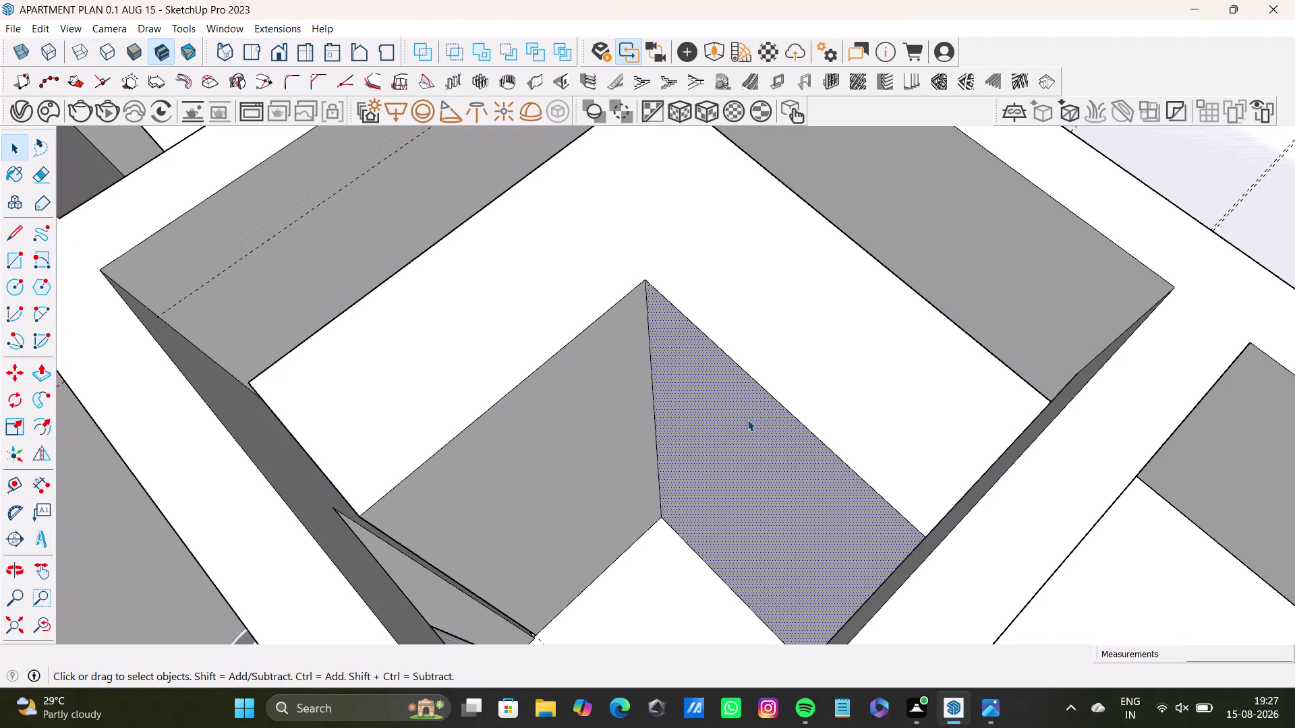
Push/pull both angled wall faces into a recess and inspect it from several angles.
key(p)
drag(744, 421, 770, 378)
key(space)
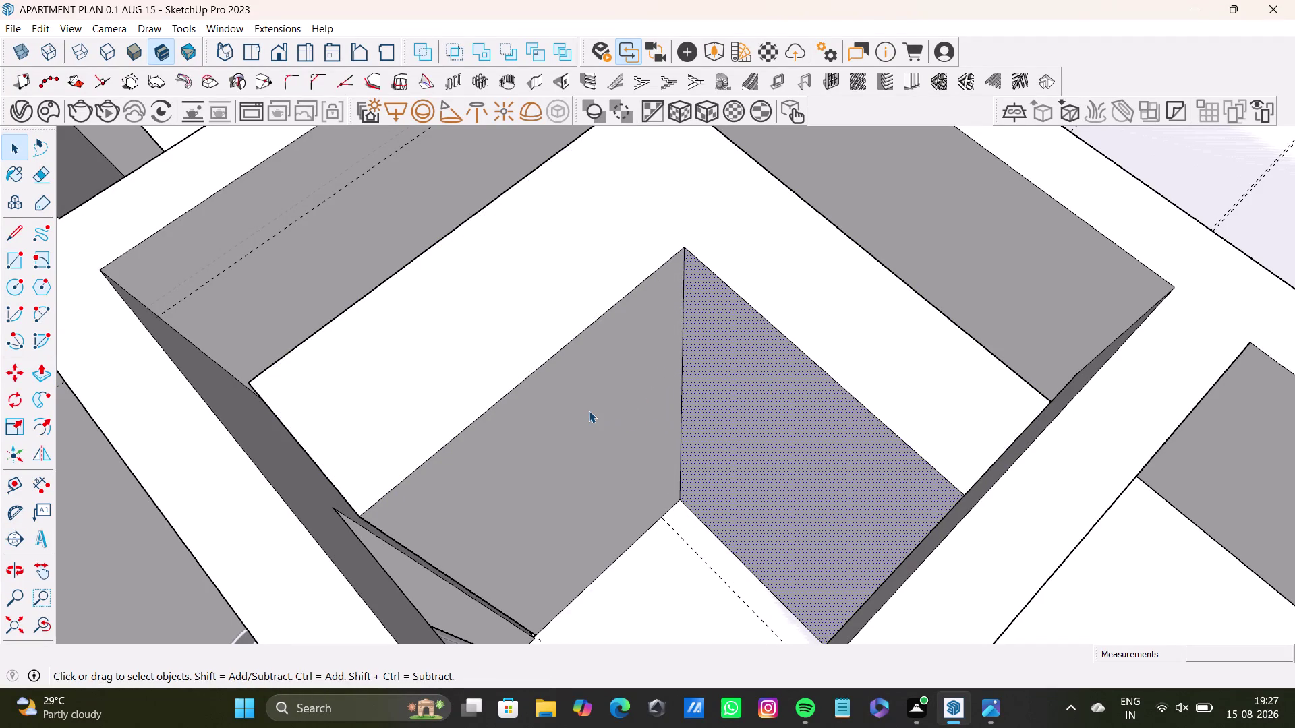
click(589, 411)
key(p)
drag(589, 411, 558, 367)
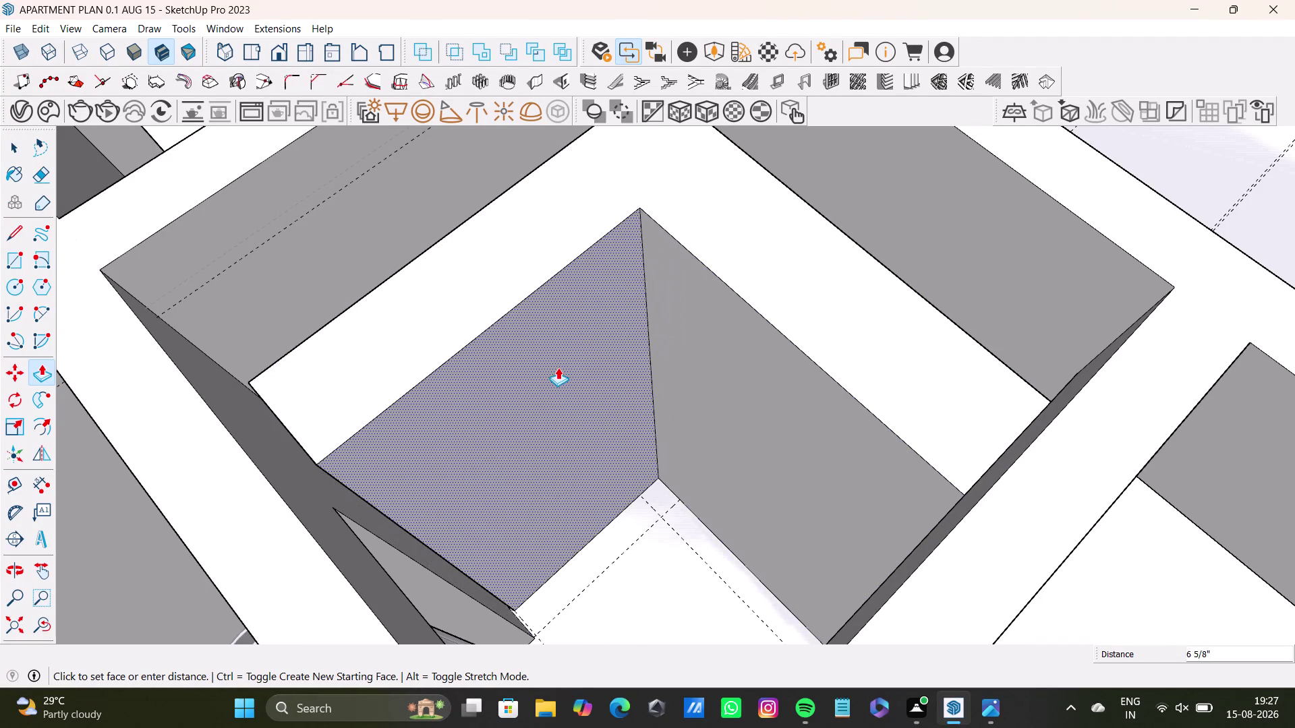
drag(558, 367, 554, 363)
middle_drag(680, 472, 605, 515)
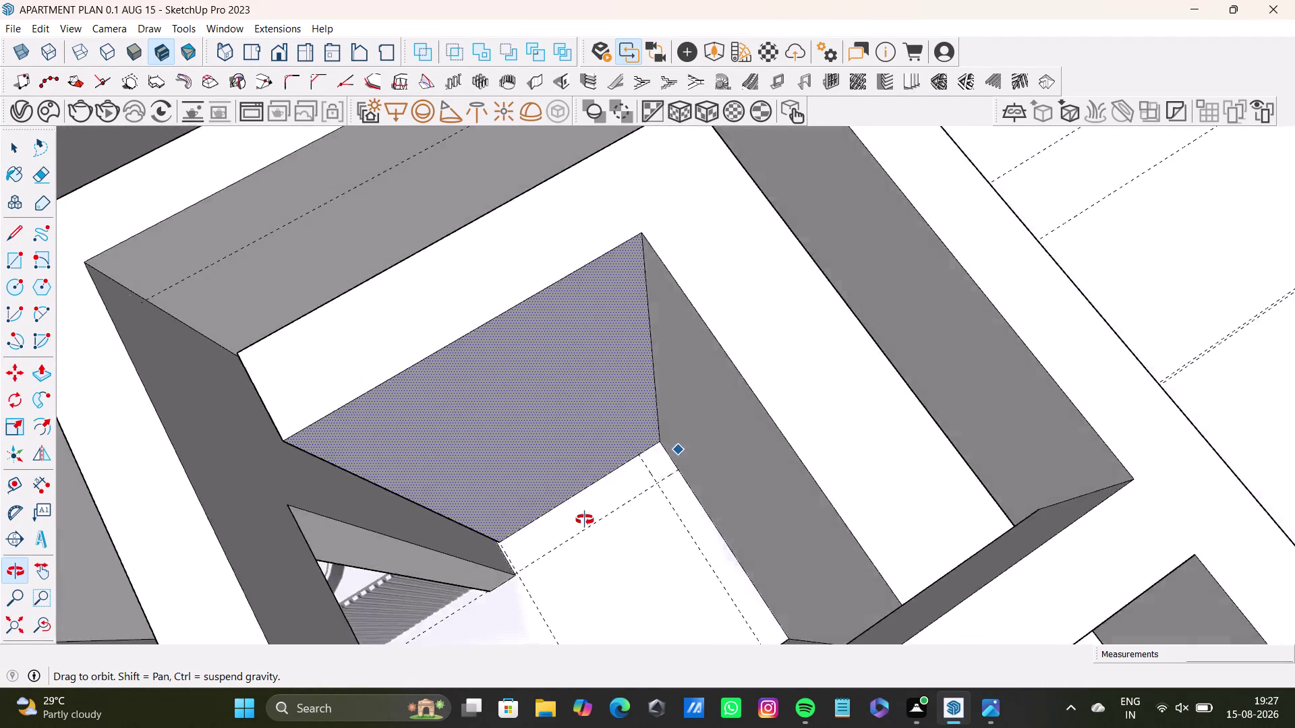
middle_drag(606, 515, 578, 574)
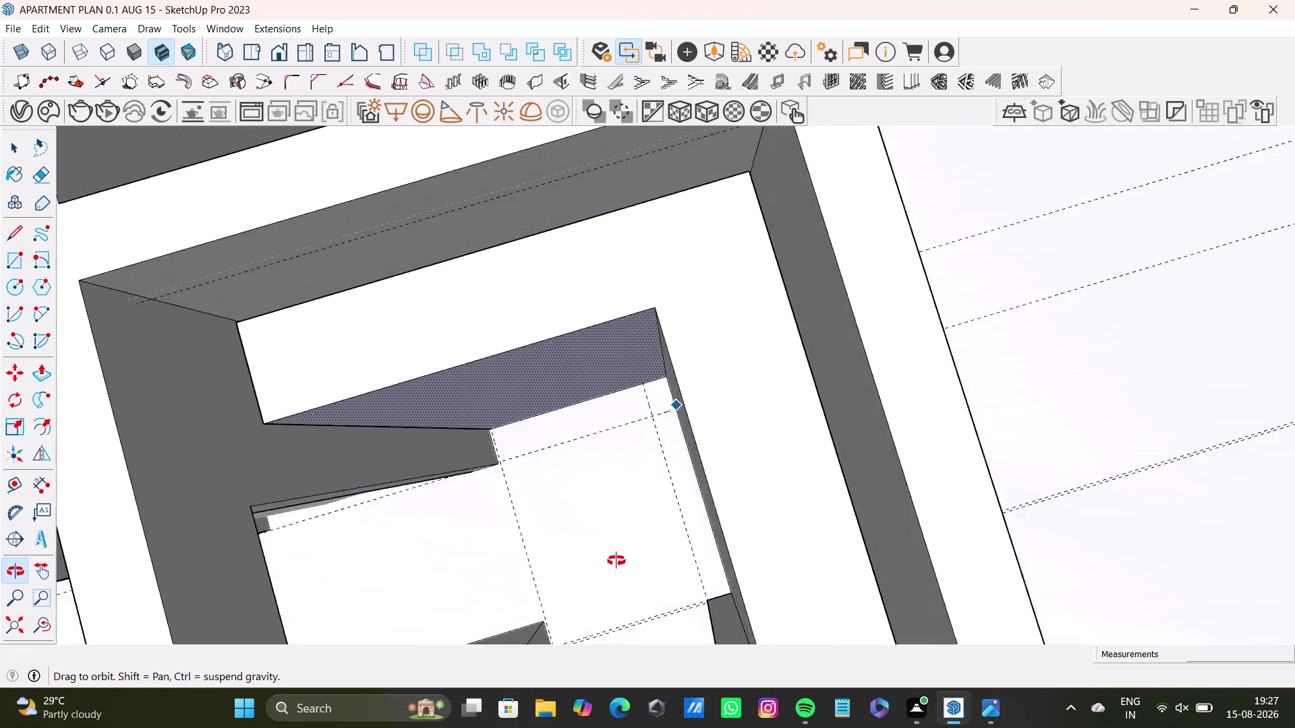
middle_drag(578, 575, 746, 528)
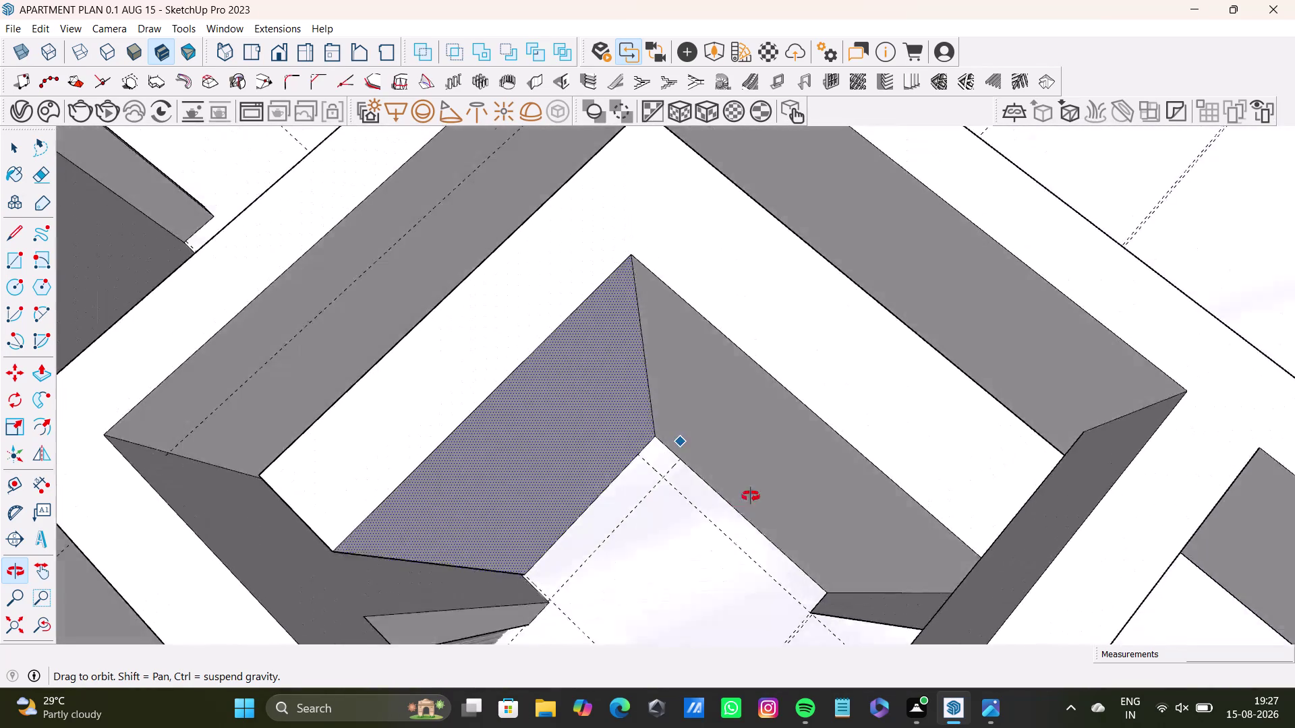
middle_drag(746, 527, 603, 445)
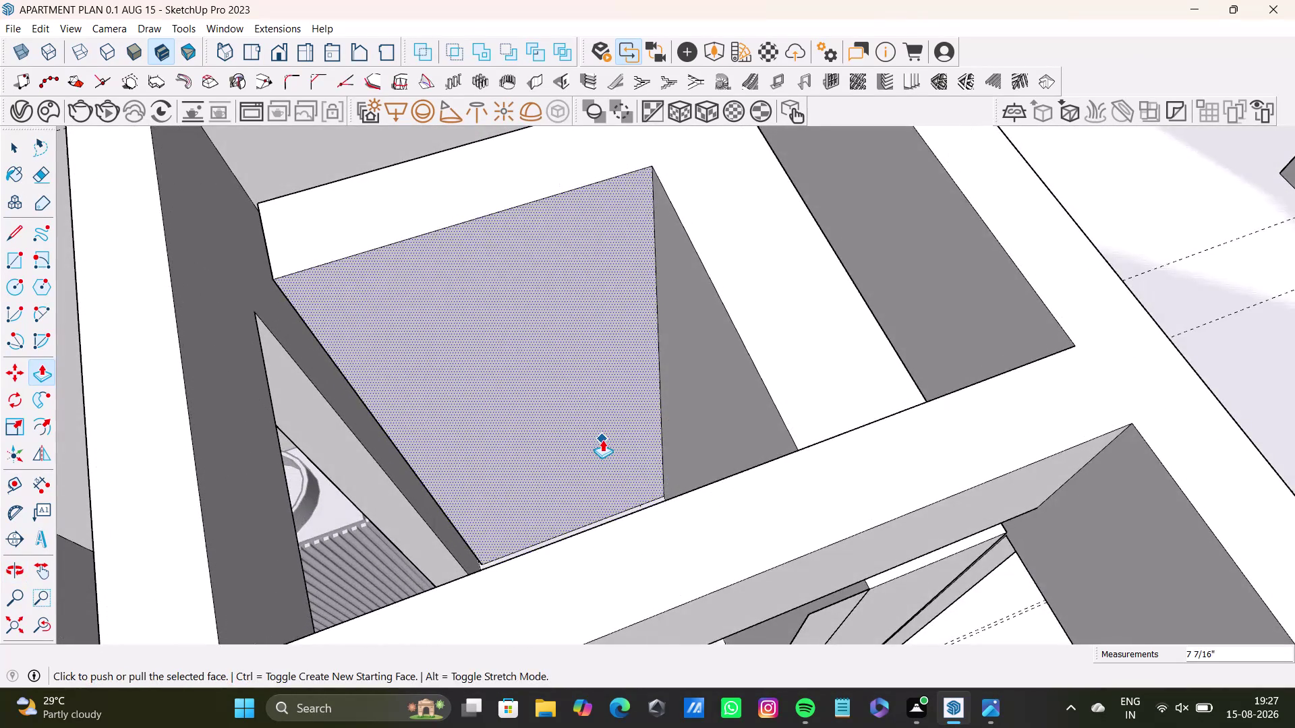
scroll(down, 3)
middle_drag(622, 393, 707, 449)
scroll(down, 3)
middle_drag(707, 450, 625, 510)
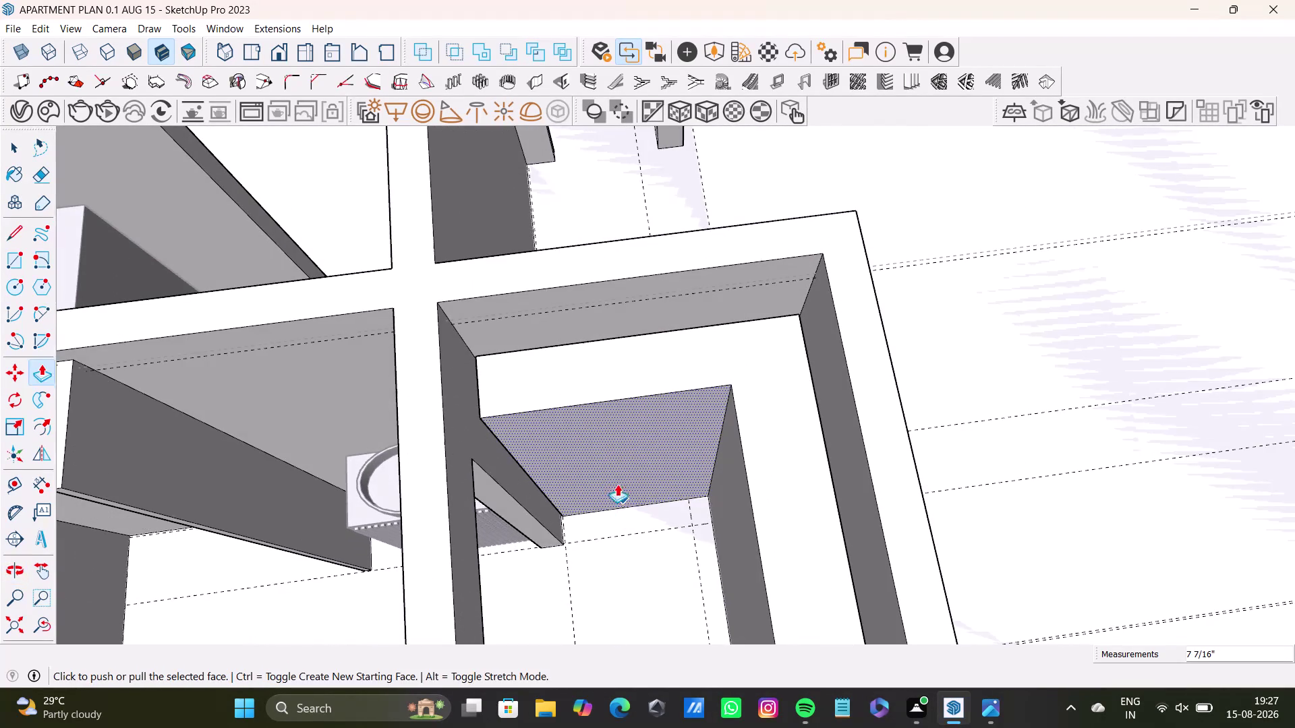
scroll(up, 3)
scroll(up, 3)
middle_drag(612, 416, 614, 342)
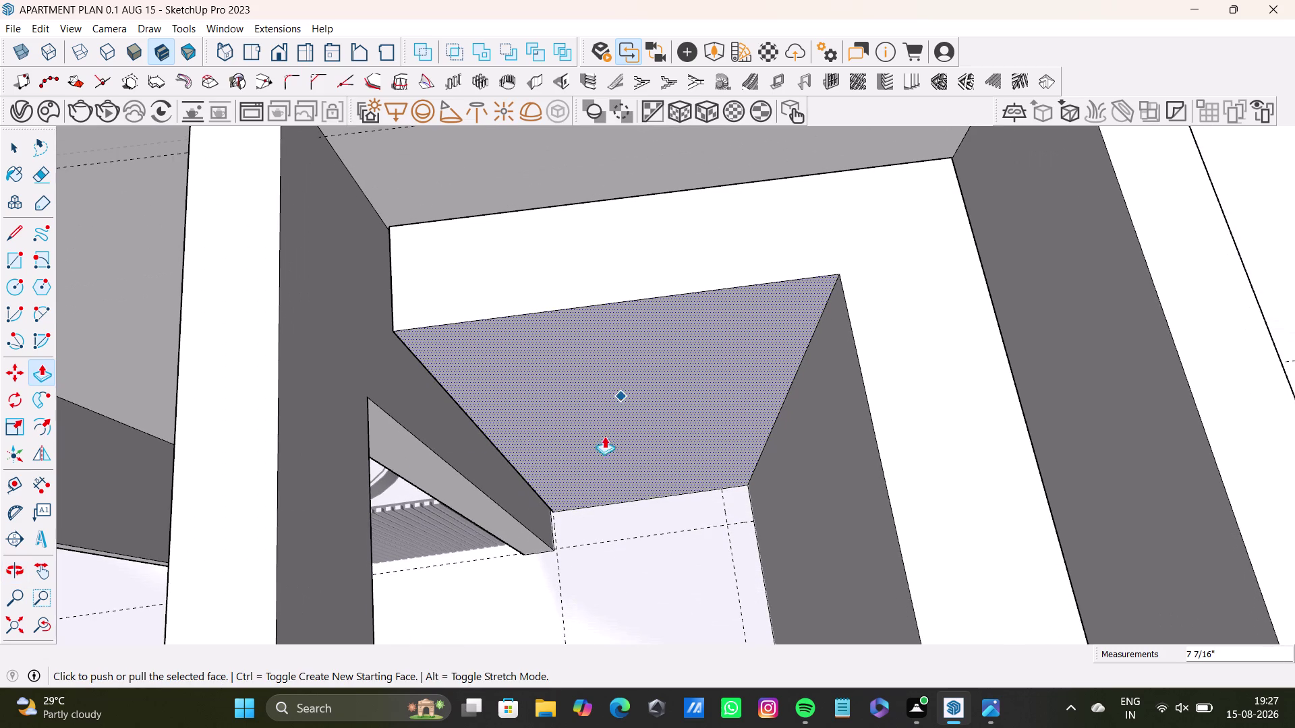
Place guides 1 inch inside the left and right edges of the angled face.
key(space)
drag(12, 489, 21, 487)
scroll(up, 3)
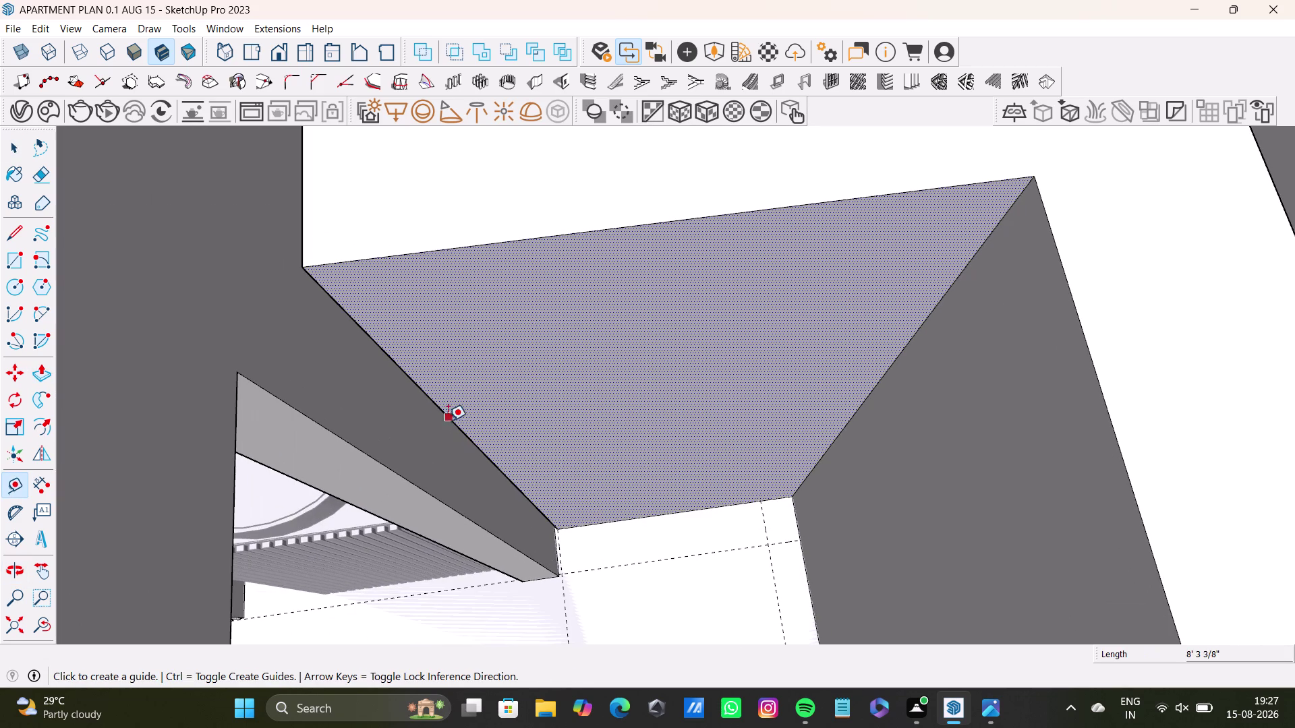
click(456, 425)
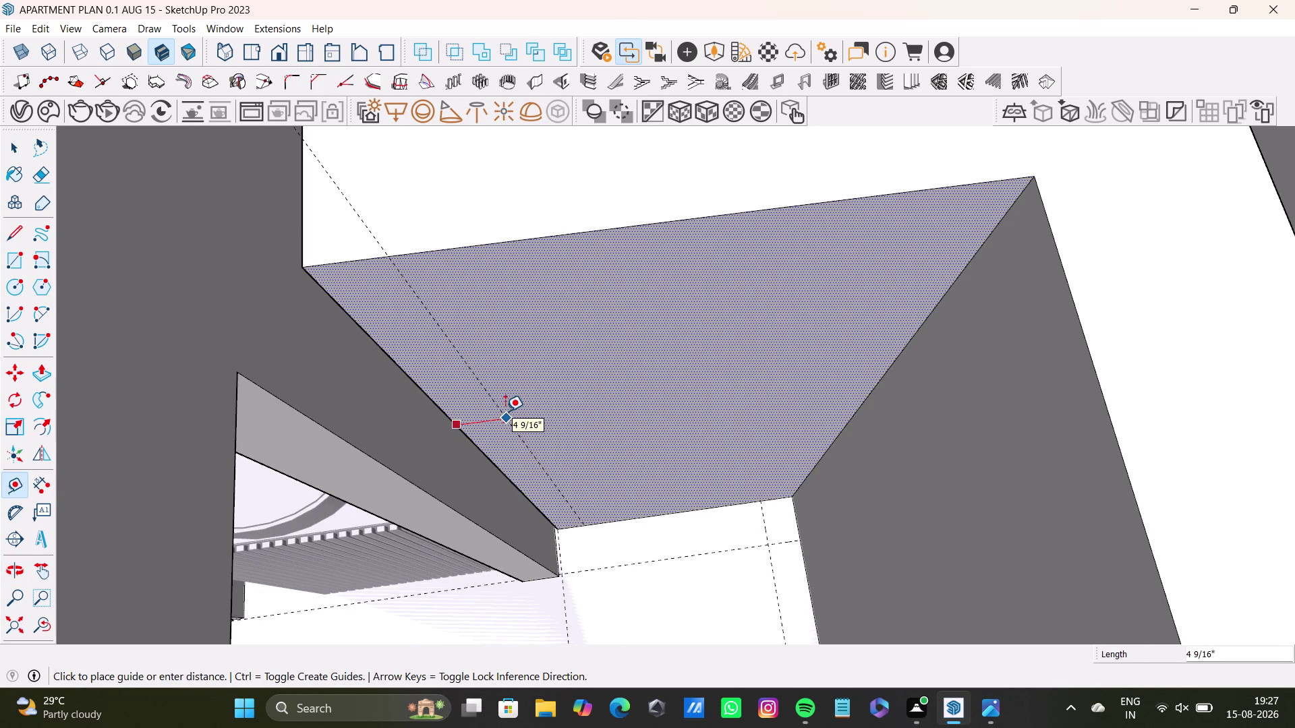
key(1)
key(shift+quotedbl)
key(Return)
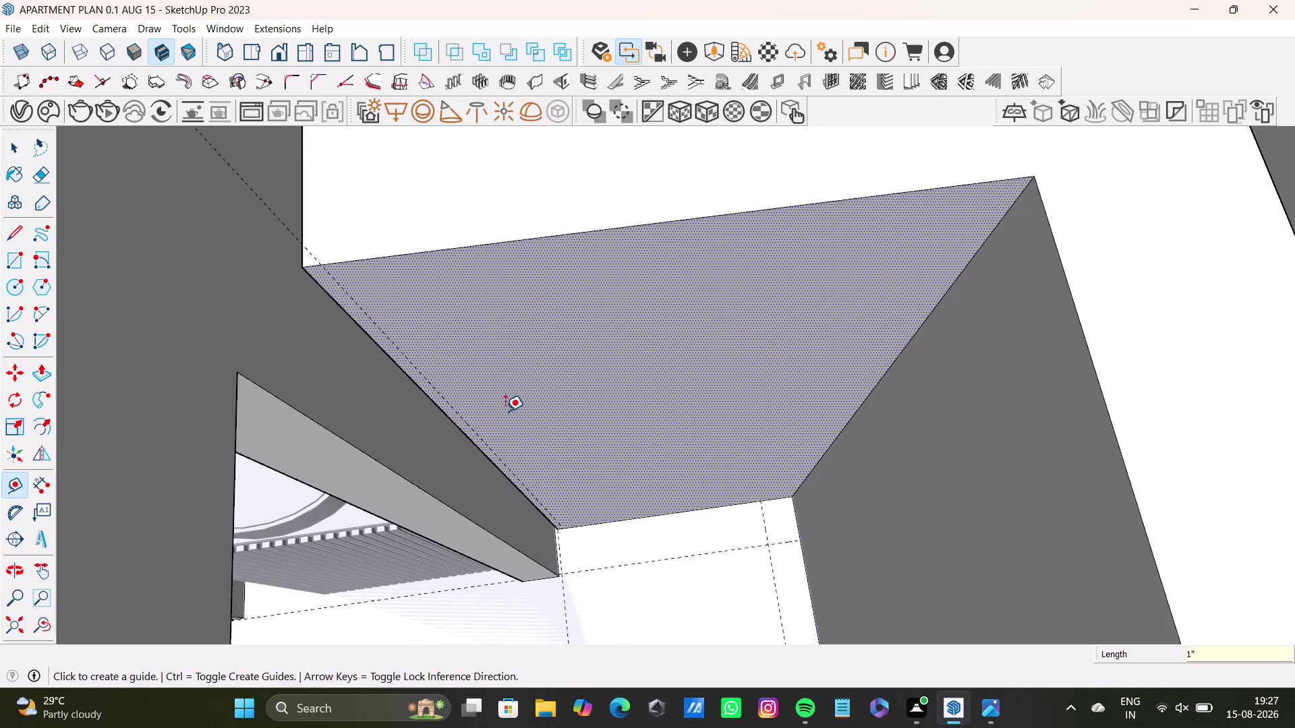
click(878, 379)
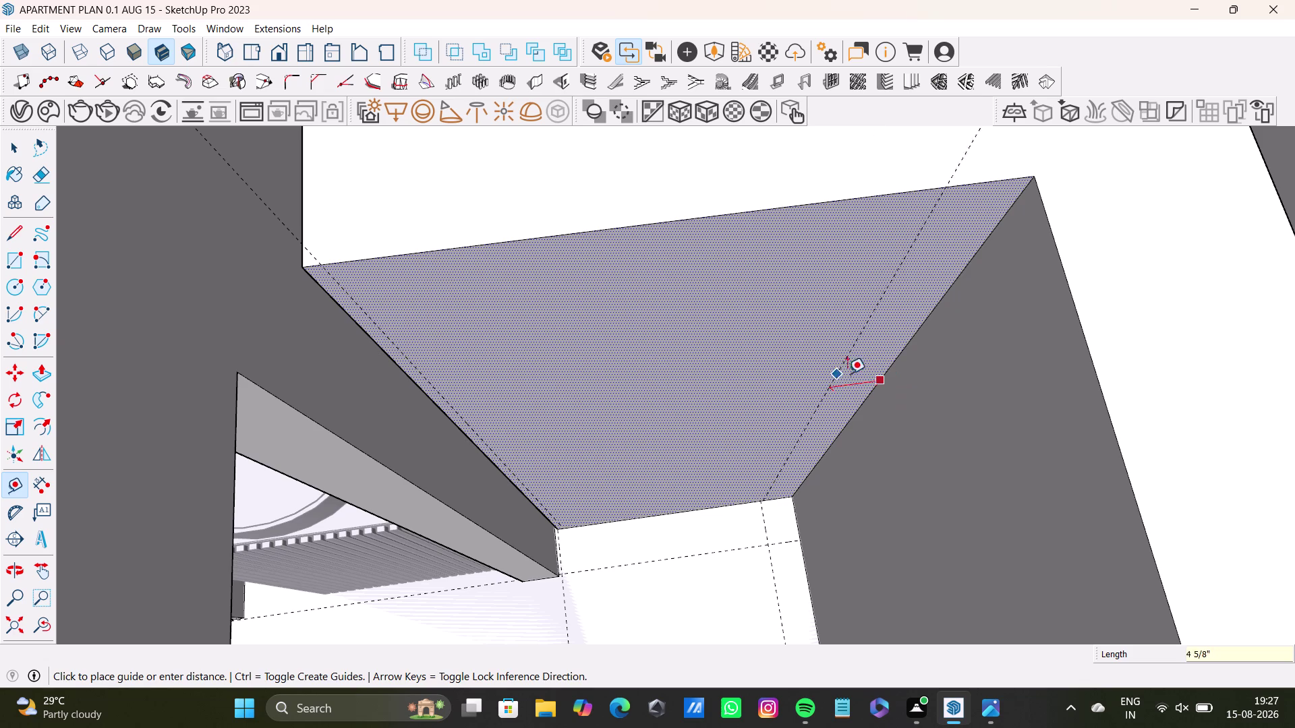
key(1)
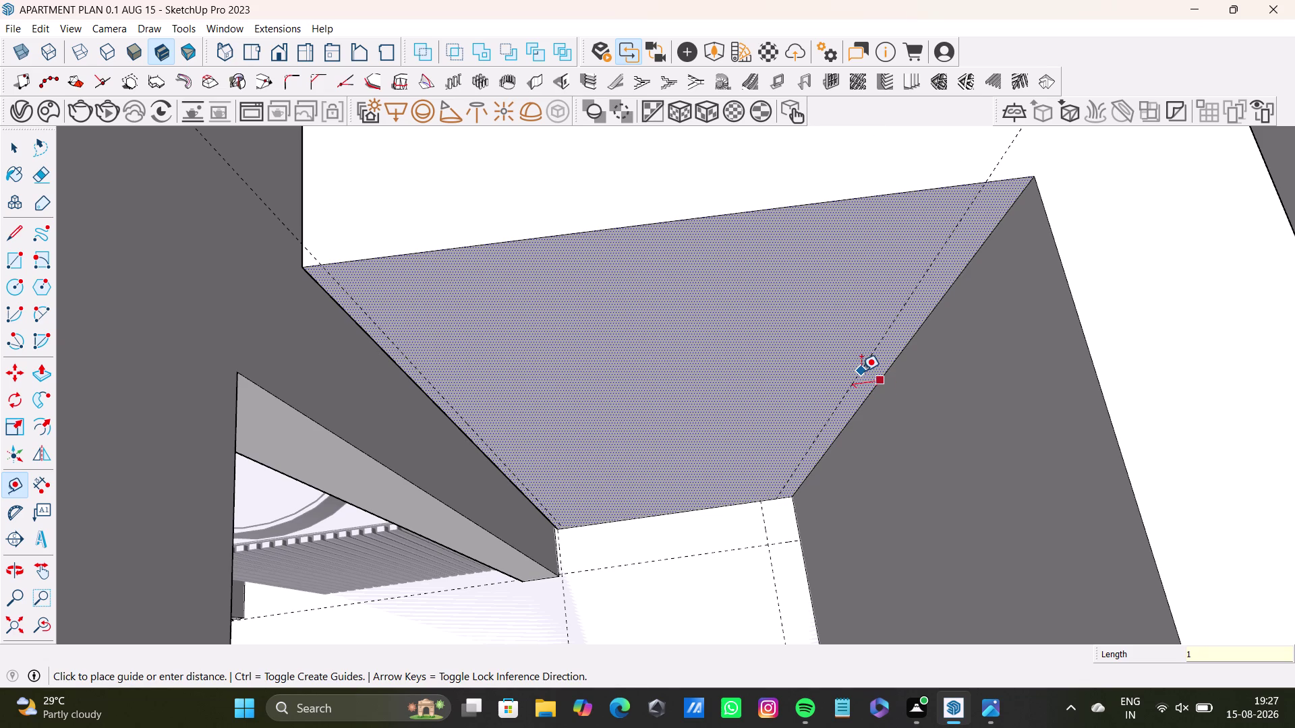
key(shift+quotedbl)
key(Return)
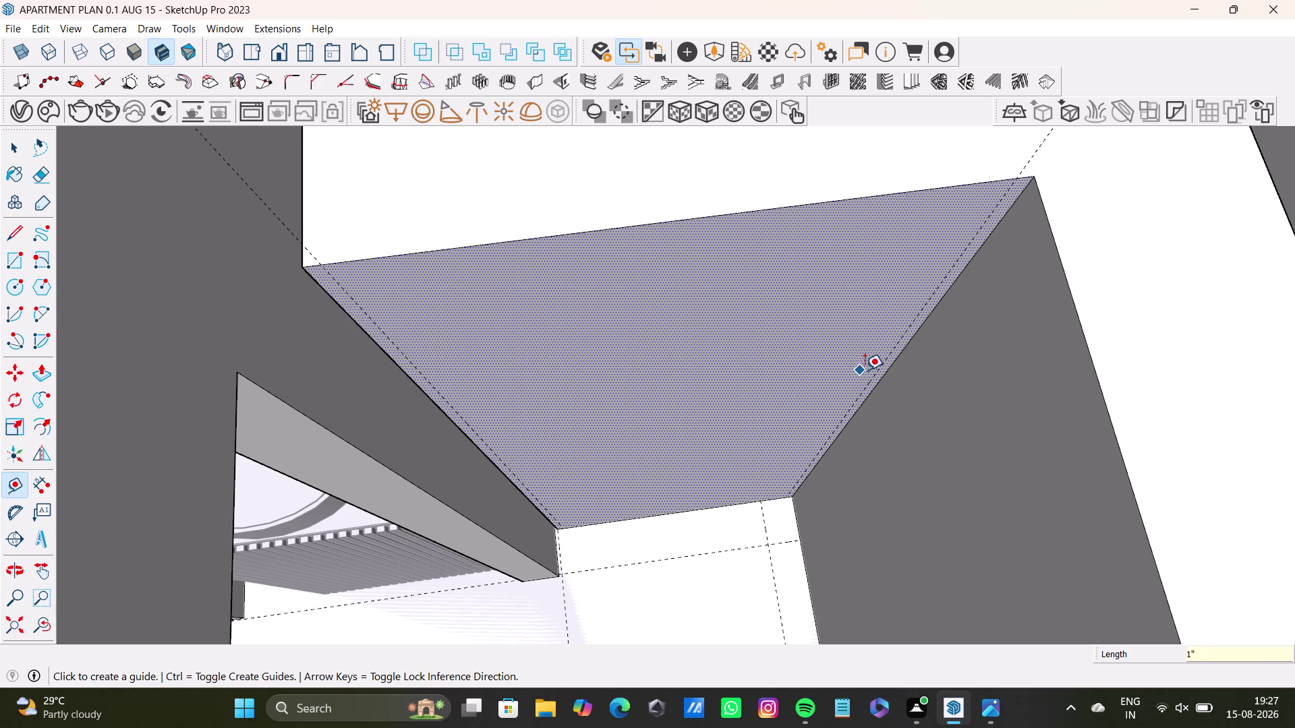
Add 1-inch guides from a second right edge and from the adjoining face's edge.
scroll(up, 3)
click(908, 339)
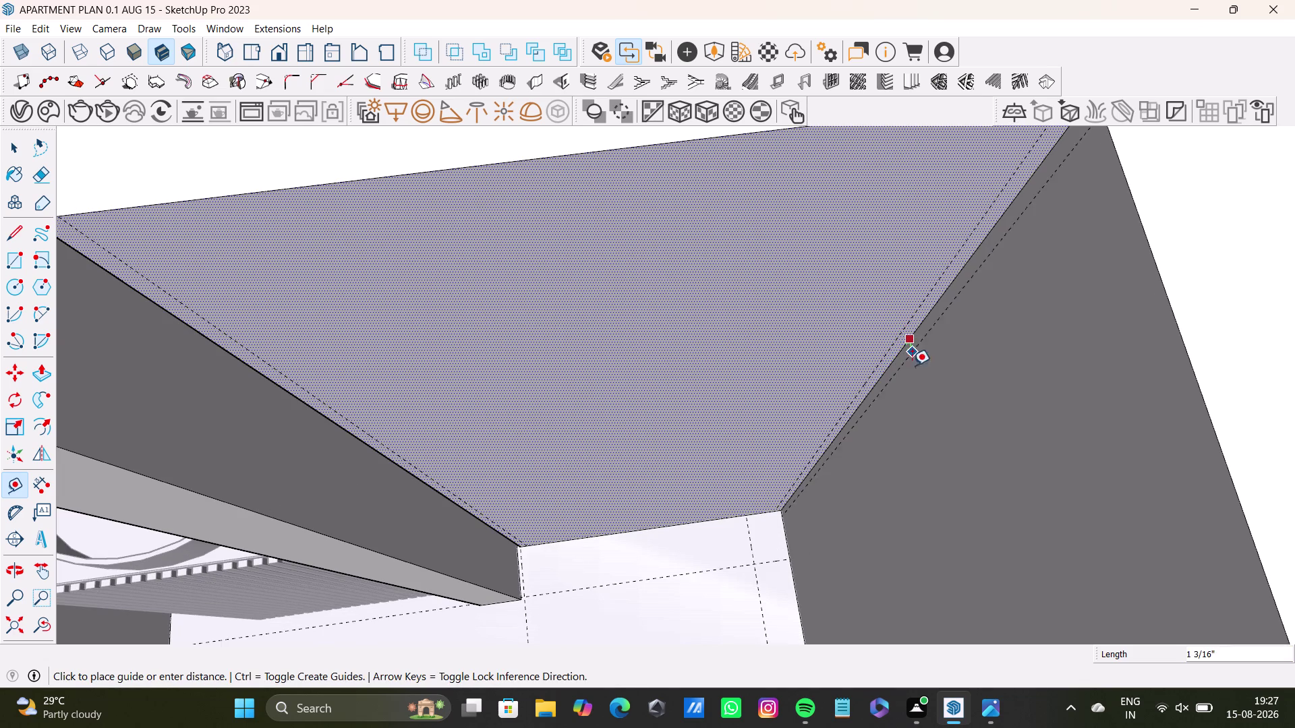
text(1")
key(Return)
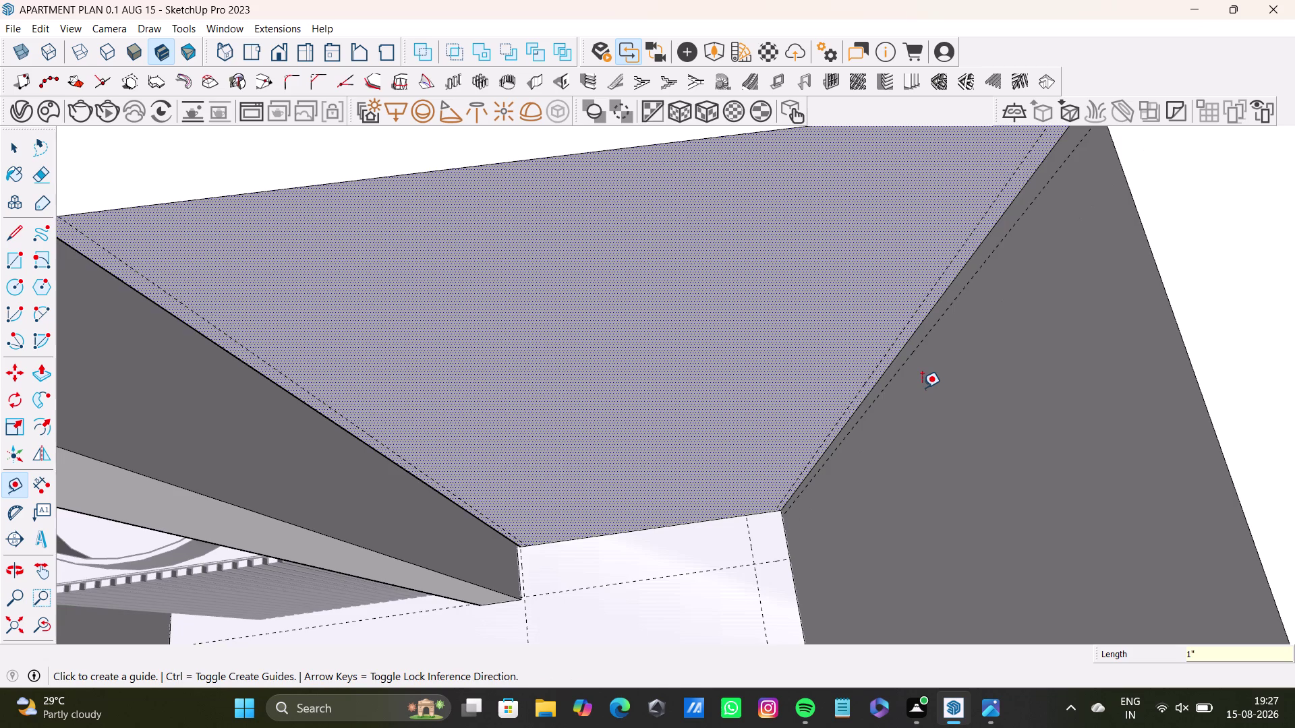
scroll(down, 3)
middle_drag(954, 436, 937, 344)
middle_drag(930, 403, 977, 364)
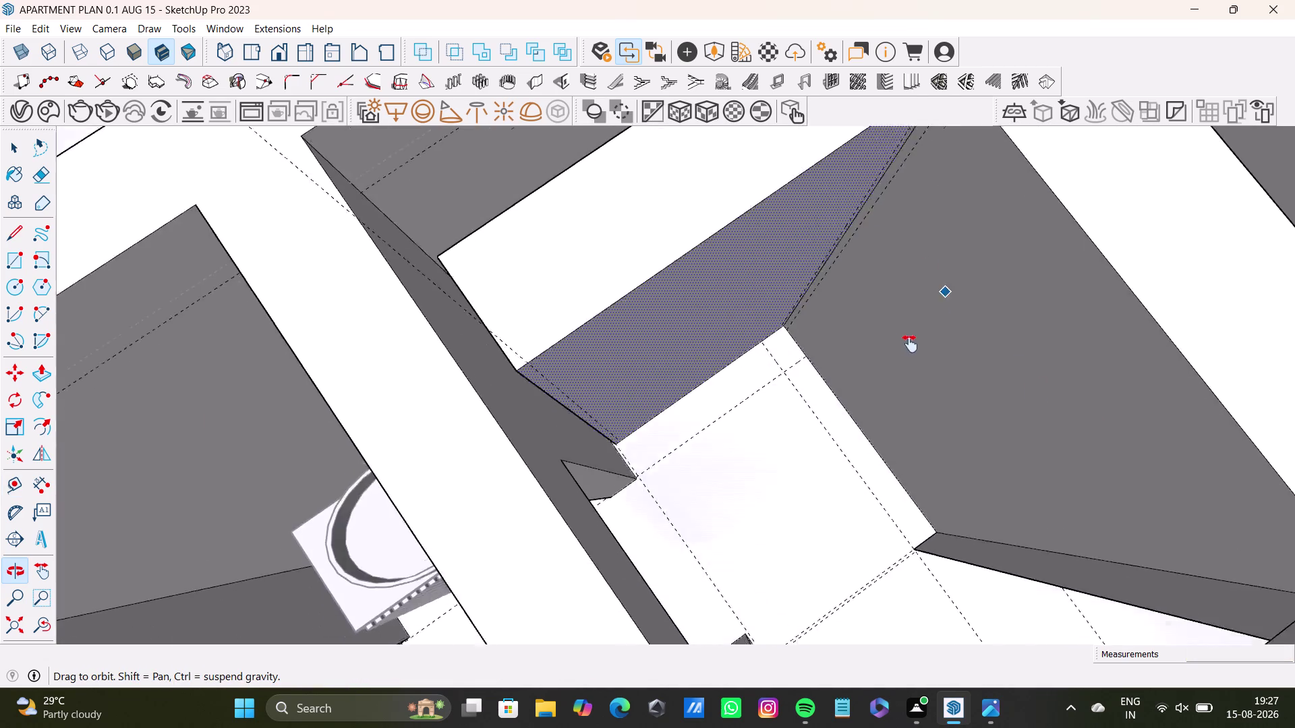
middle_drag(977, 365, 842, 362)
middle_drag(894, 441, 1082, 441)
scroll(up, 3)
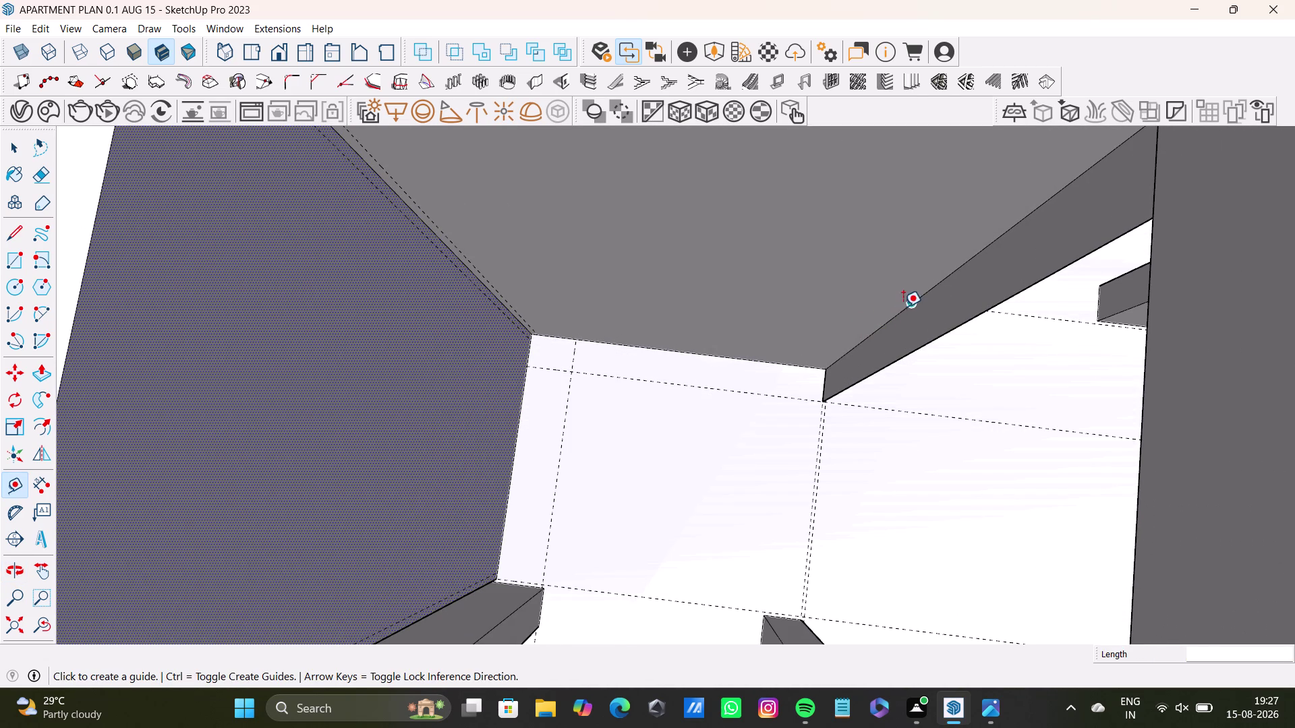
click(903, 306)
text(1)
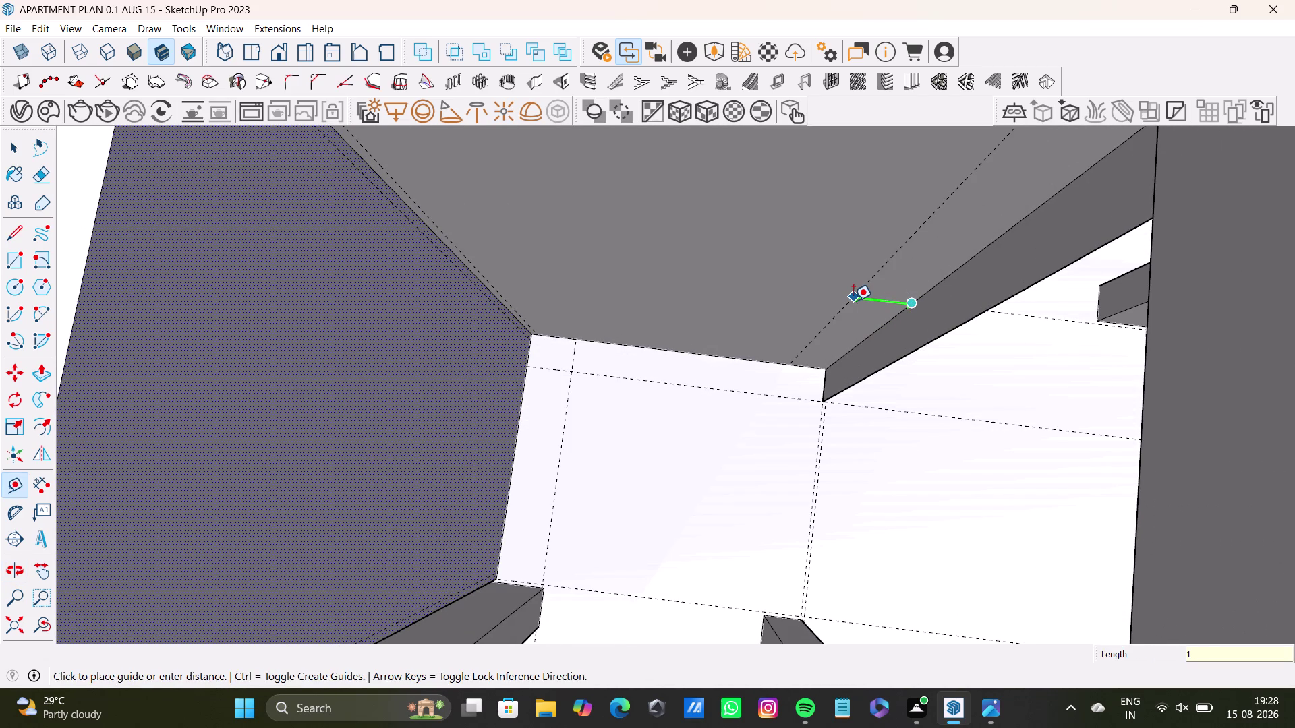
text(")
key(Return)
key(space)
scroll(down, 3)
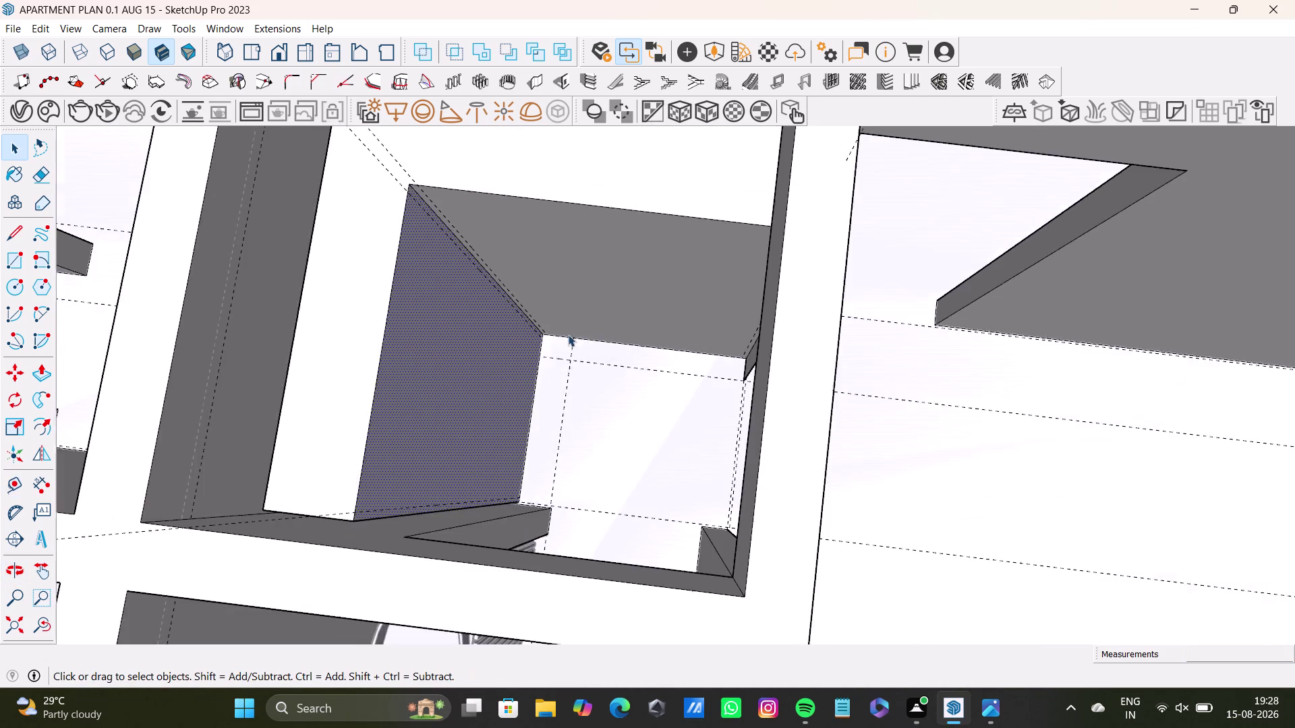
middle_drag(576, 332, 698, 372)
middle_drag(721, 382, 411, 305)
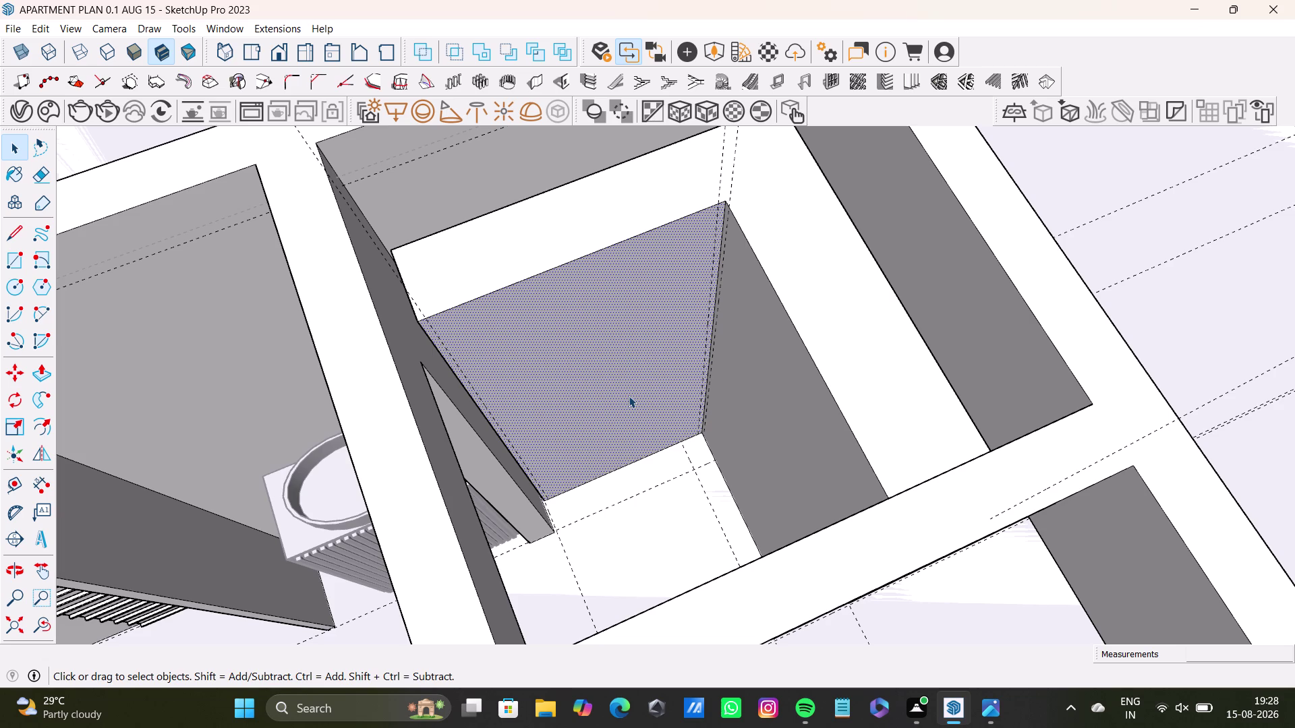
middle_drag(628, 396, 714, 397)
middle_drag(725, 406, 867, 443)
middle_drag(651, 460, 854, 465)
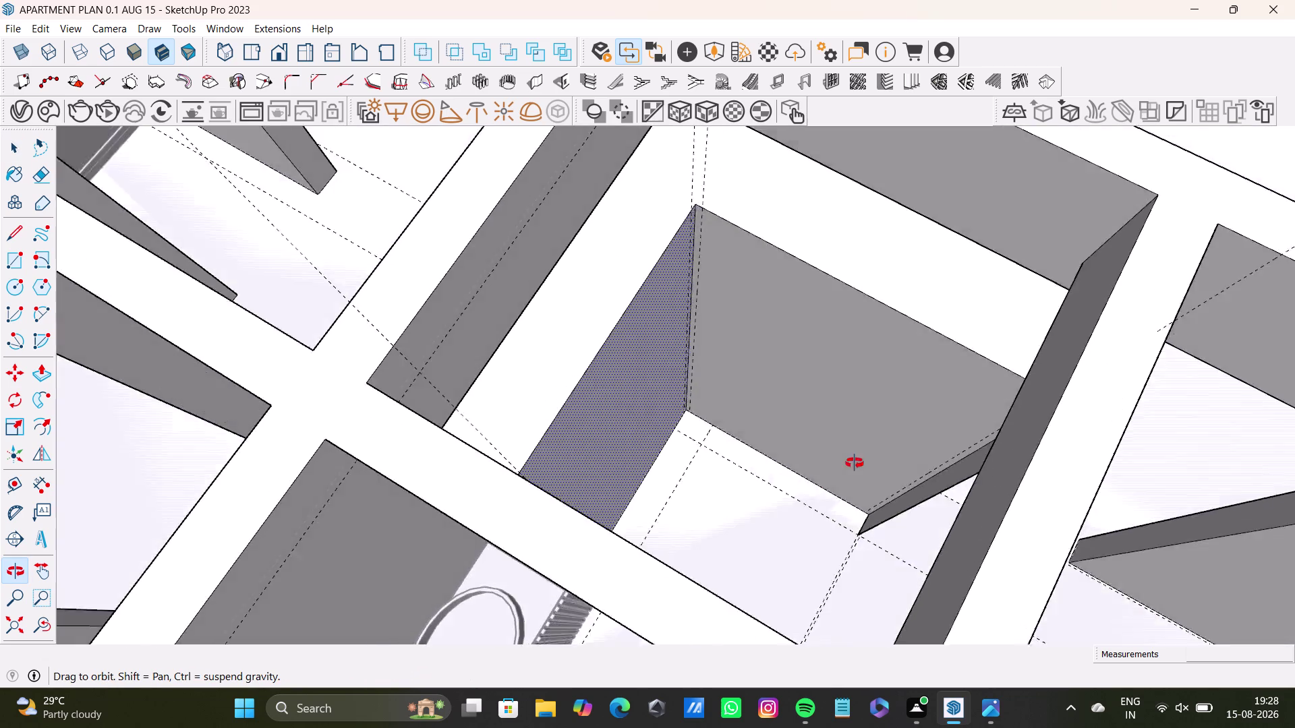
middle_drag(855, 465, 812, 527)
middle_drag(845, 458, 866, 503)
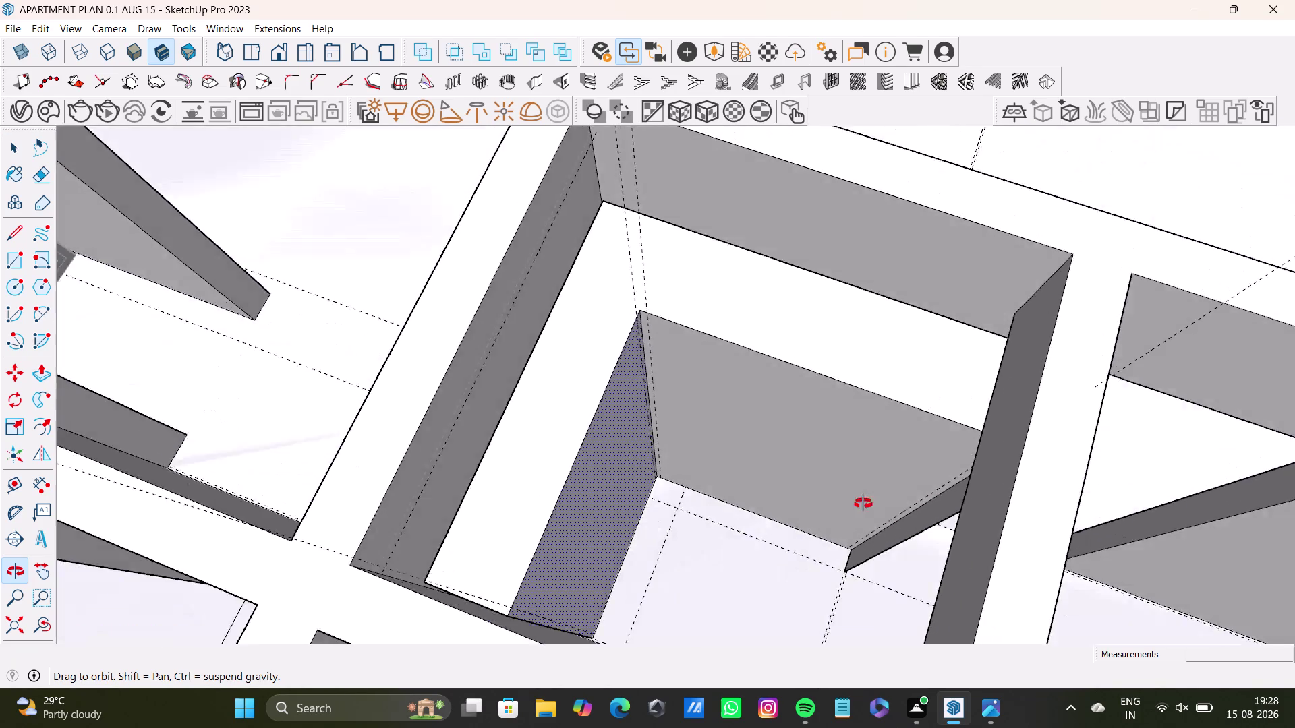
middle_drag(866, 503, 543, 532)
middle_drag(576, 460, 751, 530)
scroll(up, 3)
middle_drag(706, 481, 613, 392)
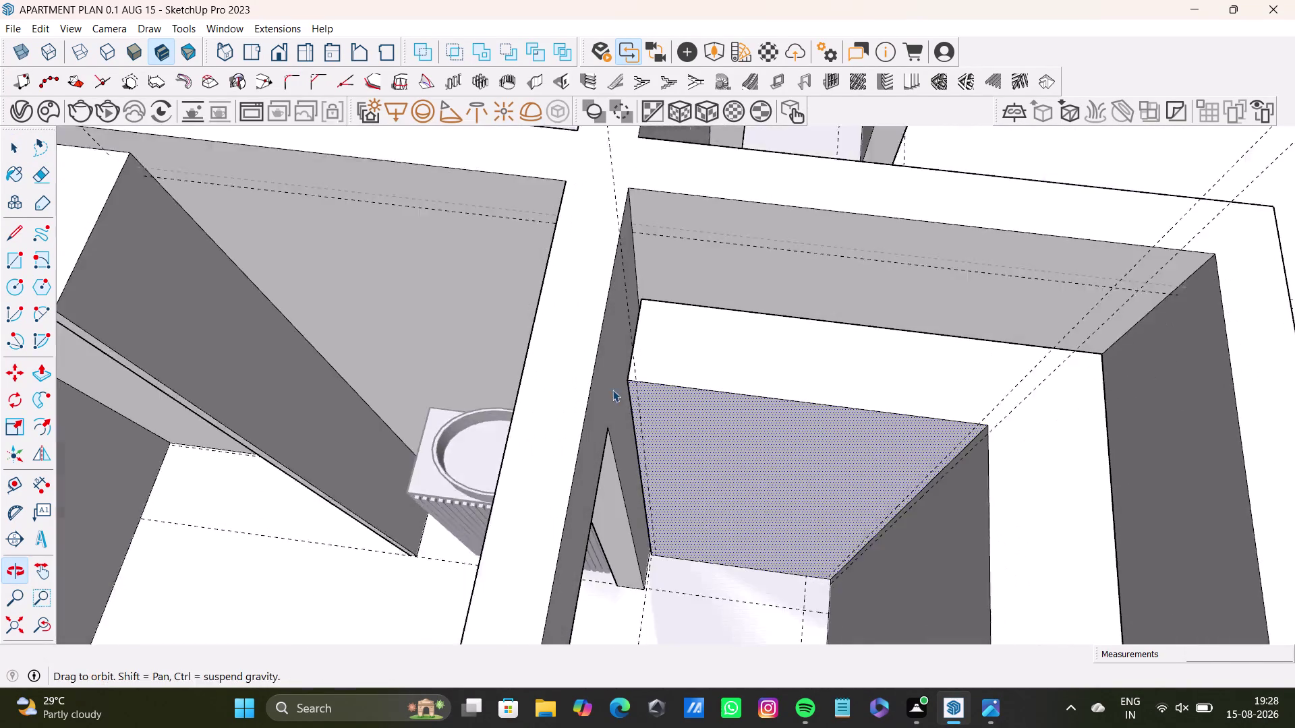
scroll(up, 3)
middle_drag(718, 469, 647, 435)
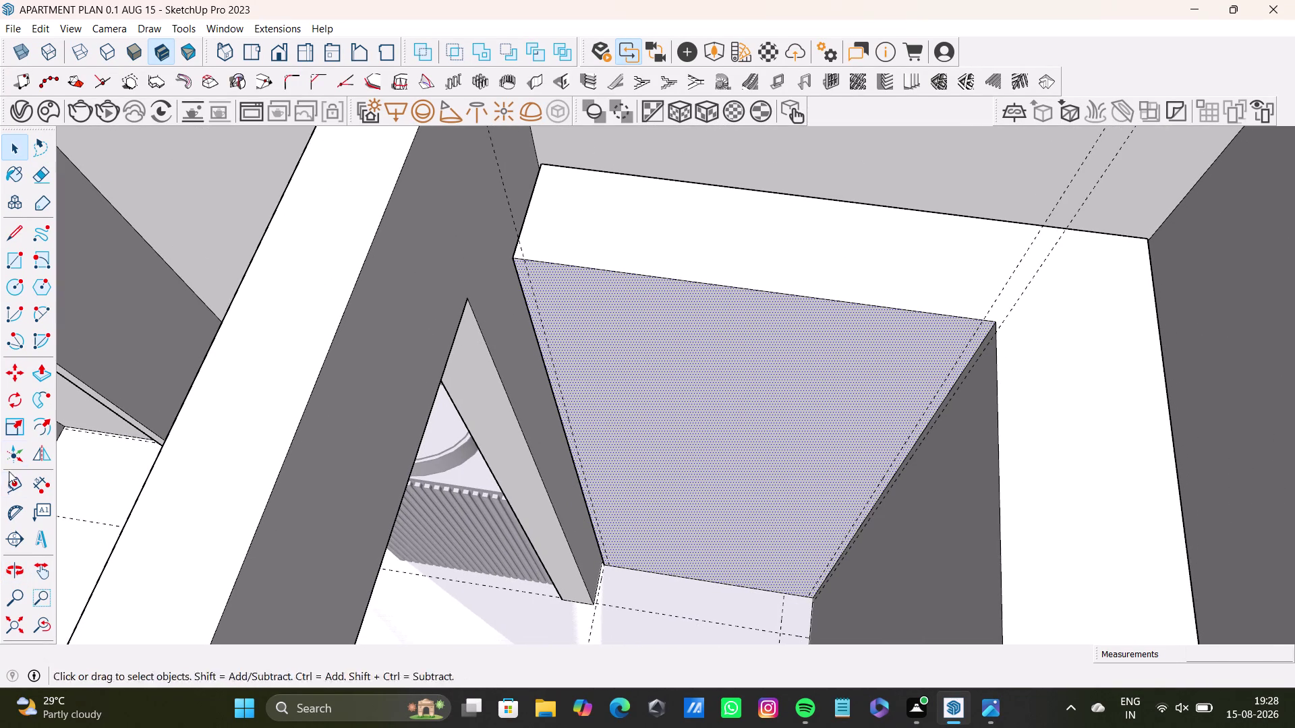
Place a guide 1 inch below the sloped face's top edge.
drag(13, 484, 20, 483)
scroll(up, 3)
click(768, 277)
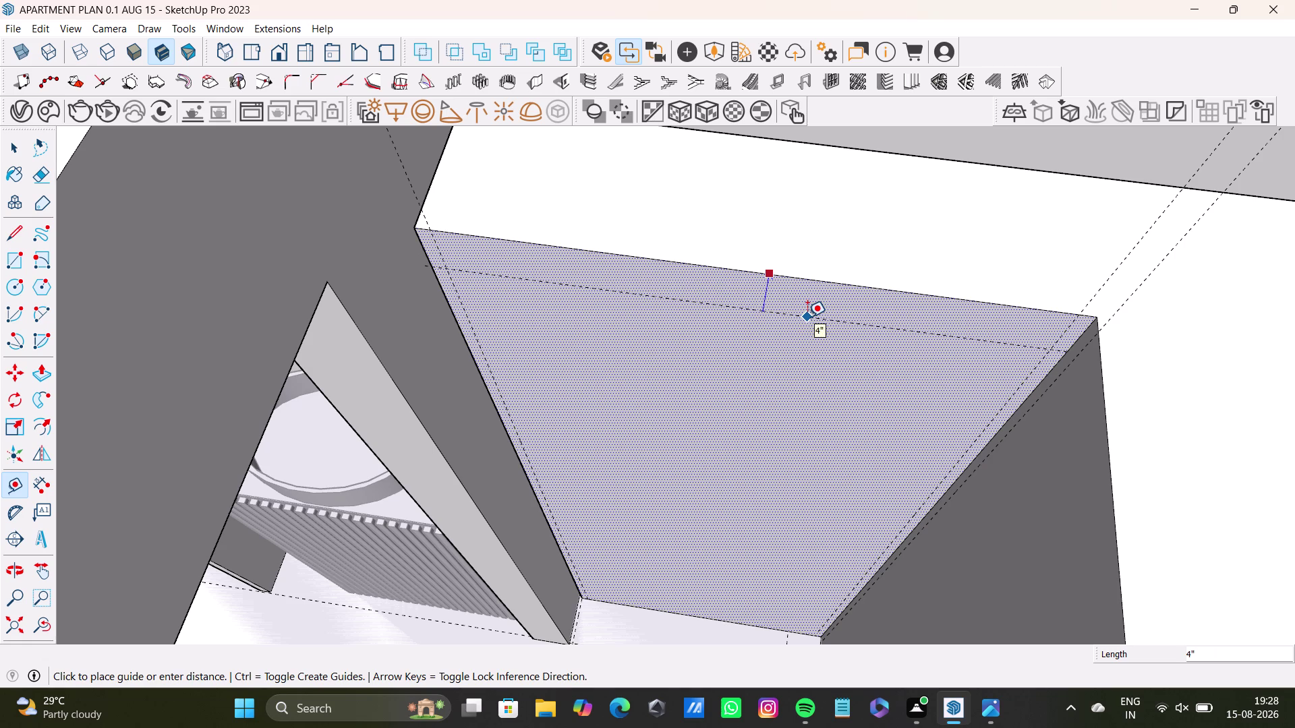
key(Up)
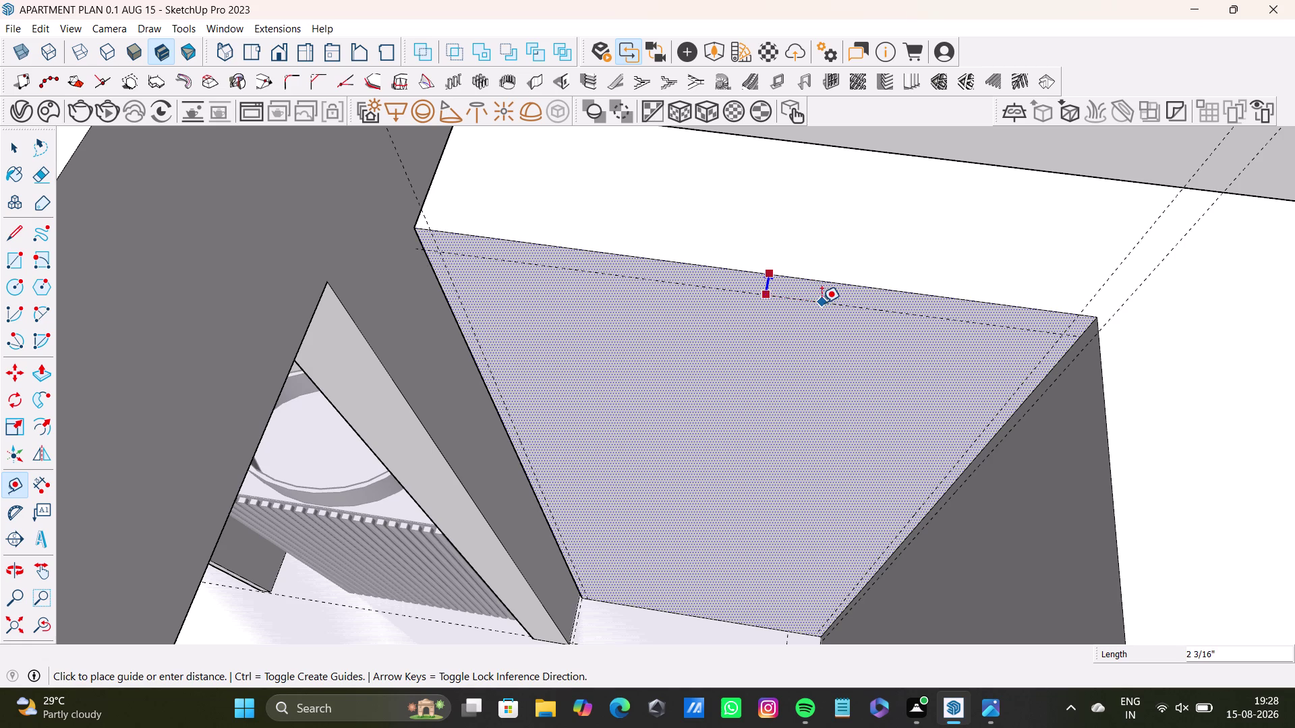
text(1")
key(Return)
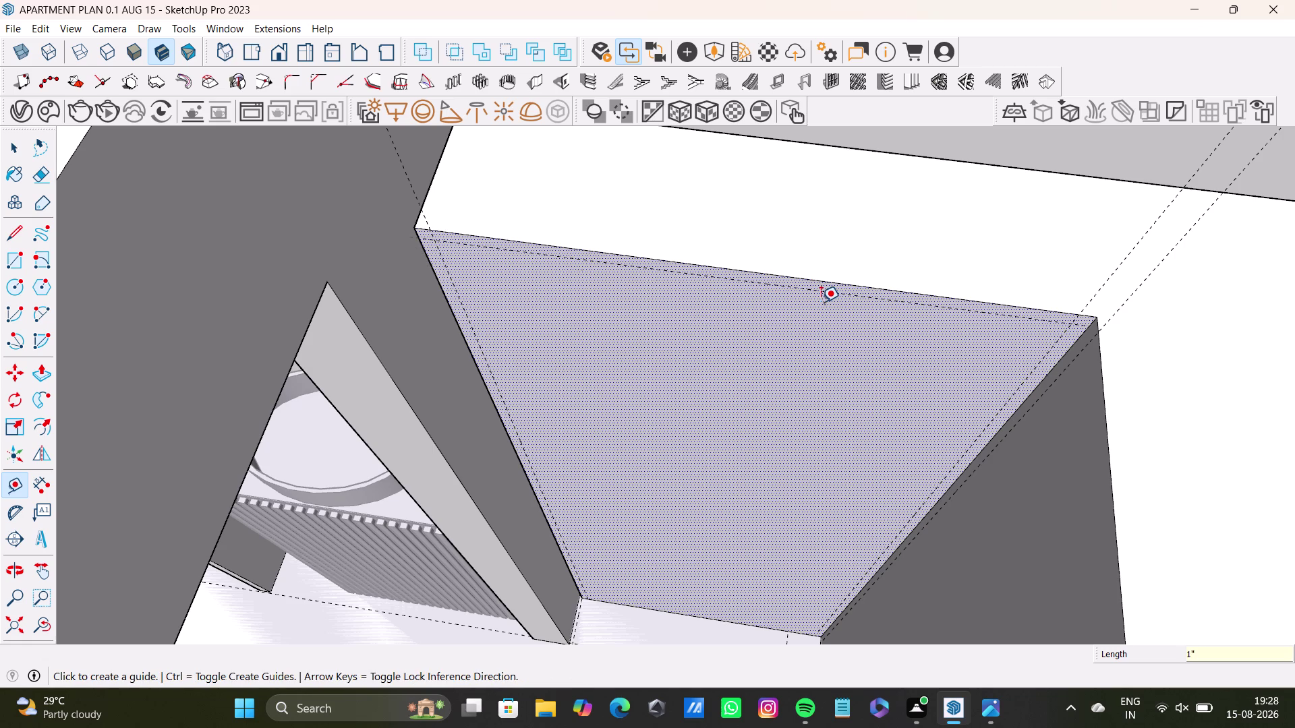
Add a guide parallel to the panel edge, starting from the adjoining face's edge.
middle_drag(877, 474, 798, 452)
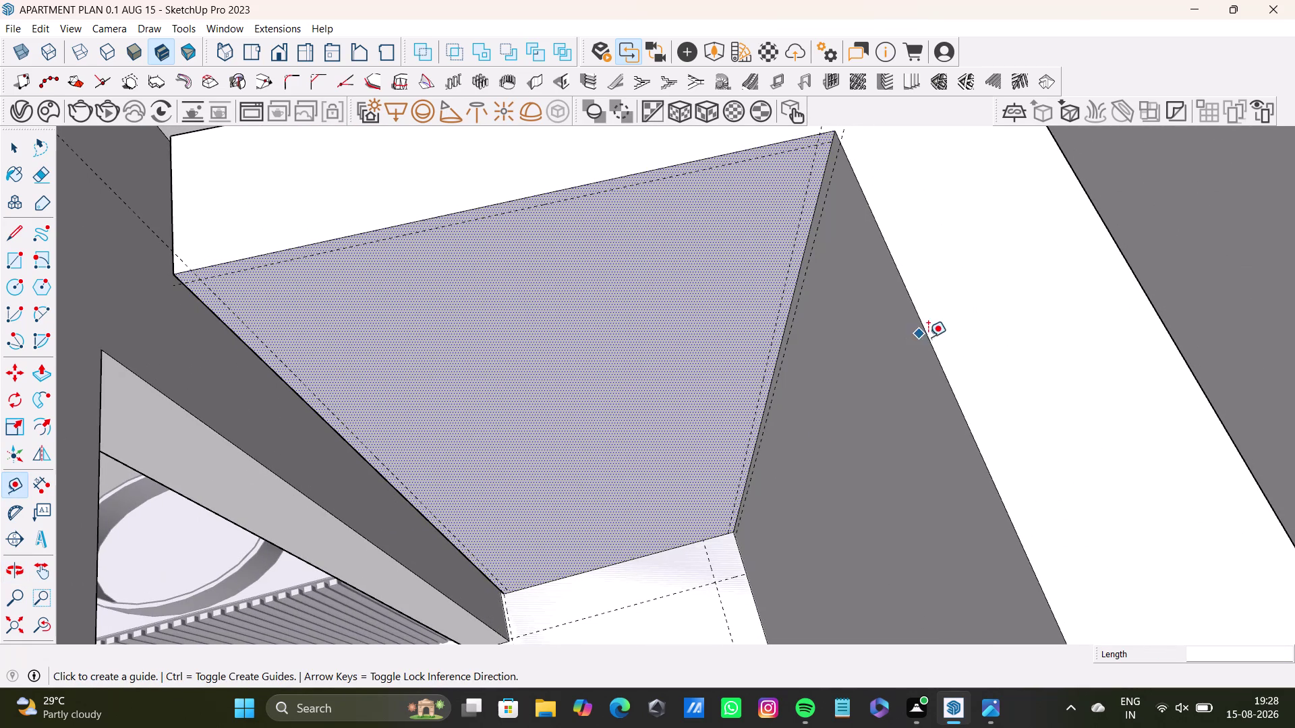
click(930, 346)
middle_drag(921, 366, 913, 410)
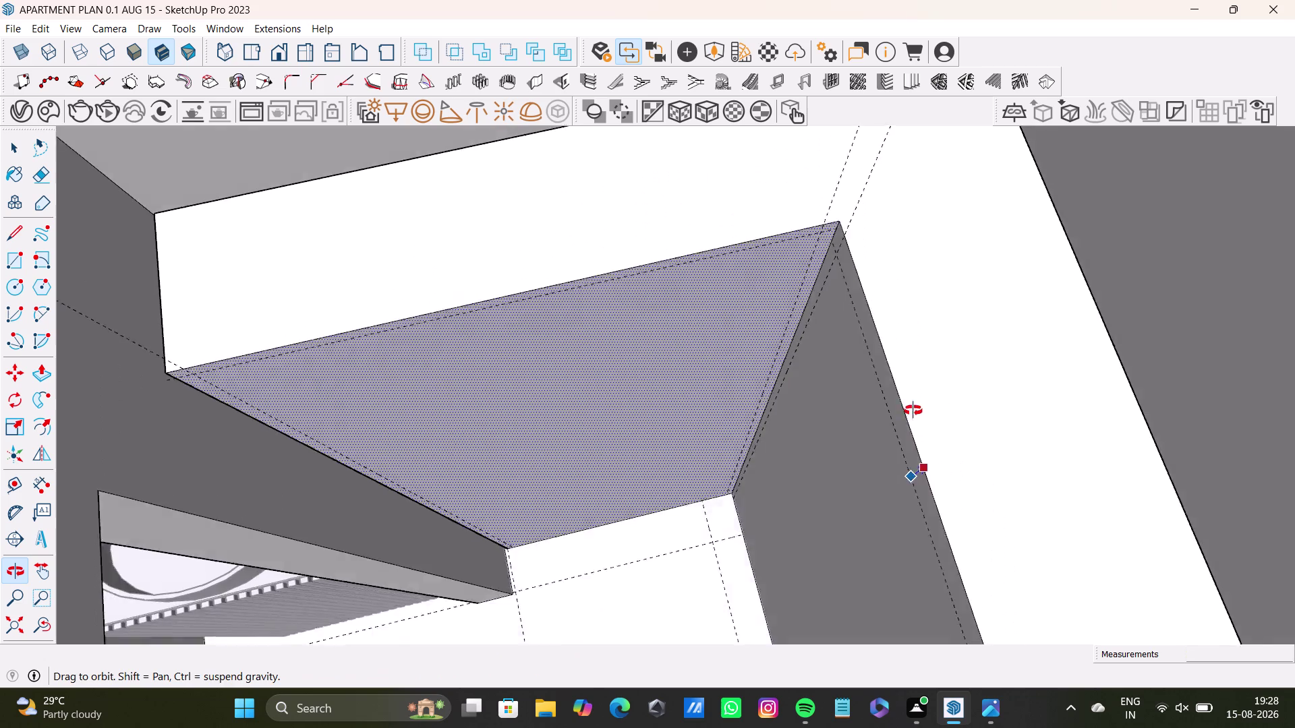
middle_drag(913, 411, 980, 394)
key(Up)
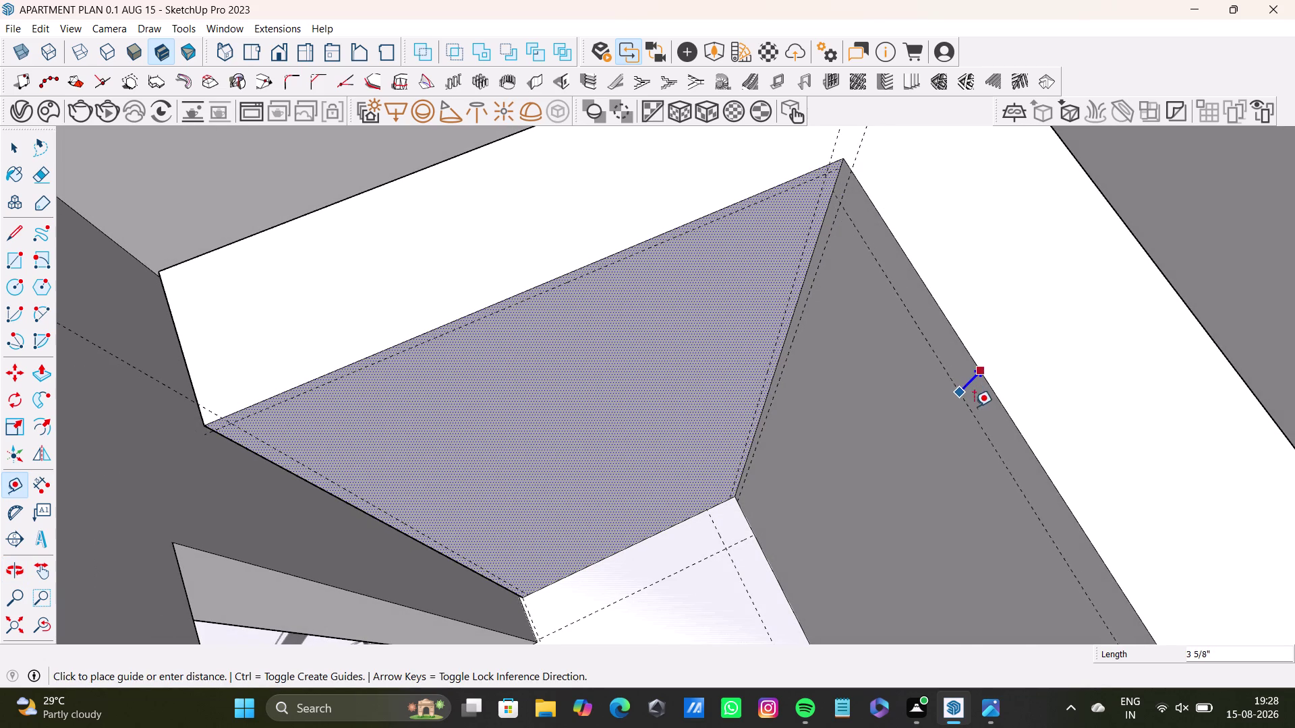
middle_drag(972, 427, 998, 389)
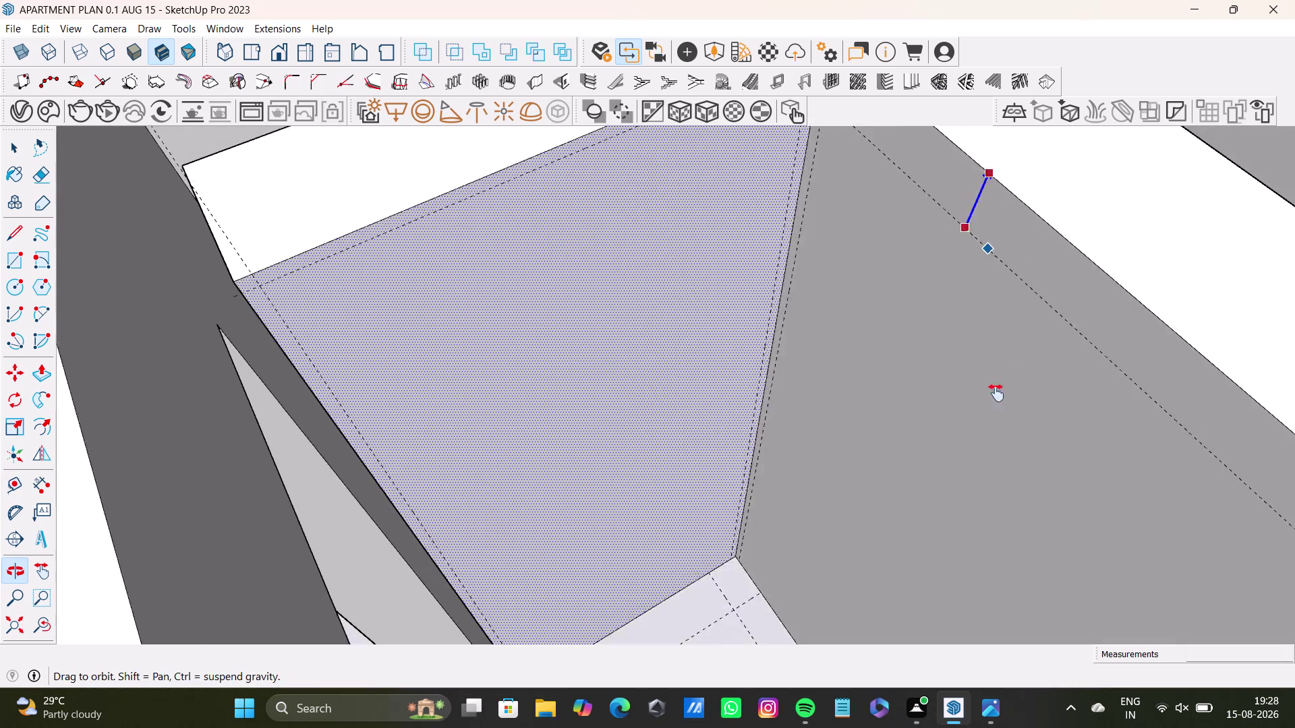
middle_drag(998, 389, 968, 541)
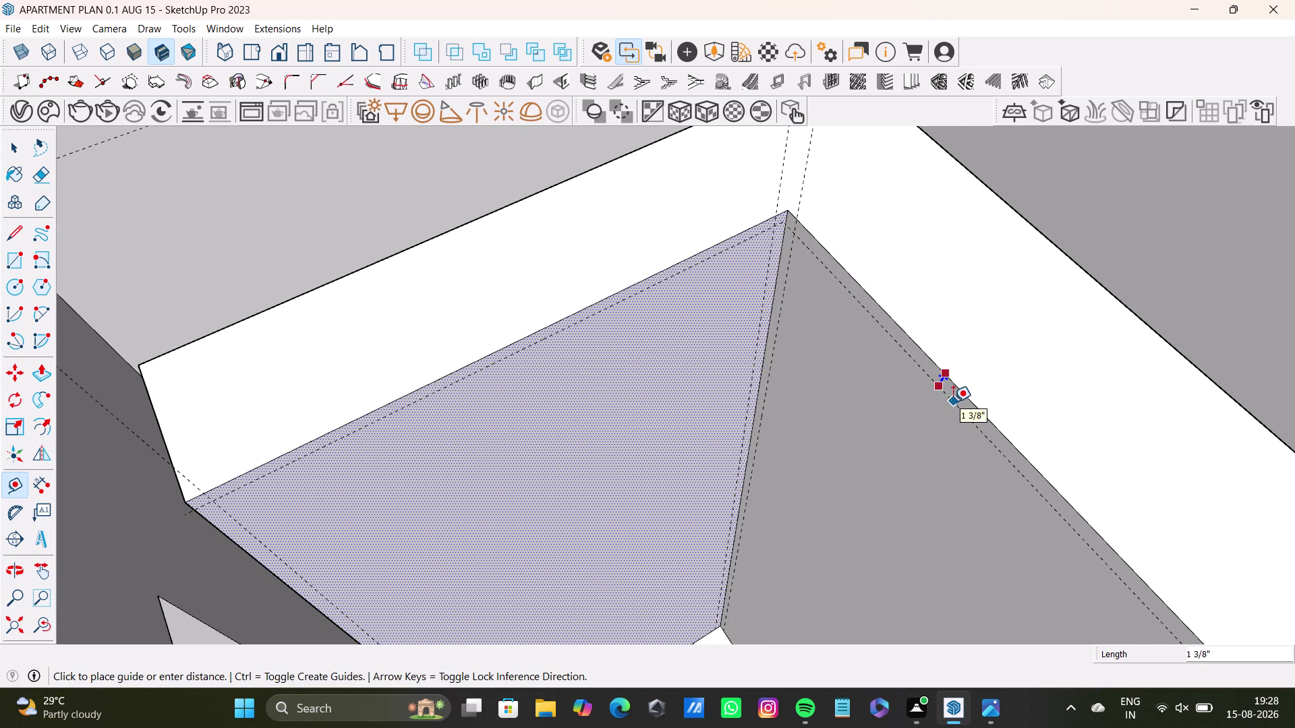
click(953, 402)
key(space)
scroll(down, 3)
middle_drag(918, 434, 768, 352)
middle_drag(750, 360, 961, 421)
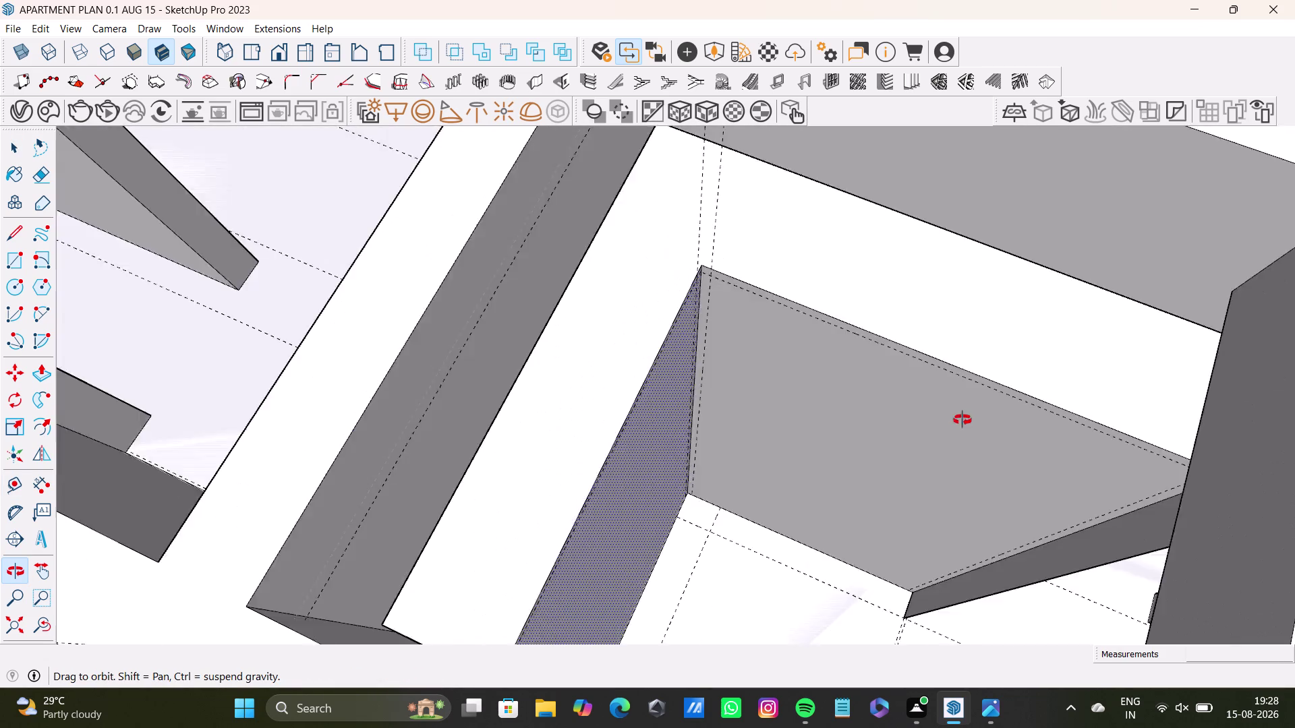
middle_drag(962, 421, 708, 458)
middle_drag(707, 459, 676, 477)
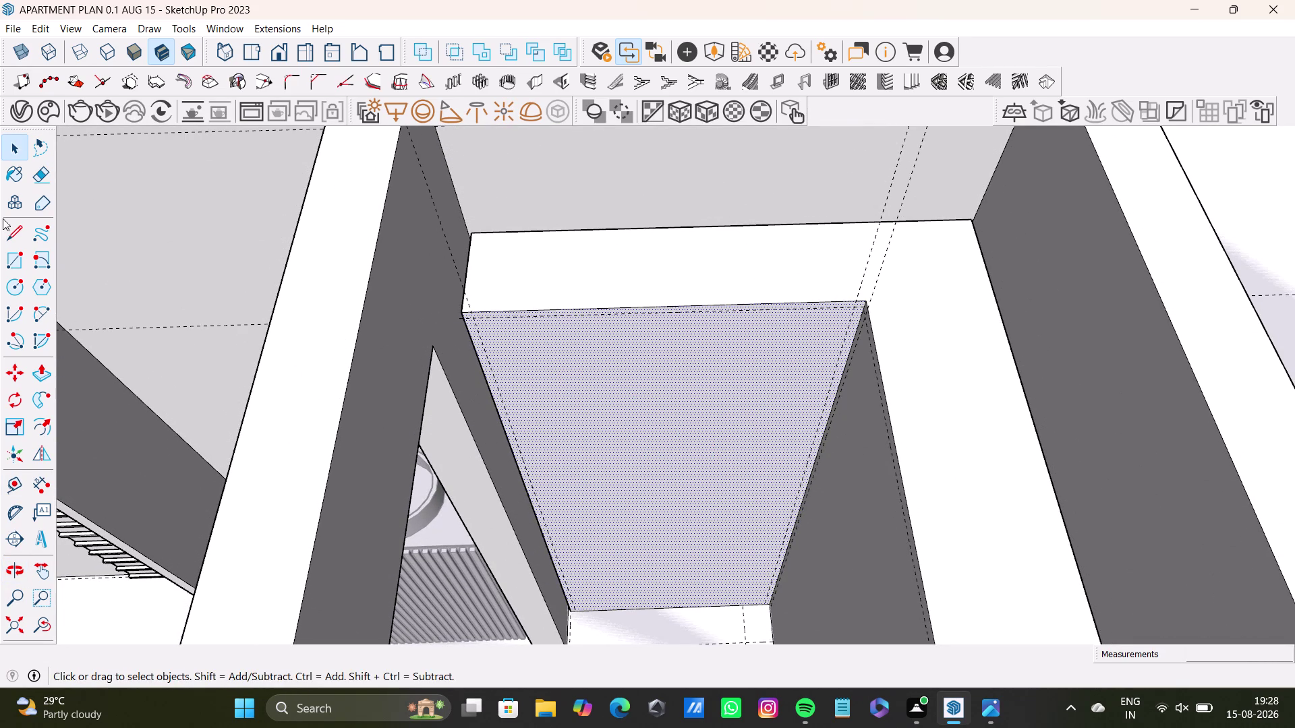
Place a guide from the panel's left edge through its middle.
click(18, 485)
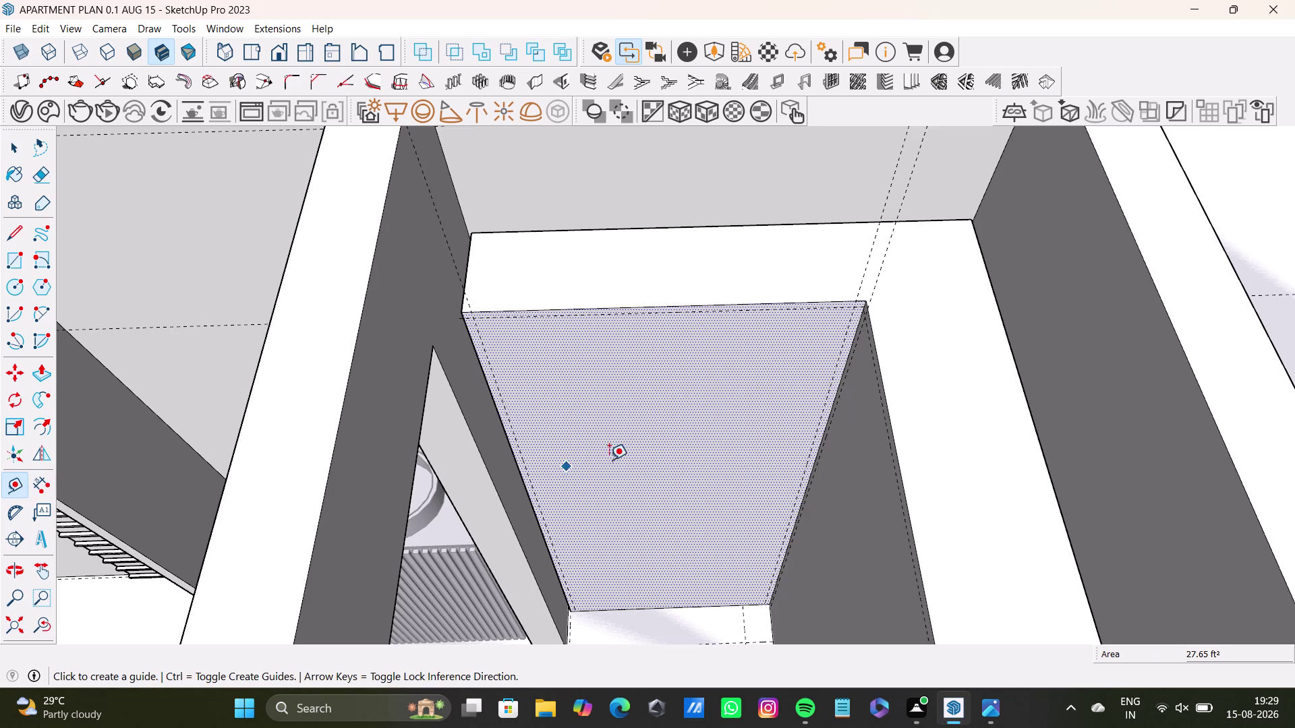
click(528, 476)
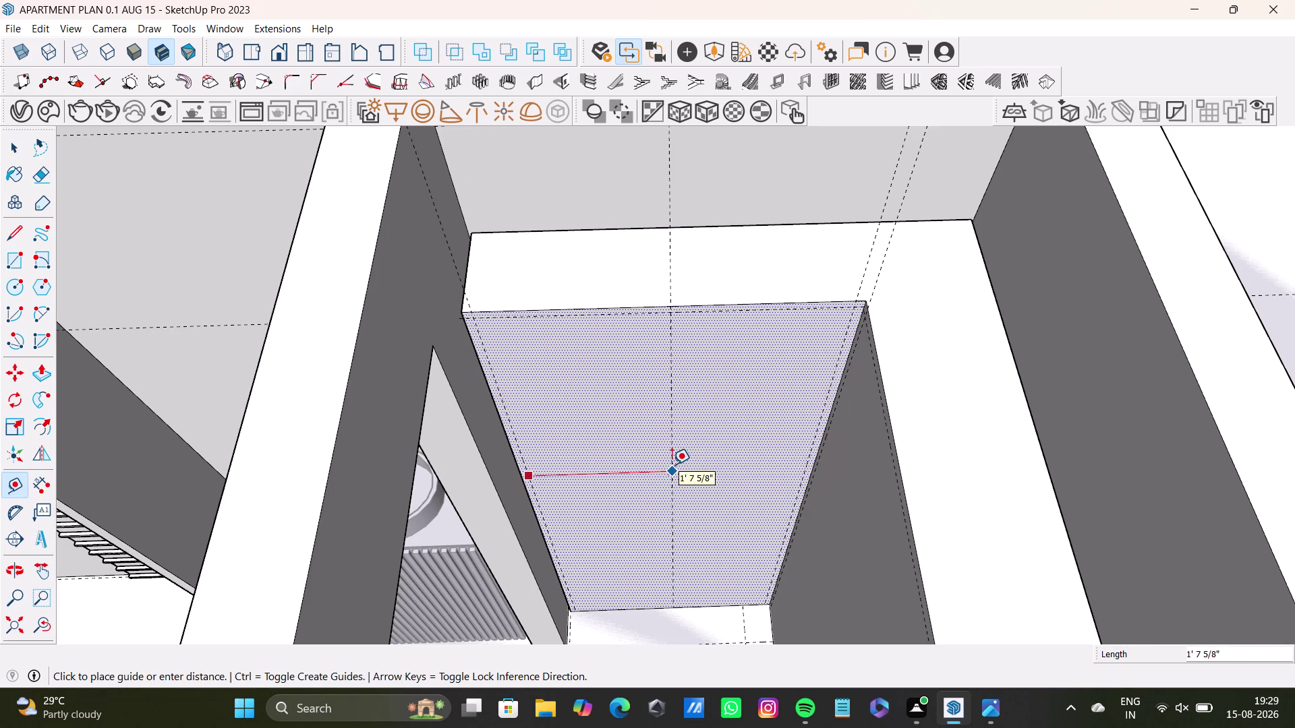
click(674, 465)
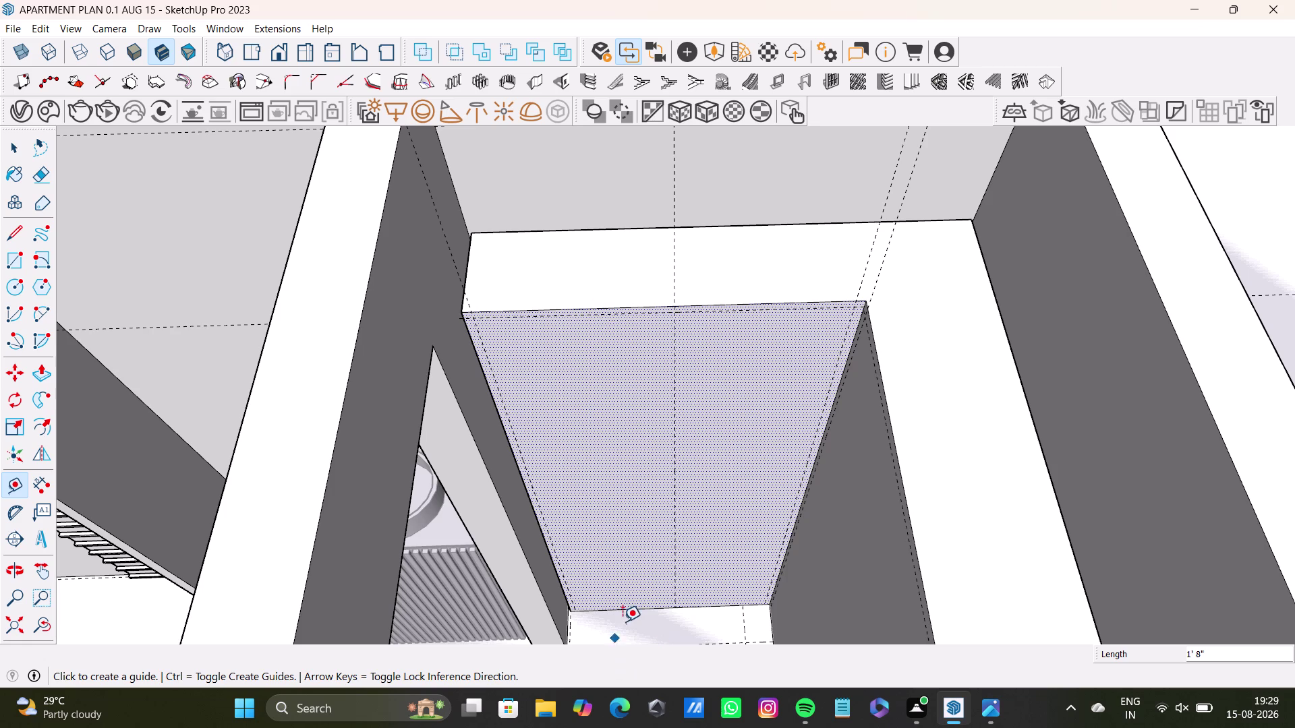
Place a guide just above the trapezoid panel's lower edge.
scroll(up, 3)
middle_drag(625, 614, 635, 575)
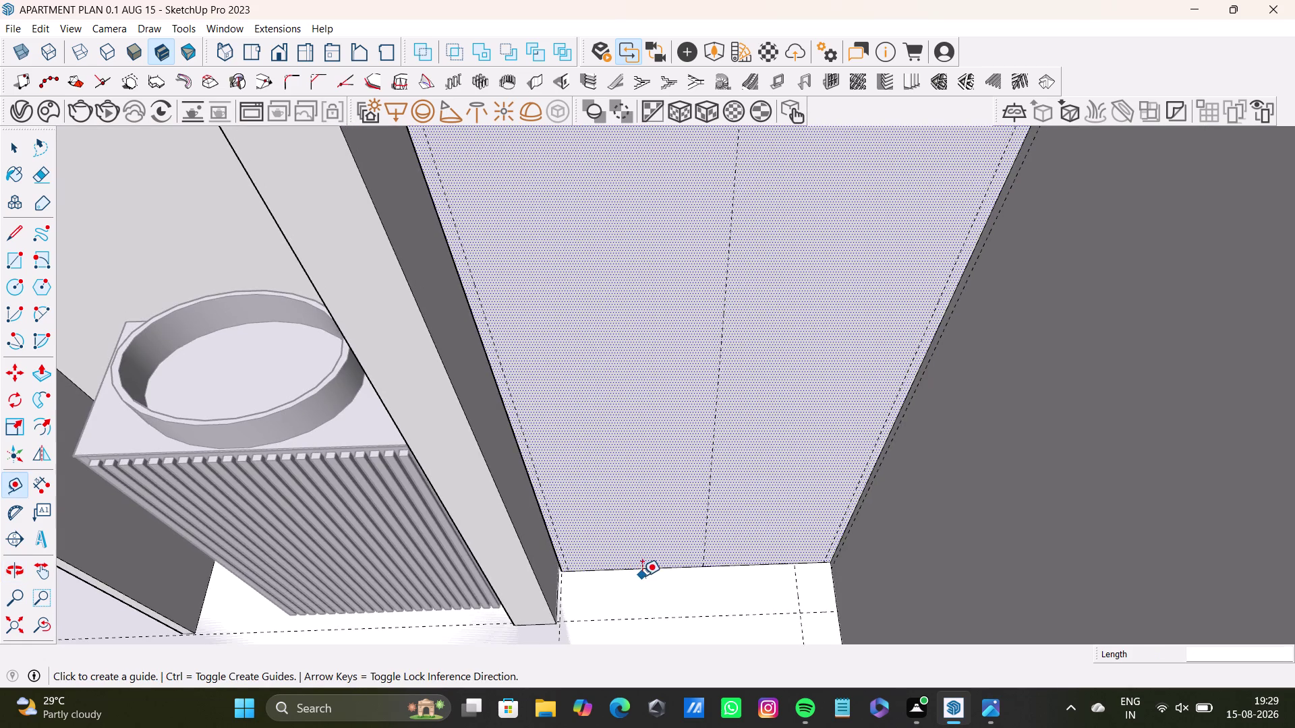
scroll(up, 3)
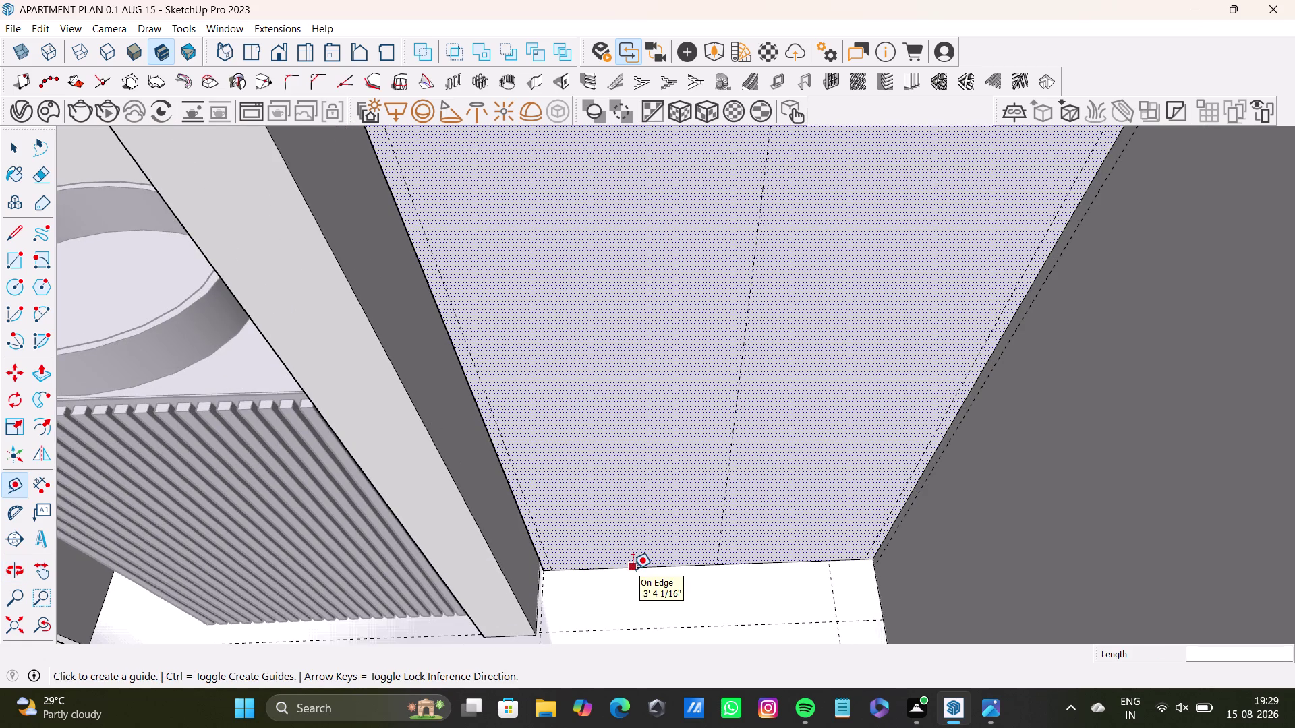
scroll(up, 3)
middle_drag(650, 551, 662, 506)
click(671, 547)
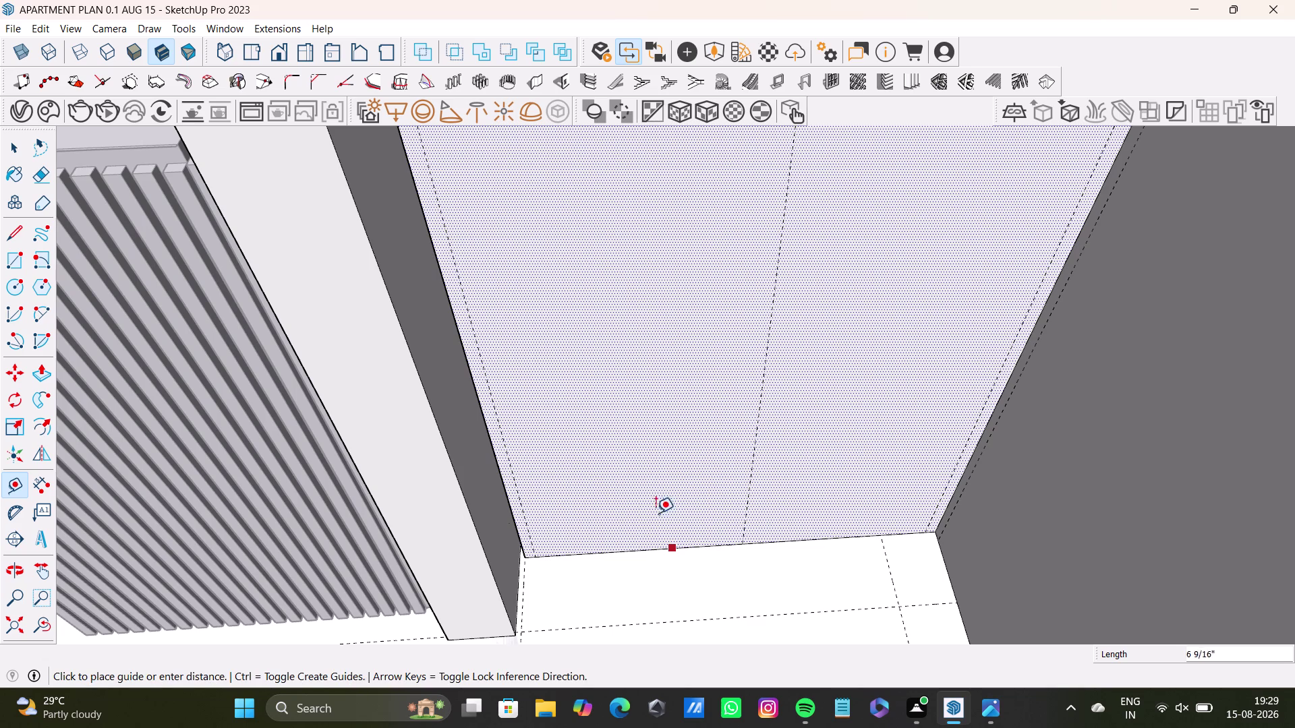
key(Up)
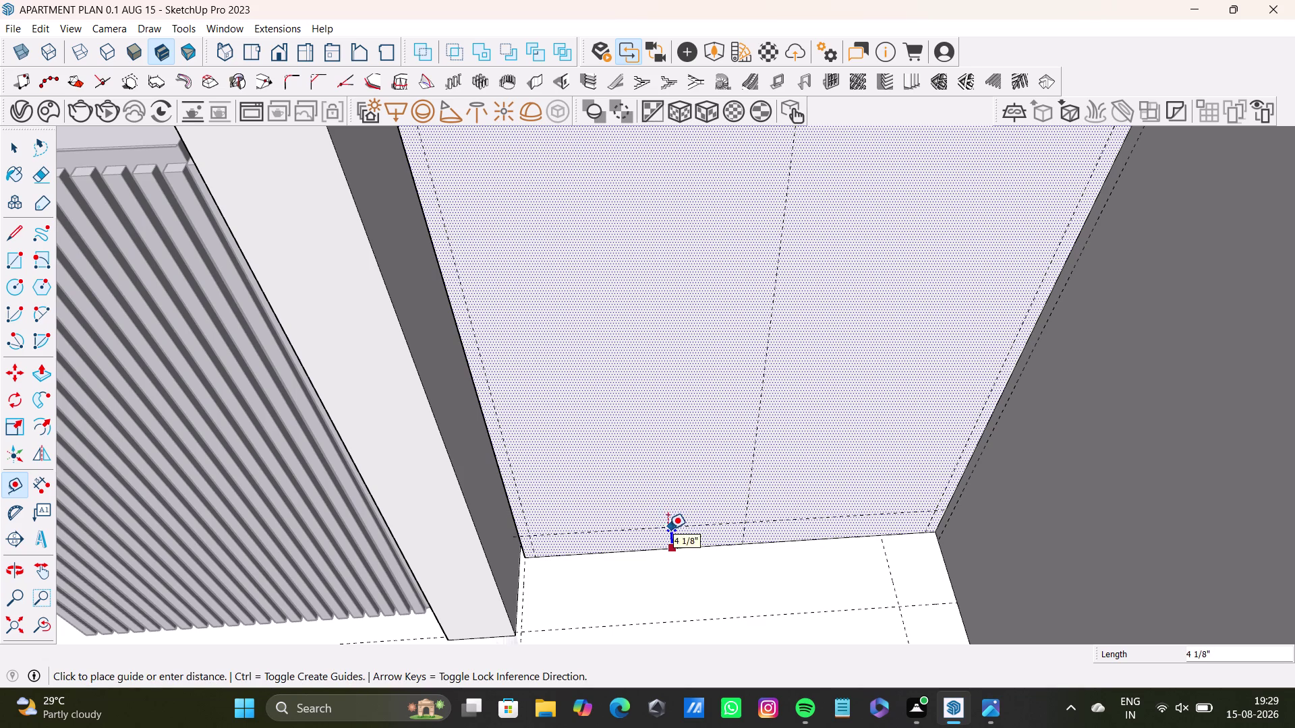
click(671, 534)
Add a guide a few inches in from the panel's lower corner edge.
middle_drag(648, 561, 650, 561)
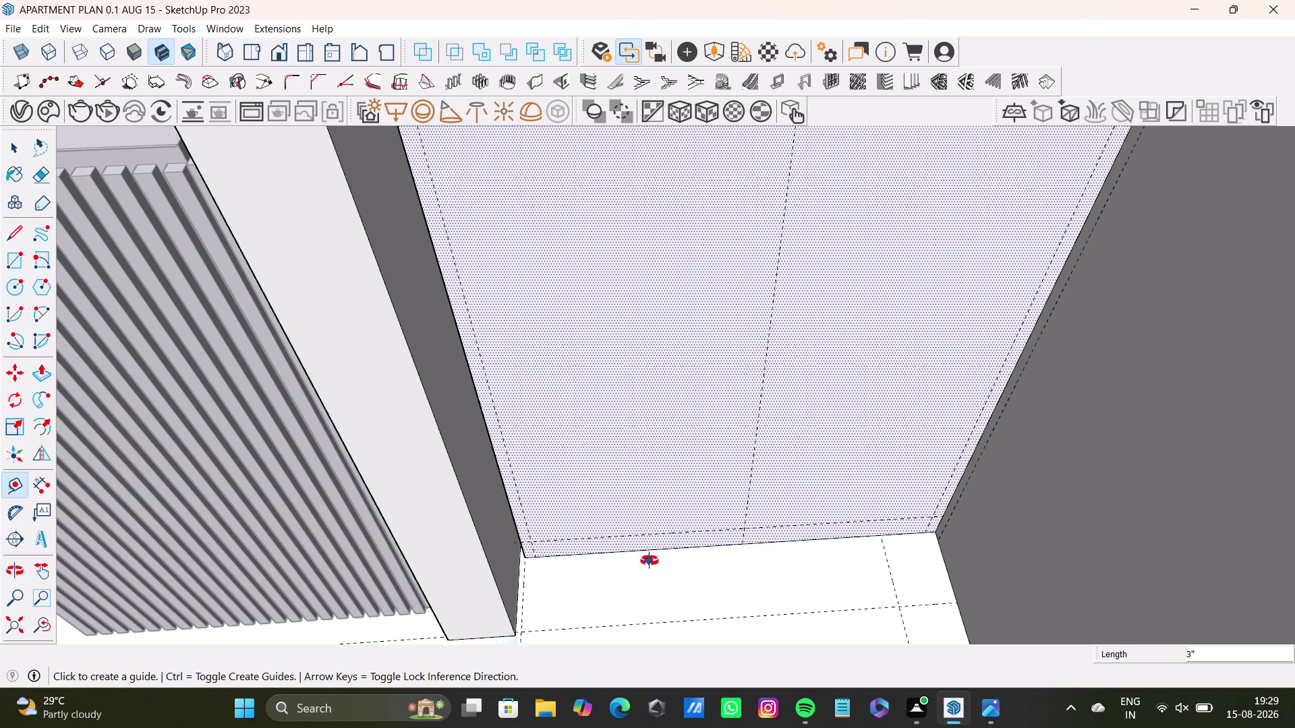
middle_drag(649, 561, 672, 552)
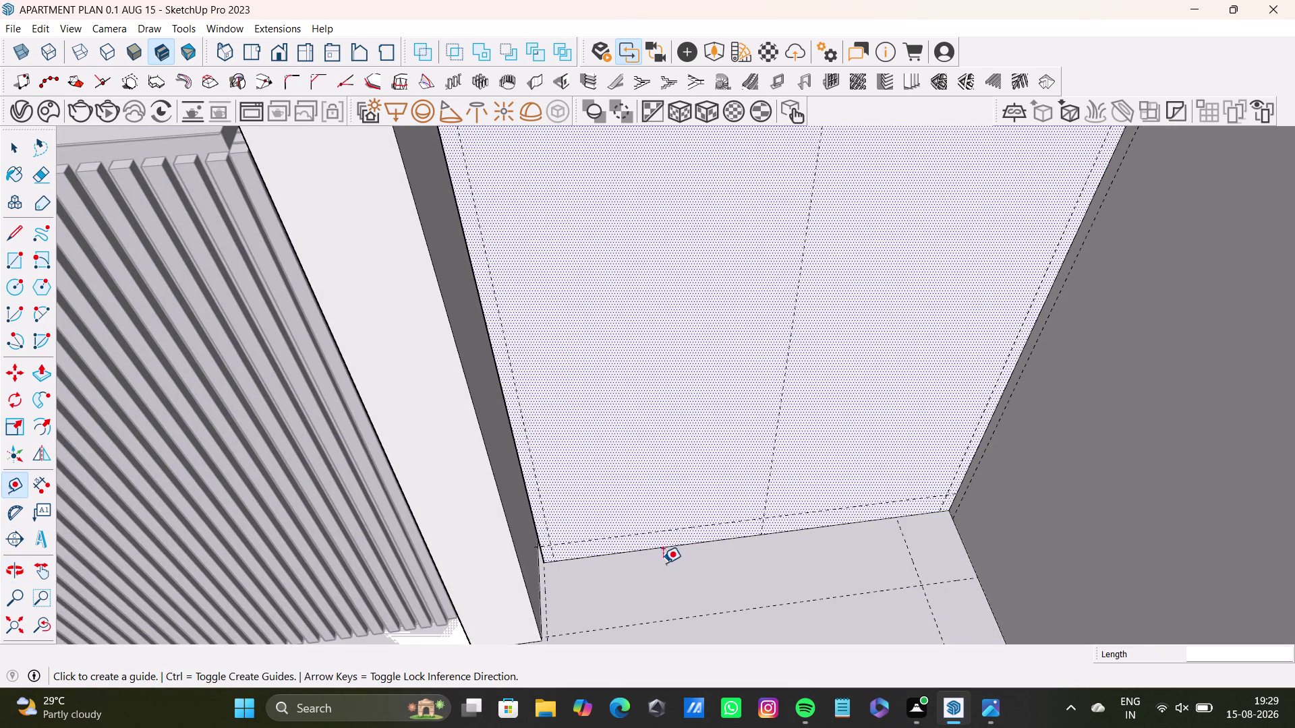
scroll(down, 3)
middle_drag(575, 528, 507, 552)
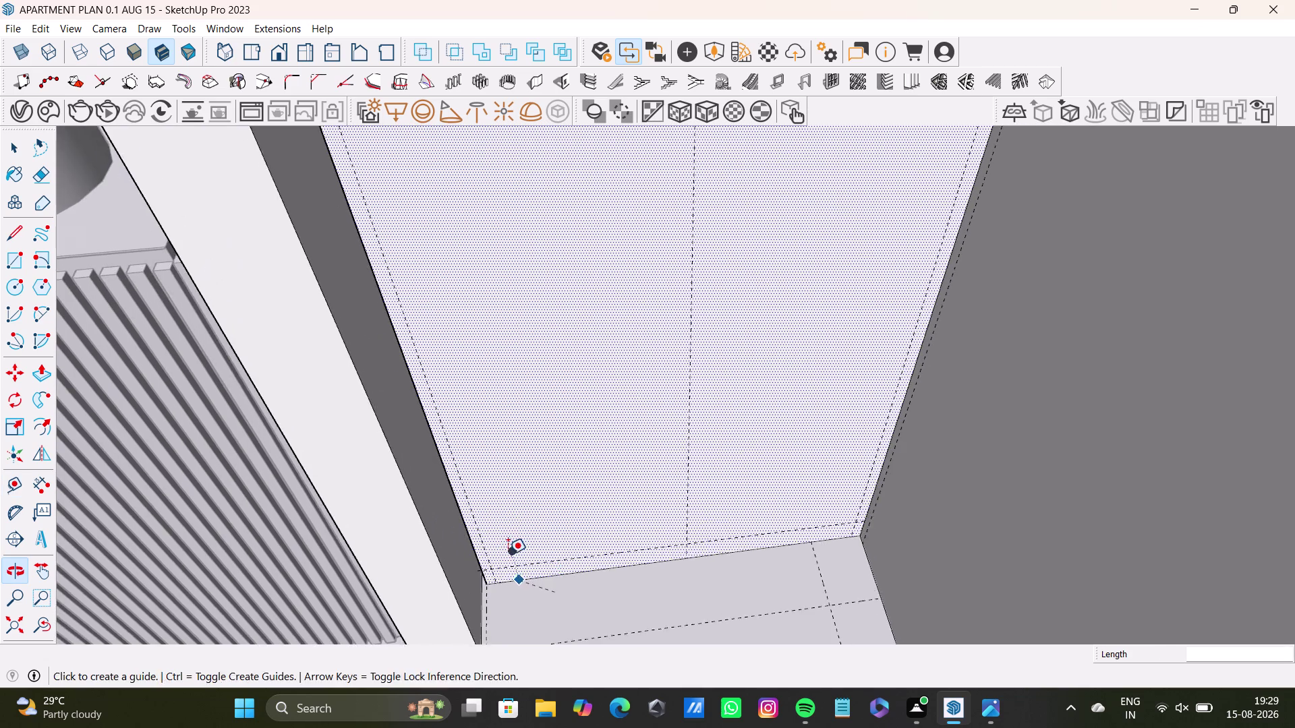
middle_drag(511, 554, 493, 651)
middle_drag(609, 590, 659, 605)
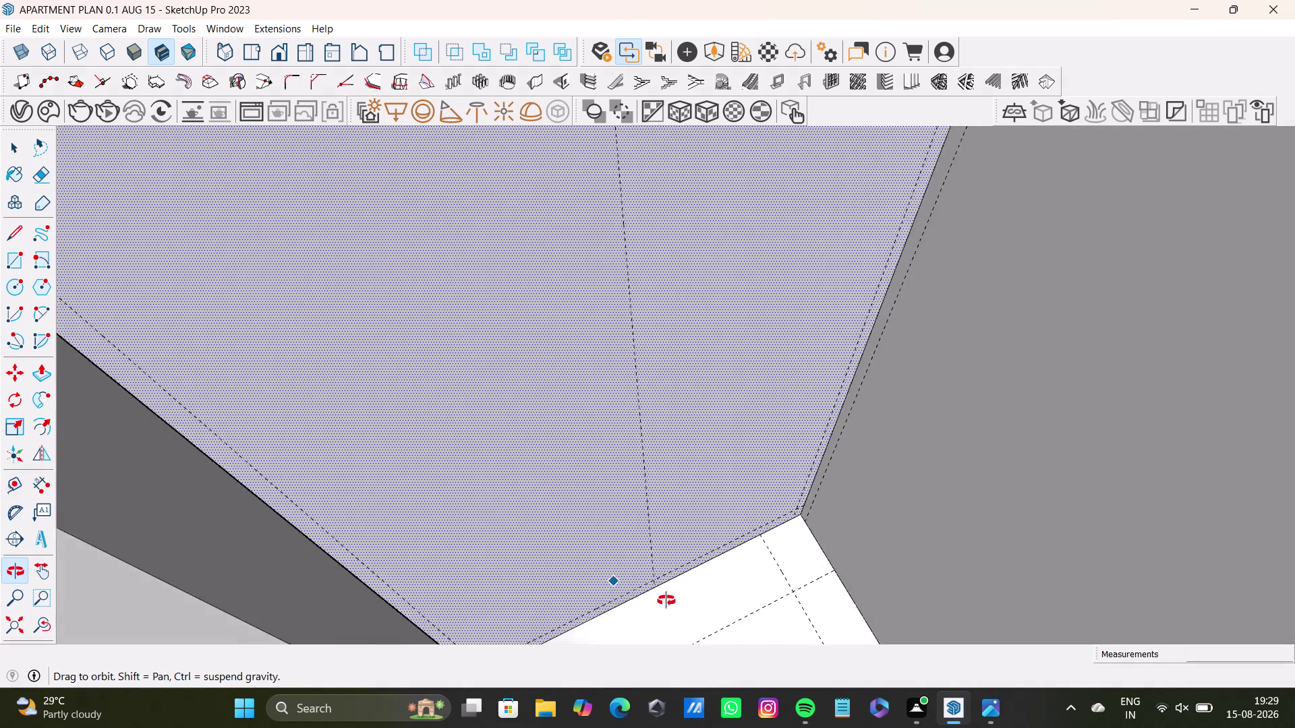
middle_drag(659, 605, 597, 517)
middle_drag(641, 580, 635, 499)
scroll(up, 3)
click(585, 470)
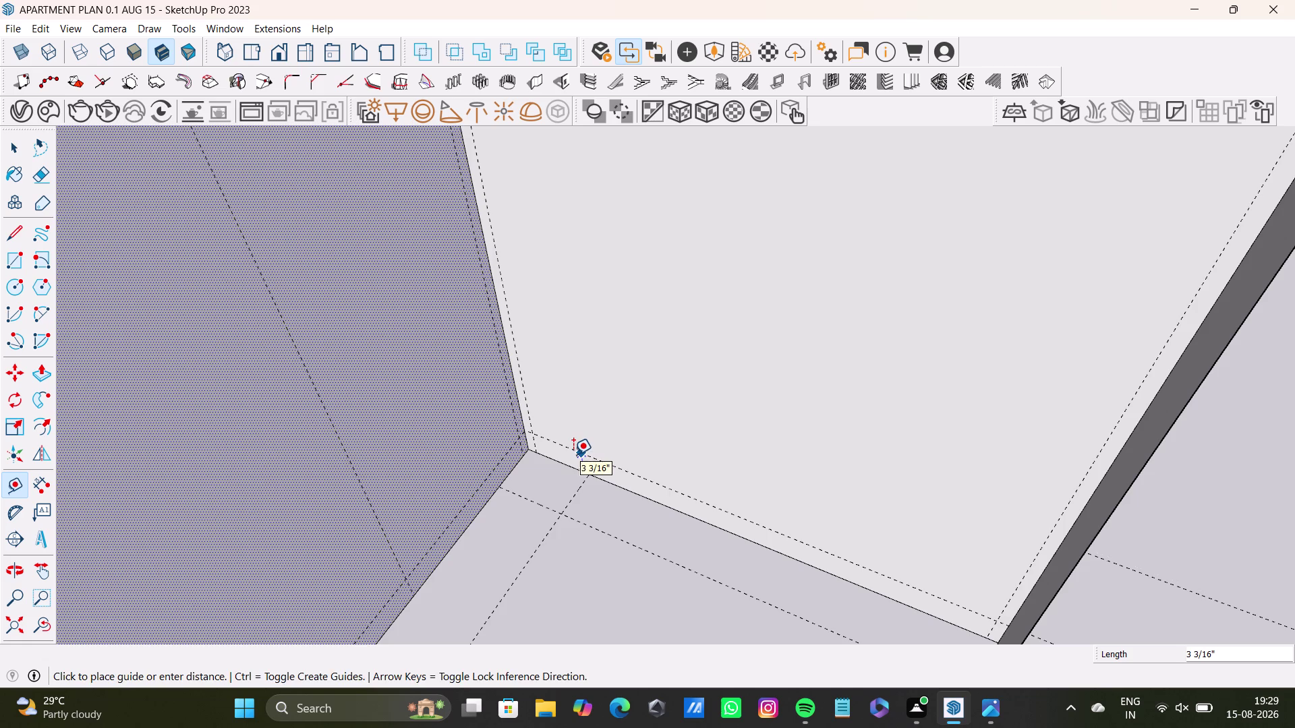
click(573, 454)
scroll(down, 3)
drag(4, 625, 14, 624)
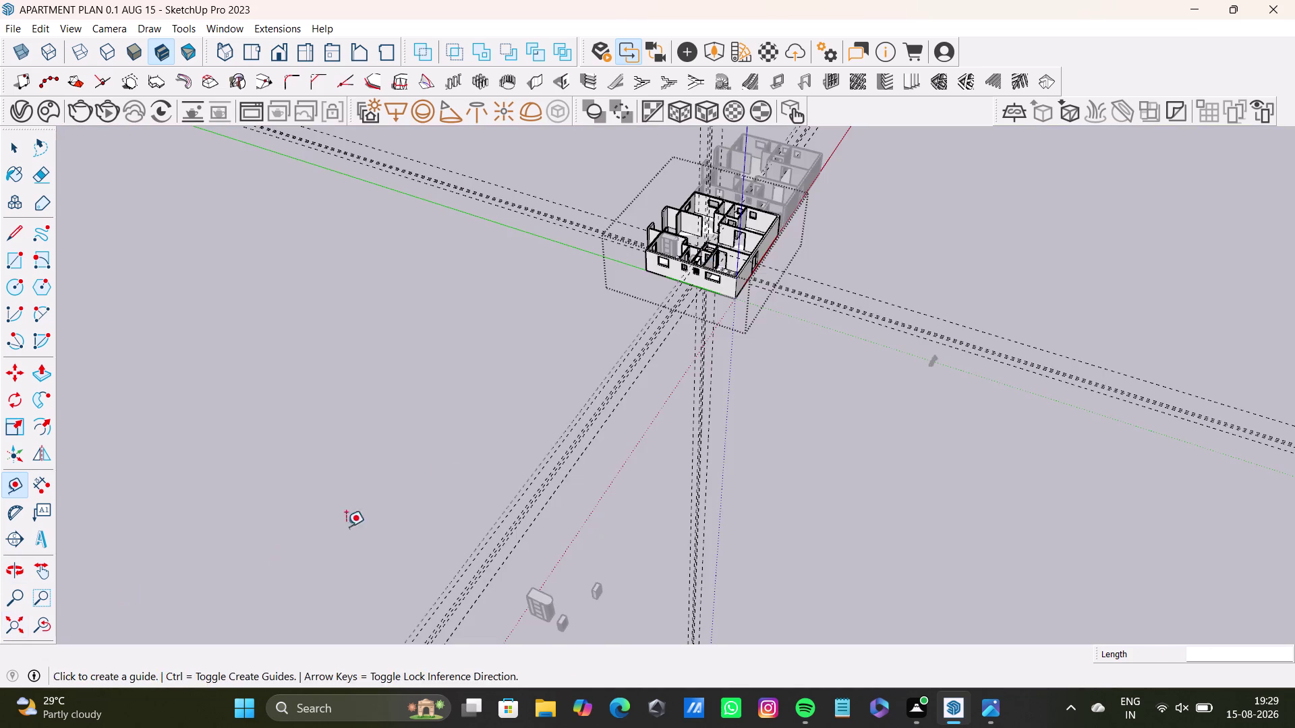
Zoom out and orbit to another room's tapered wall panel.
middle_drag(593, 393, 600, 570)
scroll(up, 3)
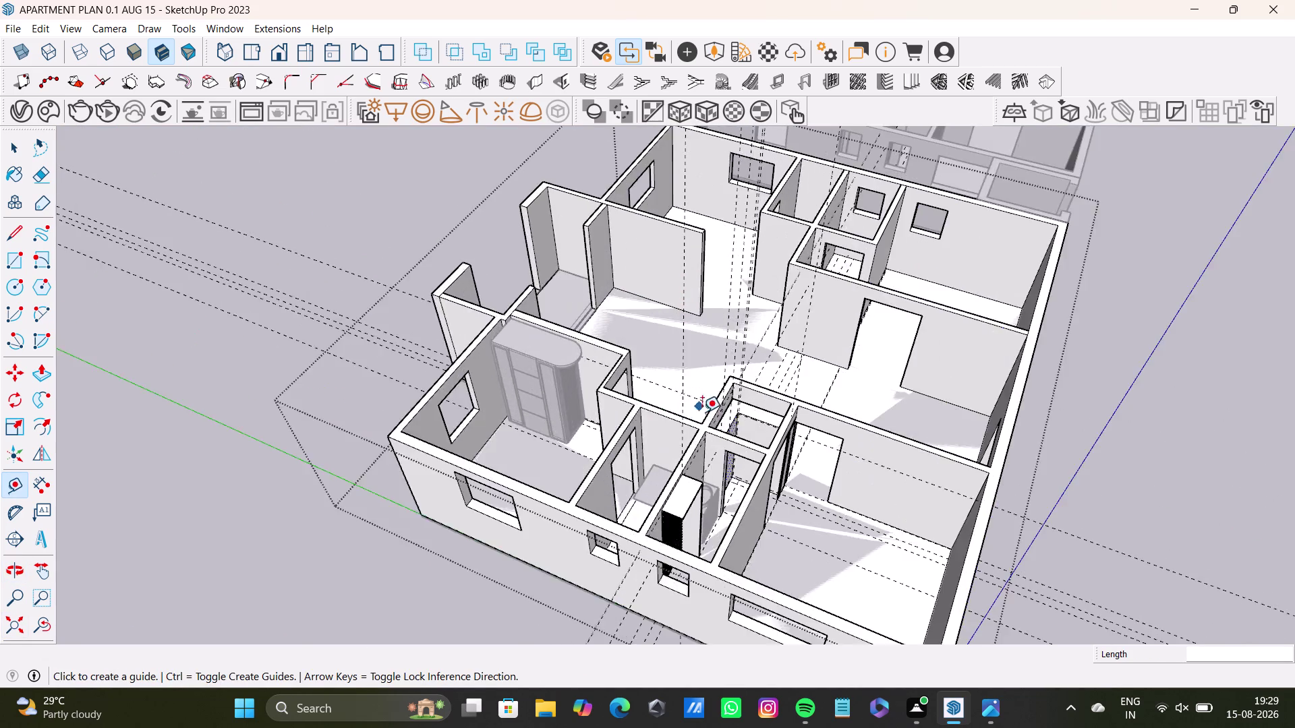
scroll(up, 3)
scroll(up, 3)
middle_drag(762, 437, 895, 534)
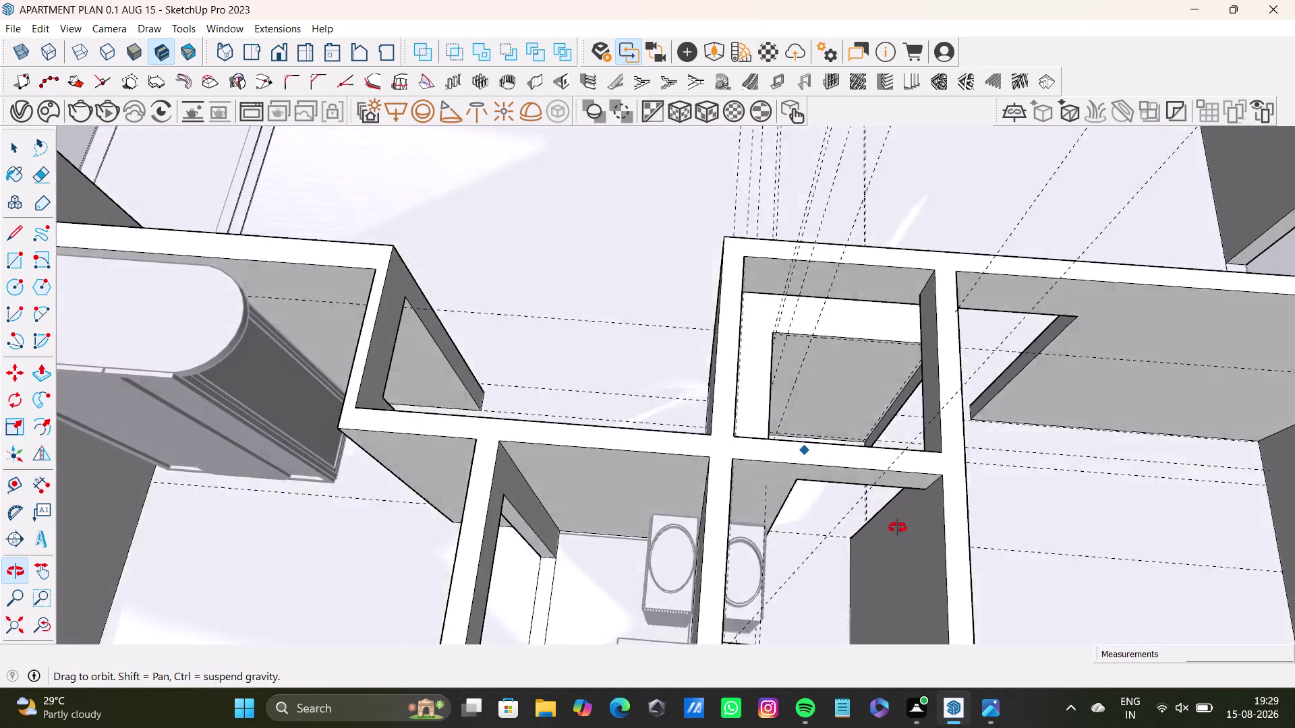
middle_drag(895, 534, 899, 522)
scroll(up, 3)
middle_drag(766, 334, 594, 369)
scroll(up, 3)
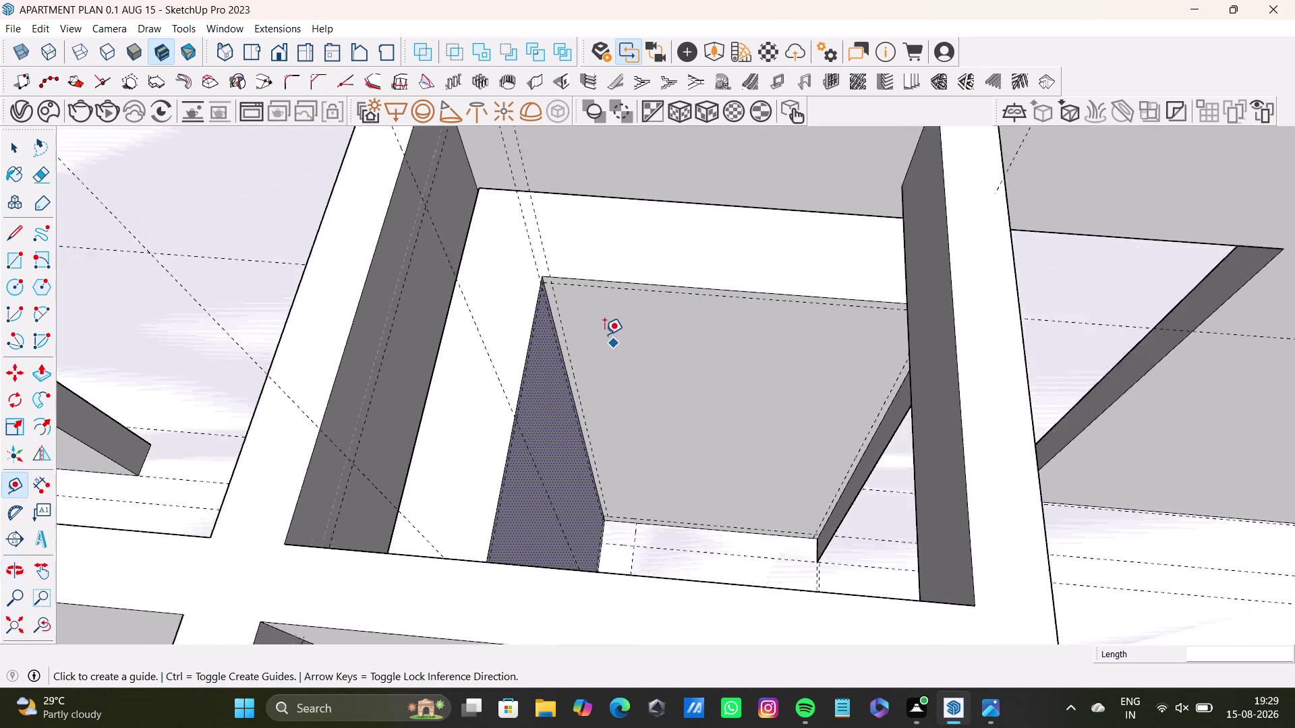
scroll(up, 3)
Place a guide from the panel's left edge near its middle.
click(548, 348)
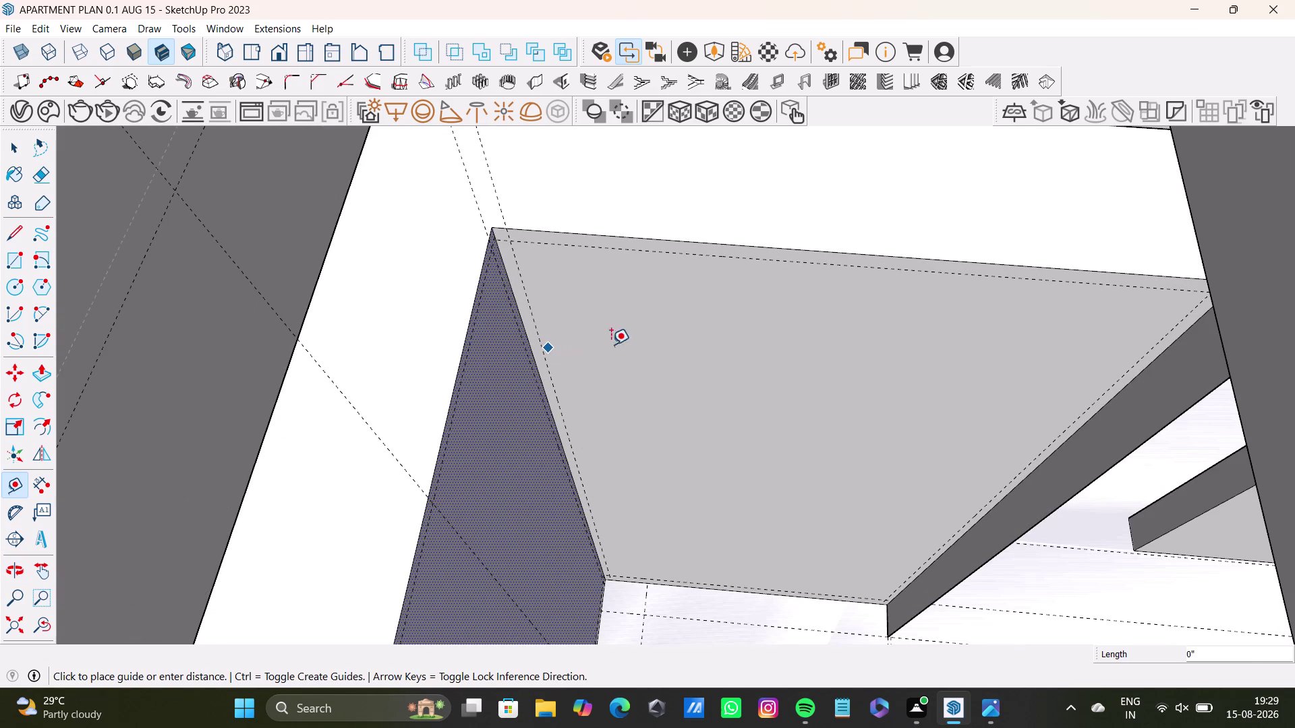
key(space)
click(13, 487)
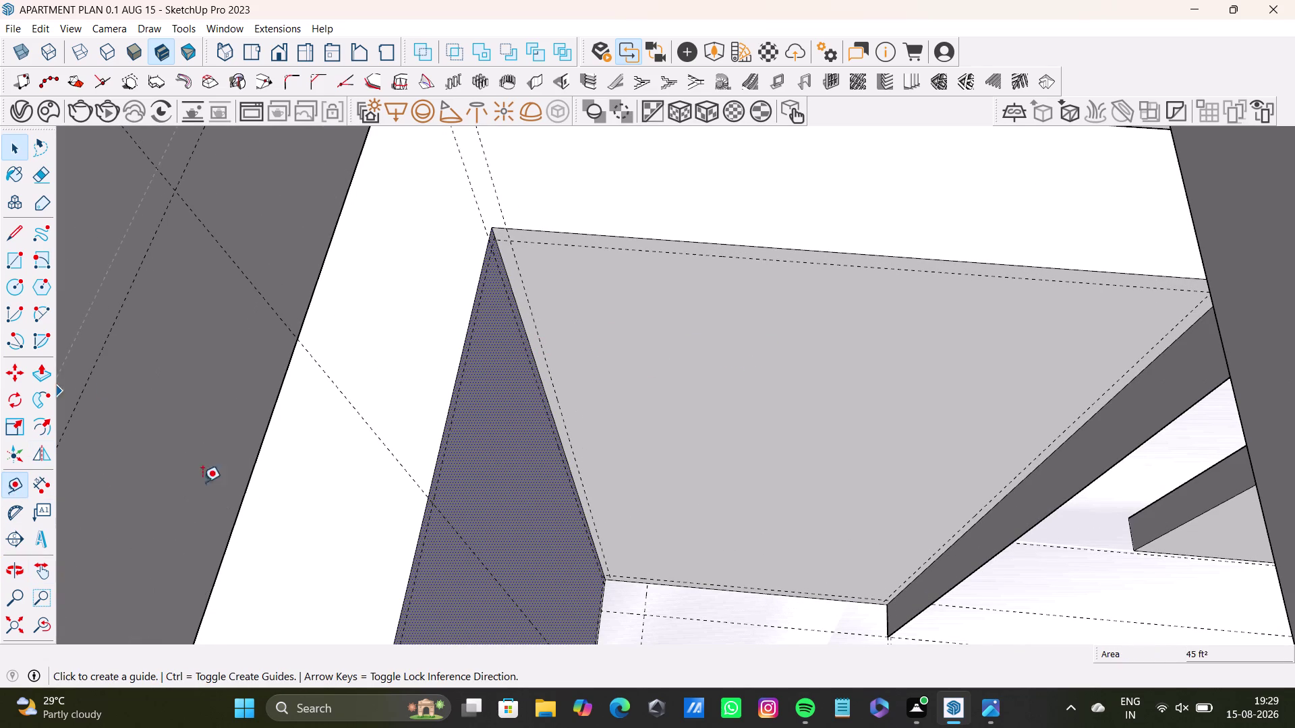
scroll(up, 3)
click(541, 358)
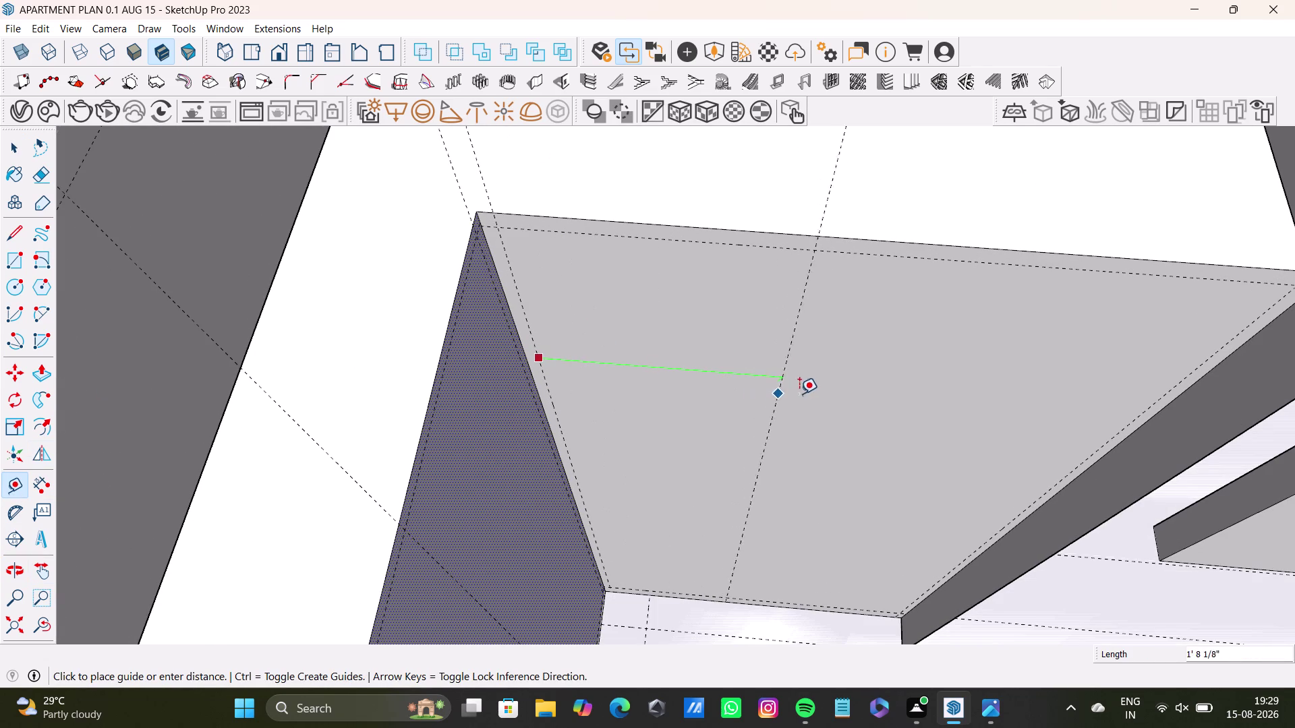
middle_drag(843, 397, 829, 390)
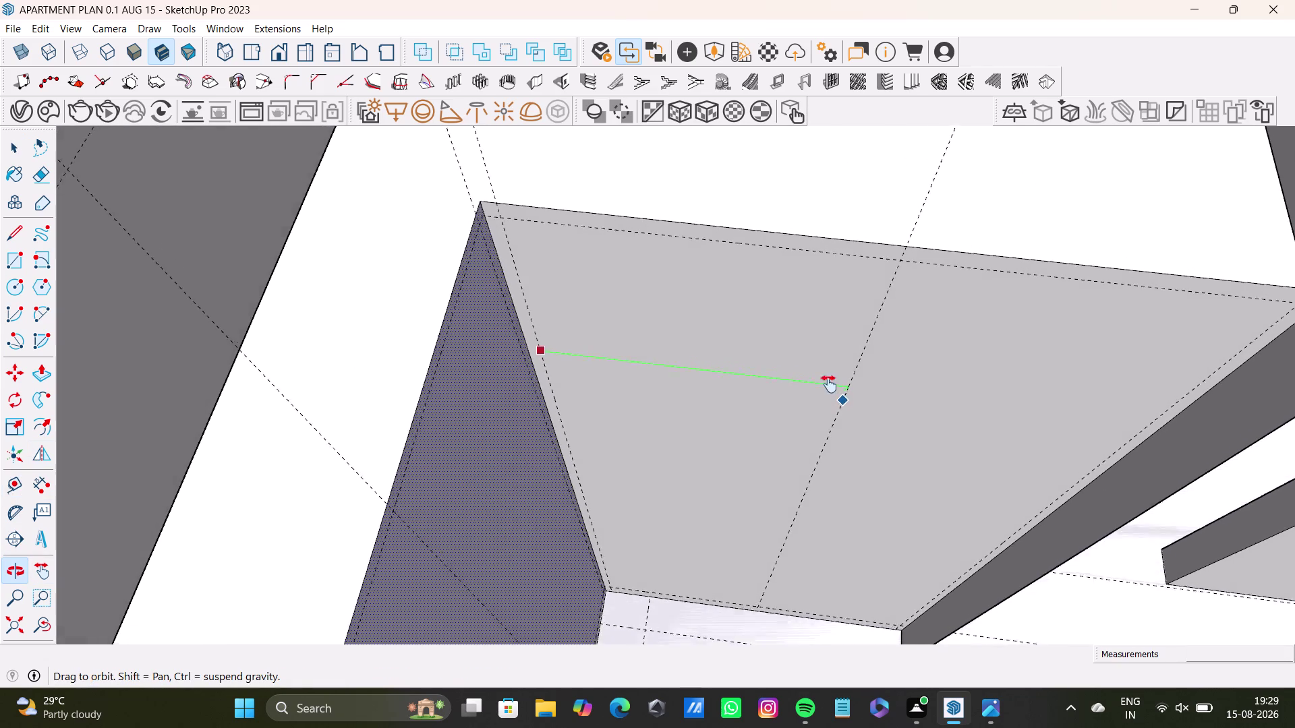
middle_drag(829, 390, 664, 354)
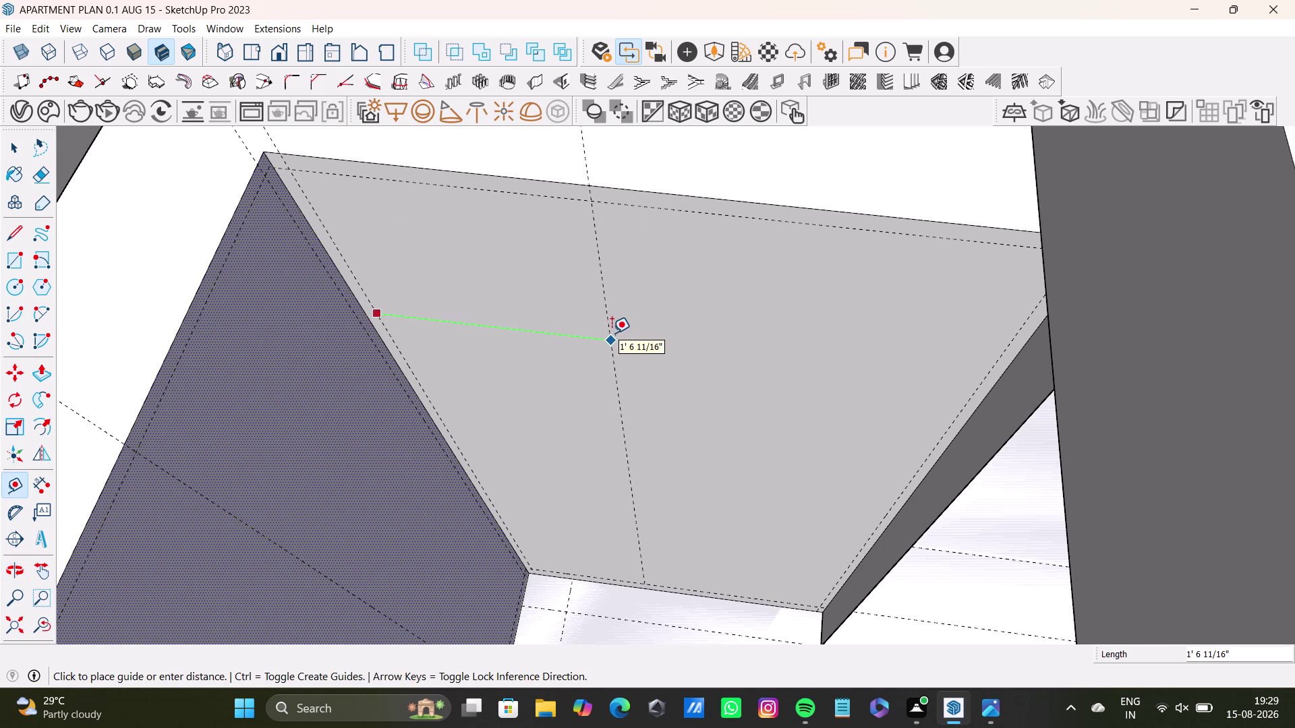
click(605, 329)
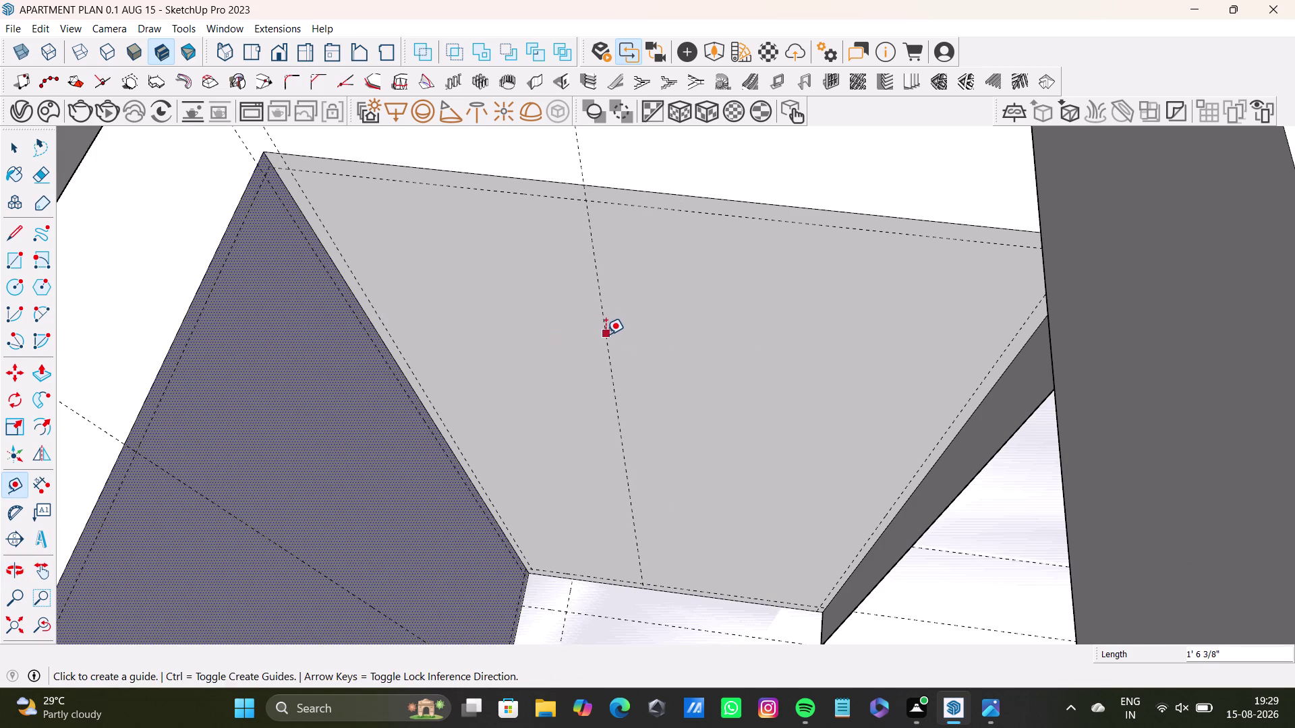
Add a guide 0.5 inch beside the middle guide.
click(606, 335)
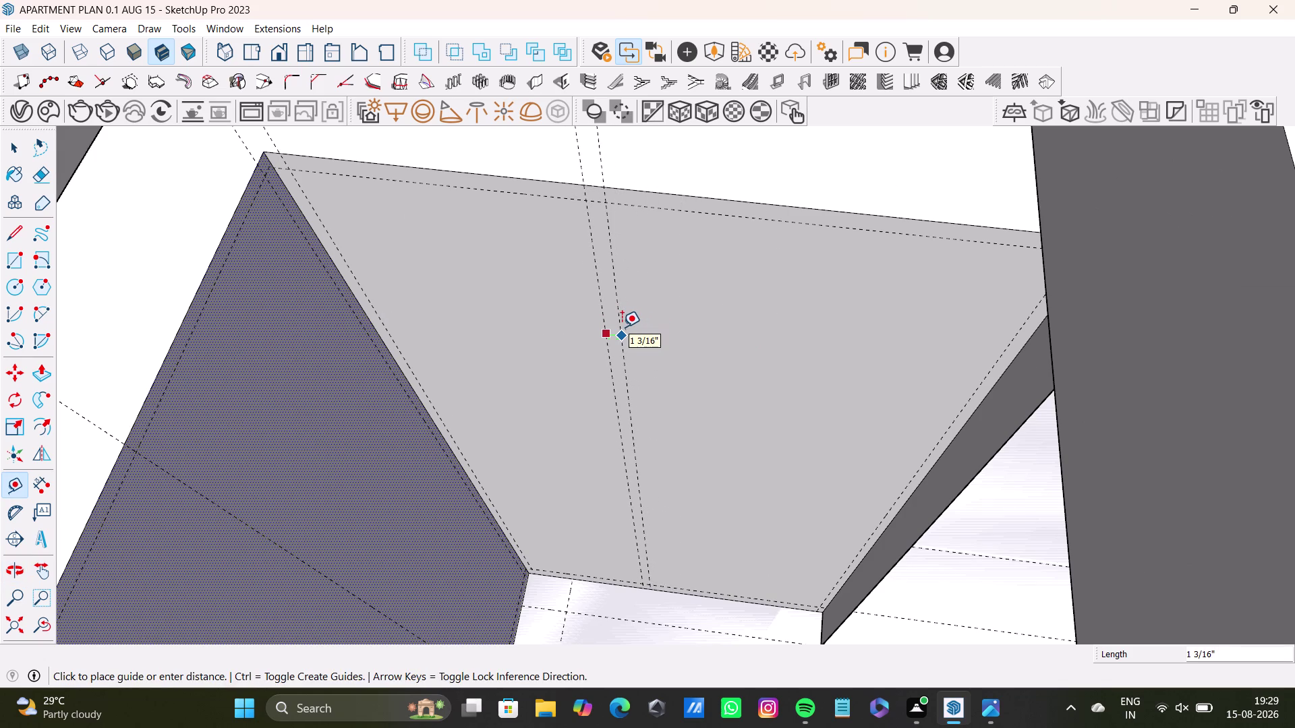
text(0.)
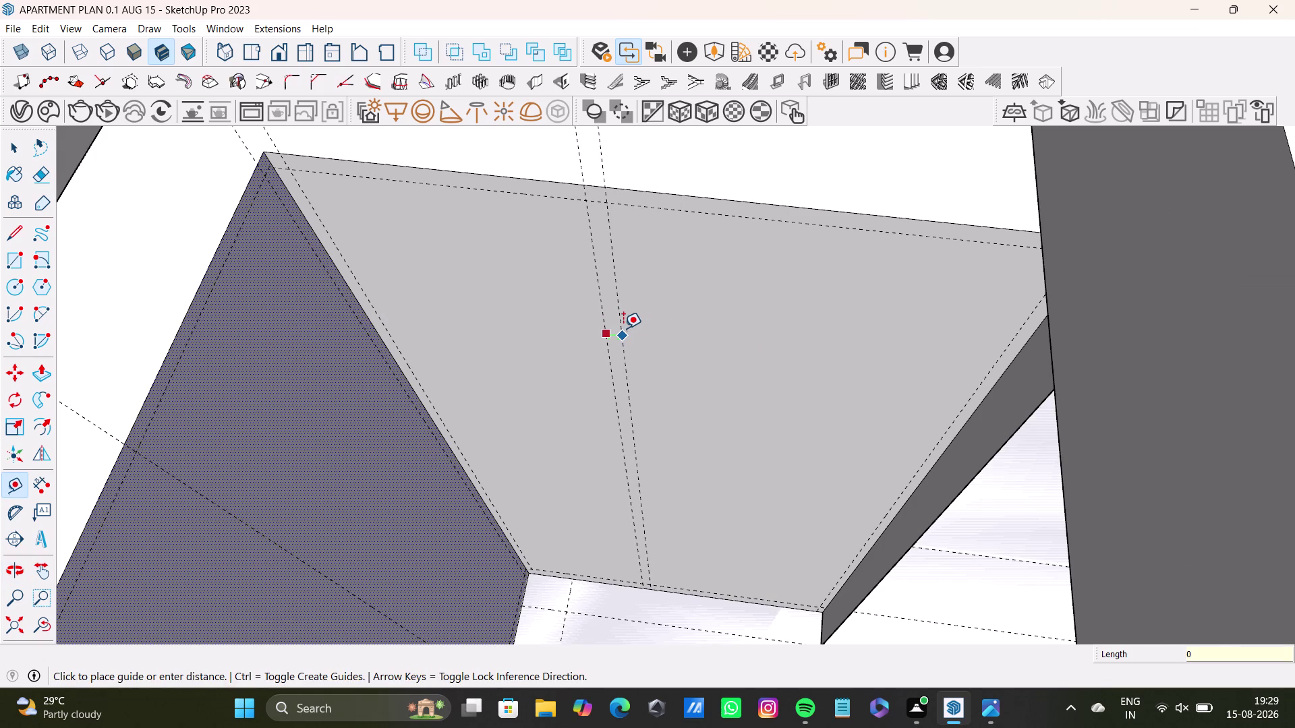
key(5)
key(shift+quotedbl)
key(Return)
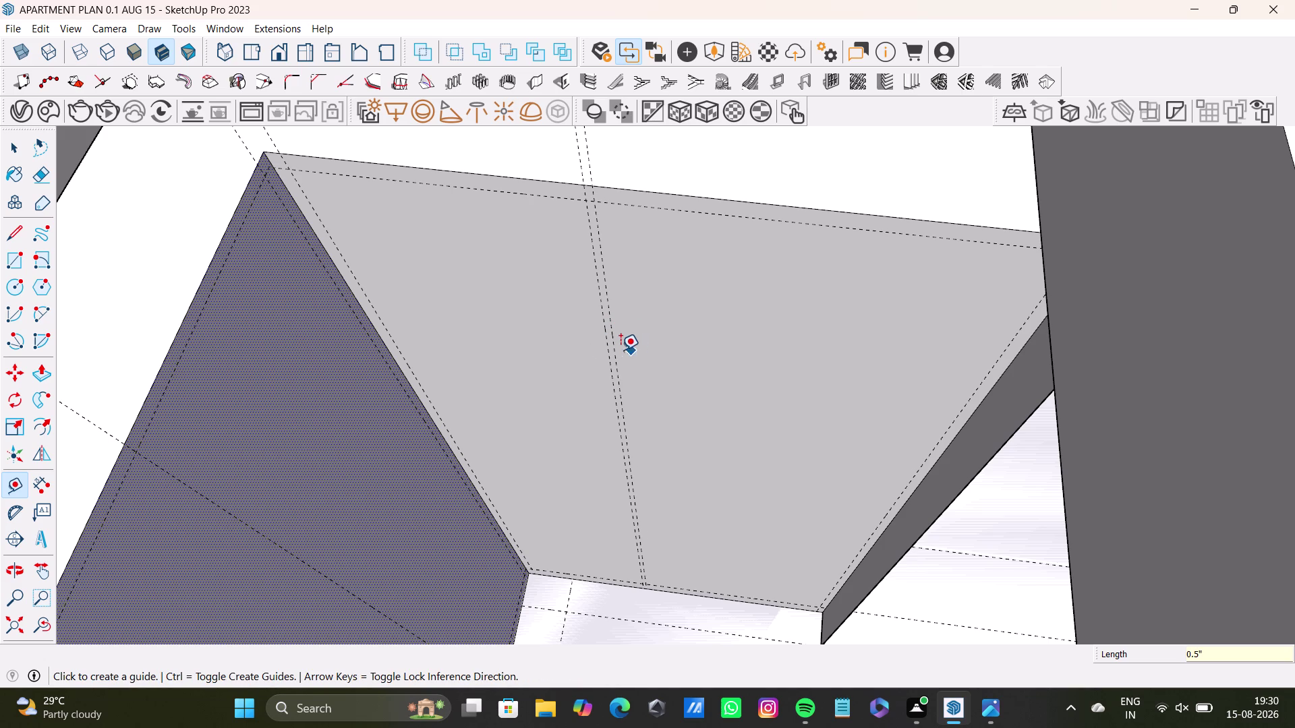
click(616, 341)
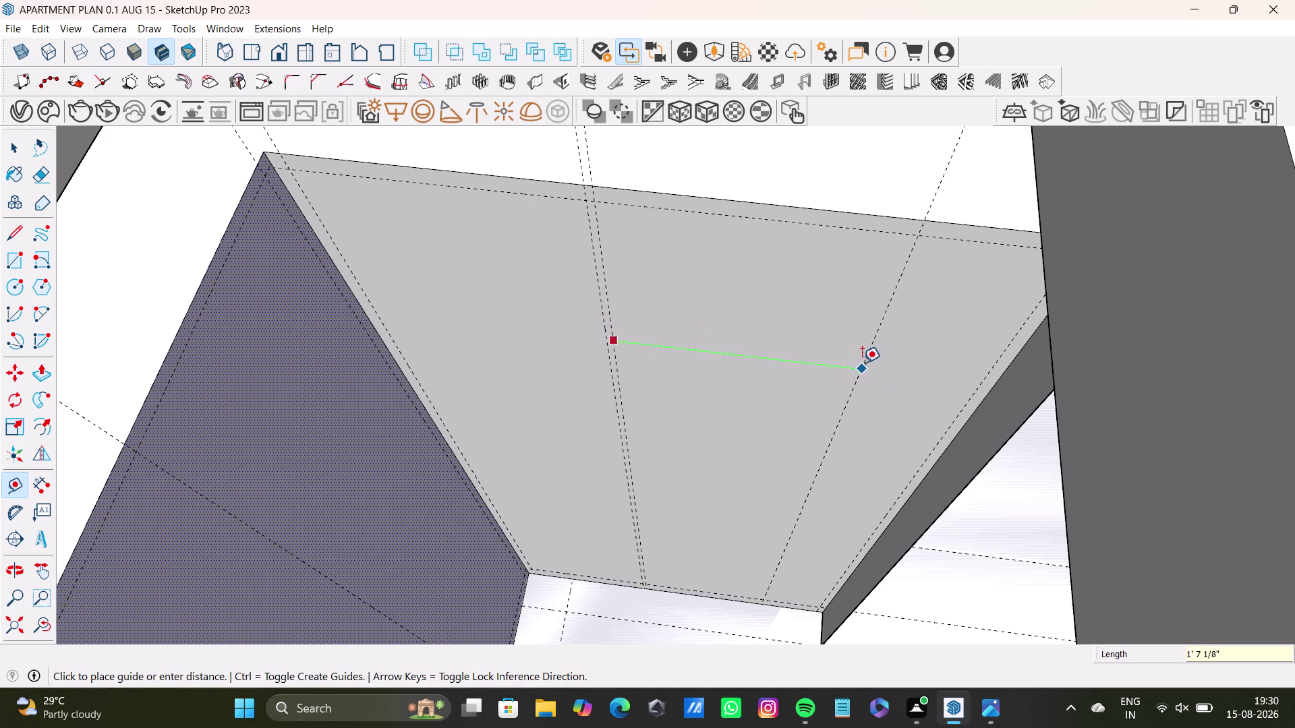
middle_drag(854, 384, 884, 453)
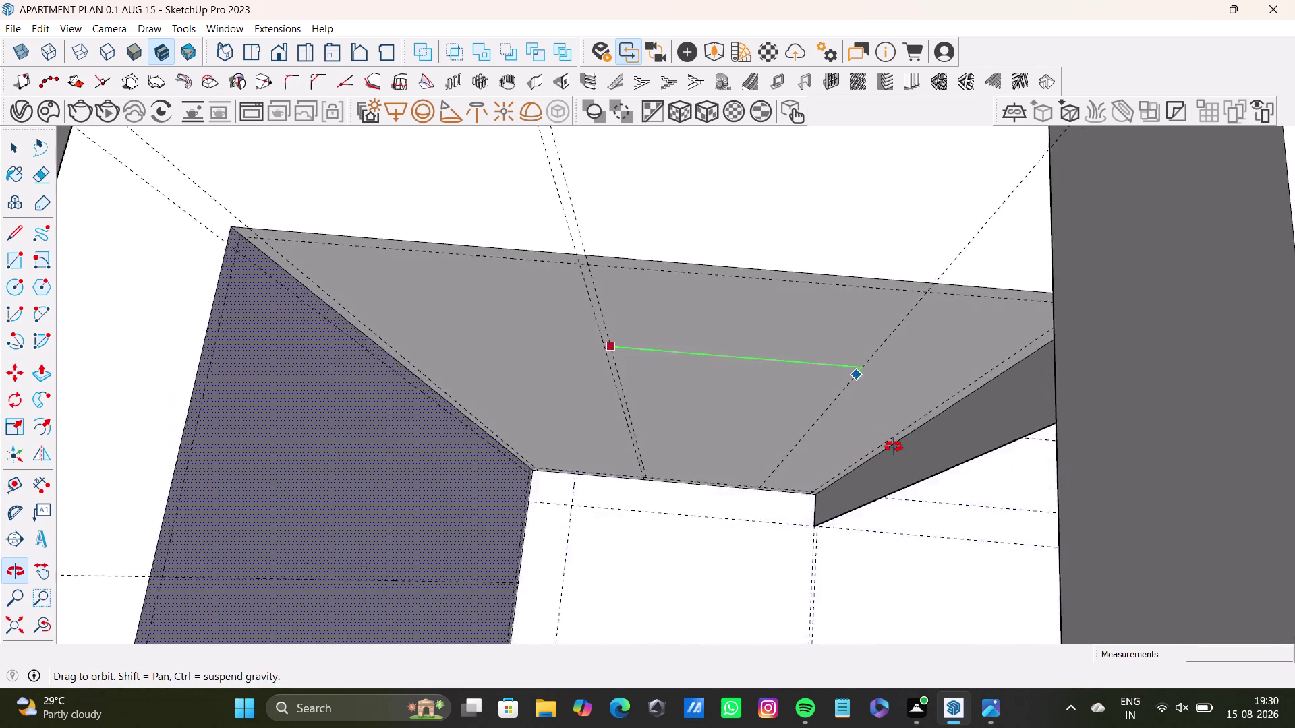
middle_drag(884, 453, 918, 352)
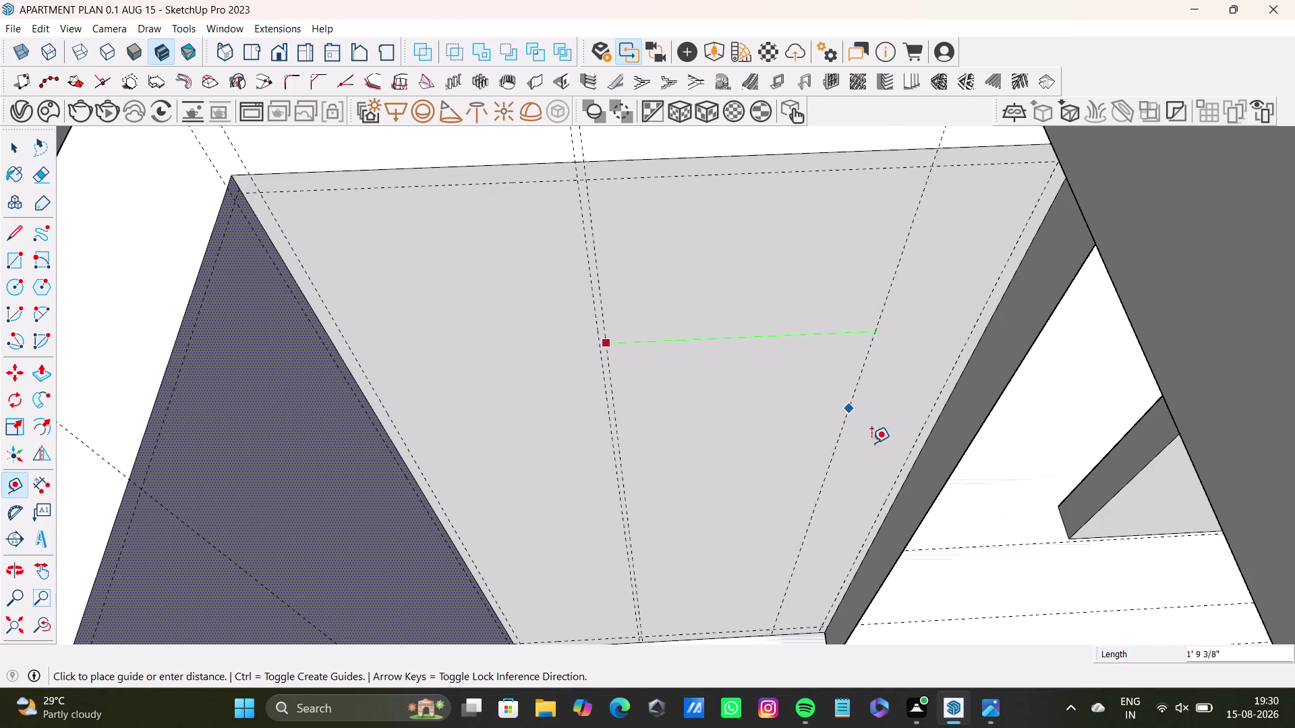
key(space)
scroll(down, 3)
middle_drag(723, 467, 470, 519)
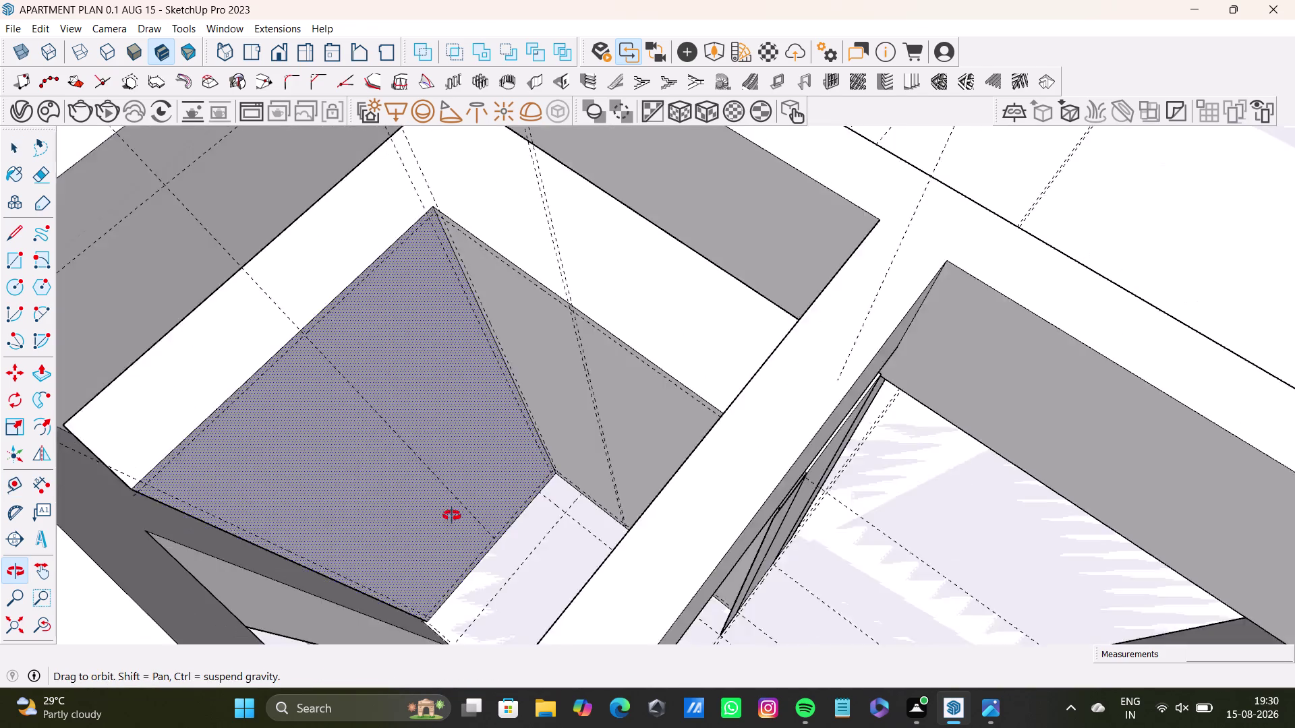
Orbit to face the tapered panel, starting and then abandoning a line.
middle_drag(469, 520, 452, 516)
middle_drag(486, 416, 611, 505)
middle_drag(611, 504, 479, 456)
scroll(up, 3)
middle_drag(499, 396, 540, 384)
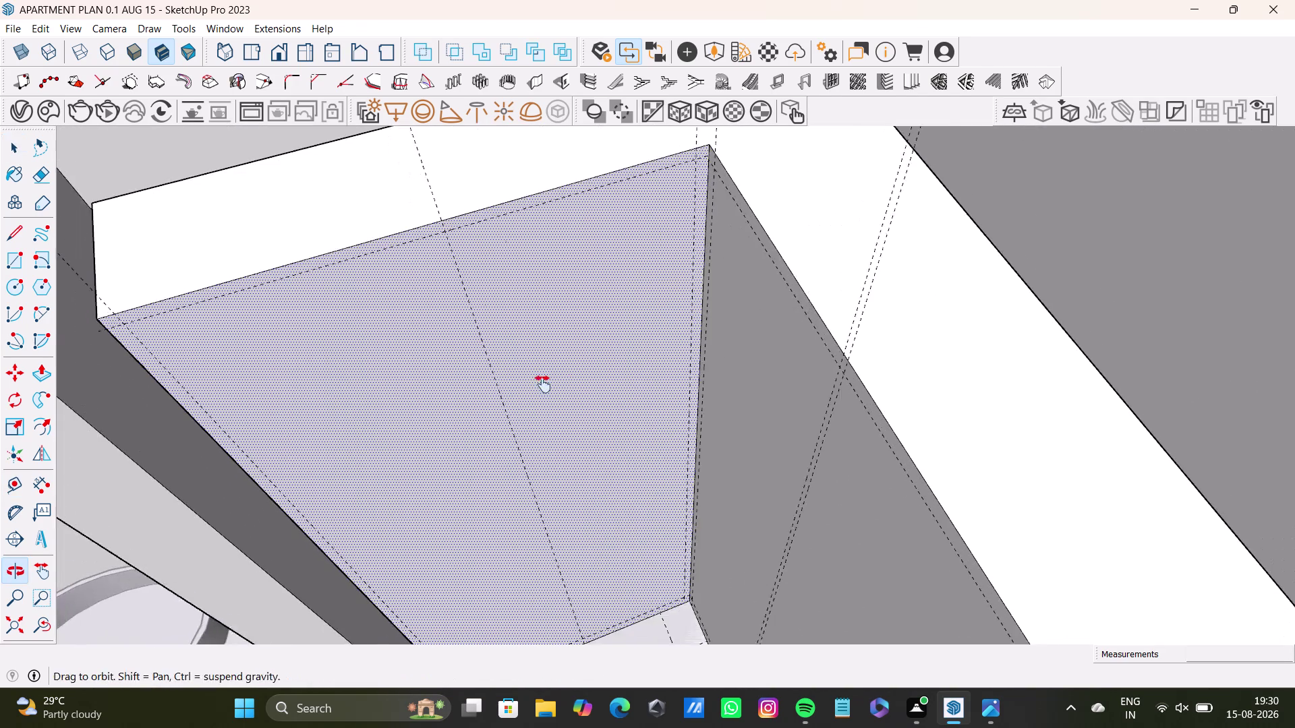
middle_drag(539, 384, 560, 383)
scroll(up, 3)
key(l)
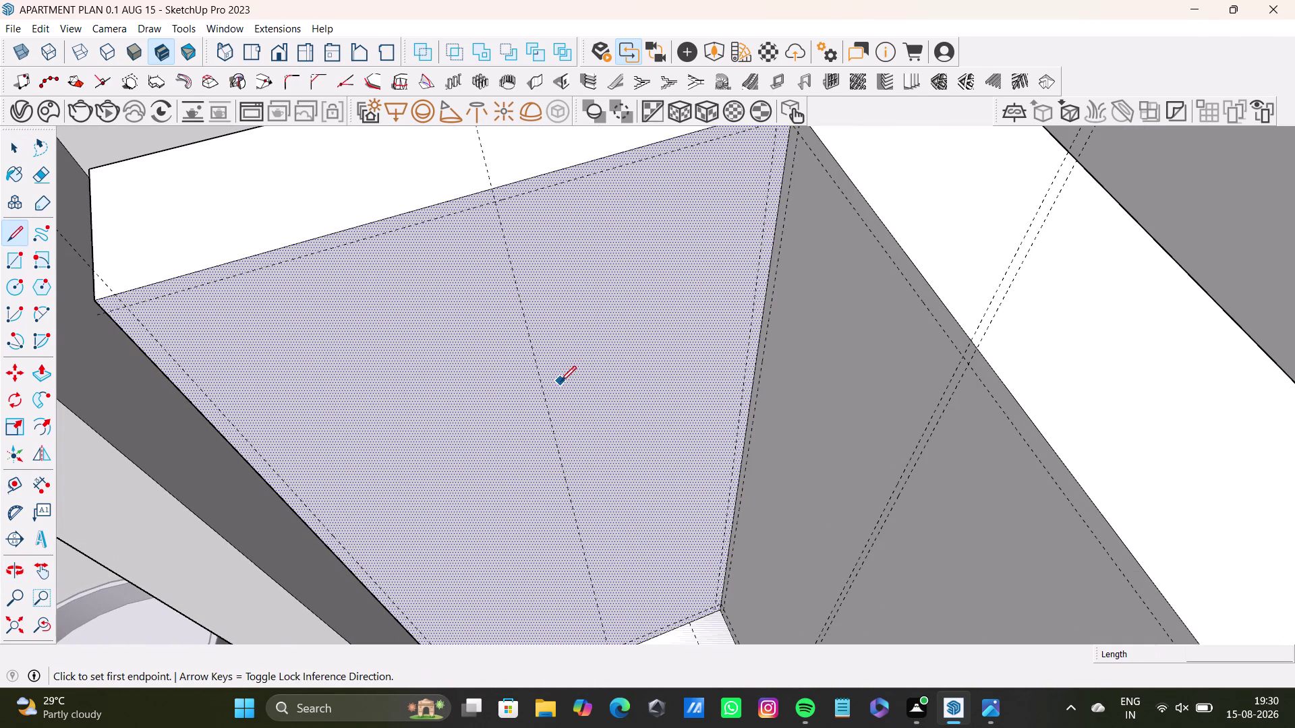
drag(538, 370, 546, 368)
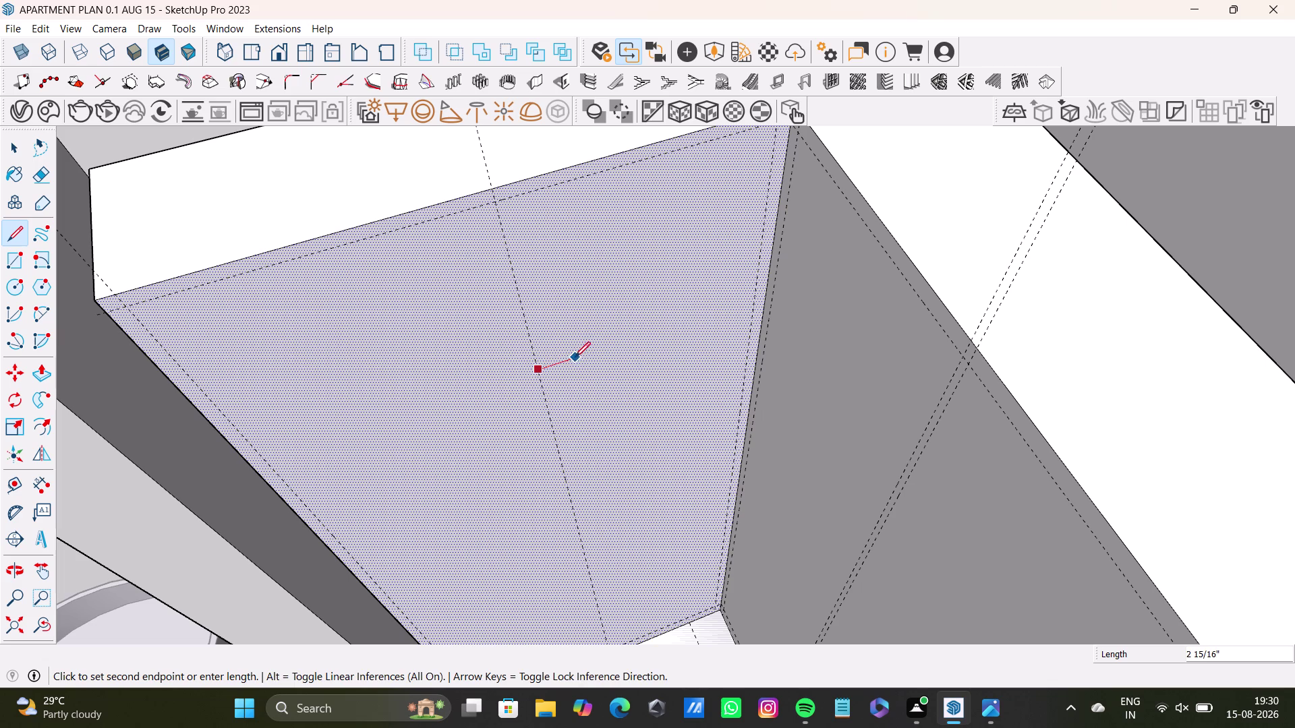
key(space)
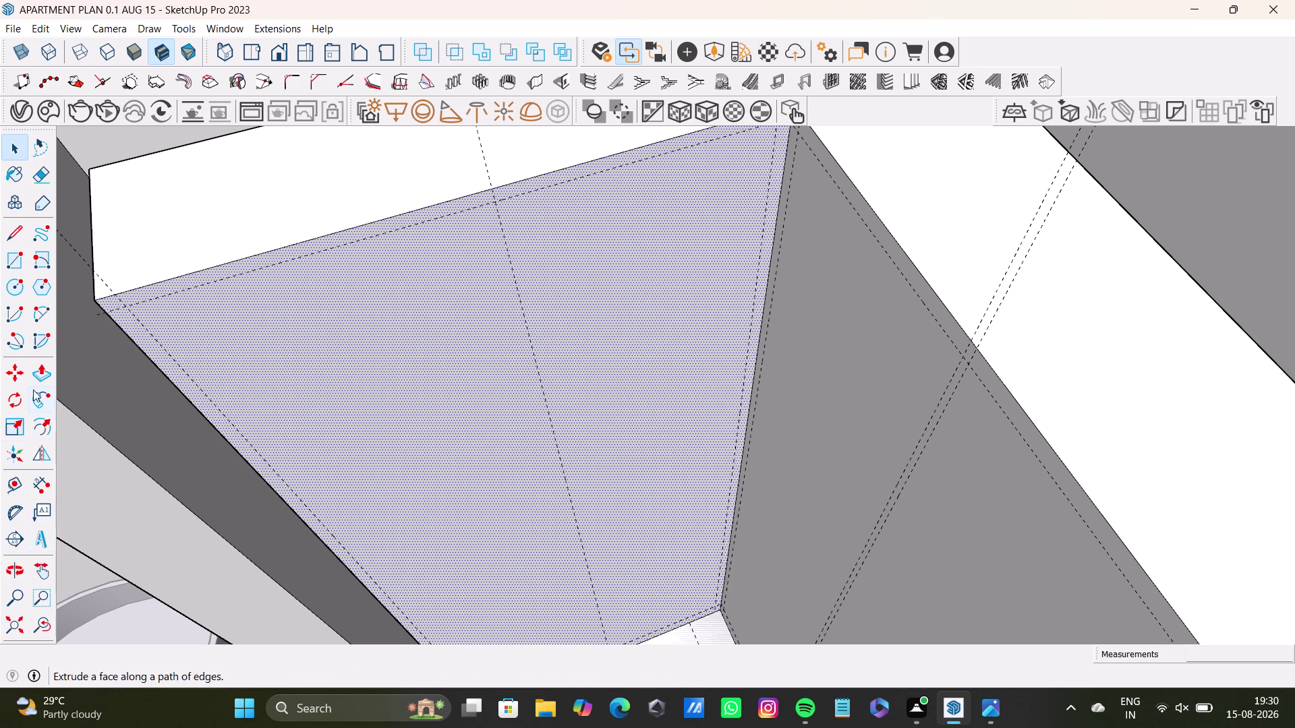
Add a guide 0.5" from the existing guide across the tapered panel face.
click(15, 485)
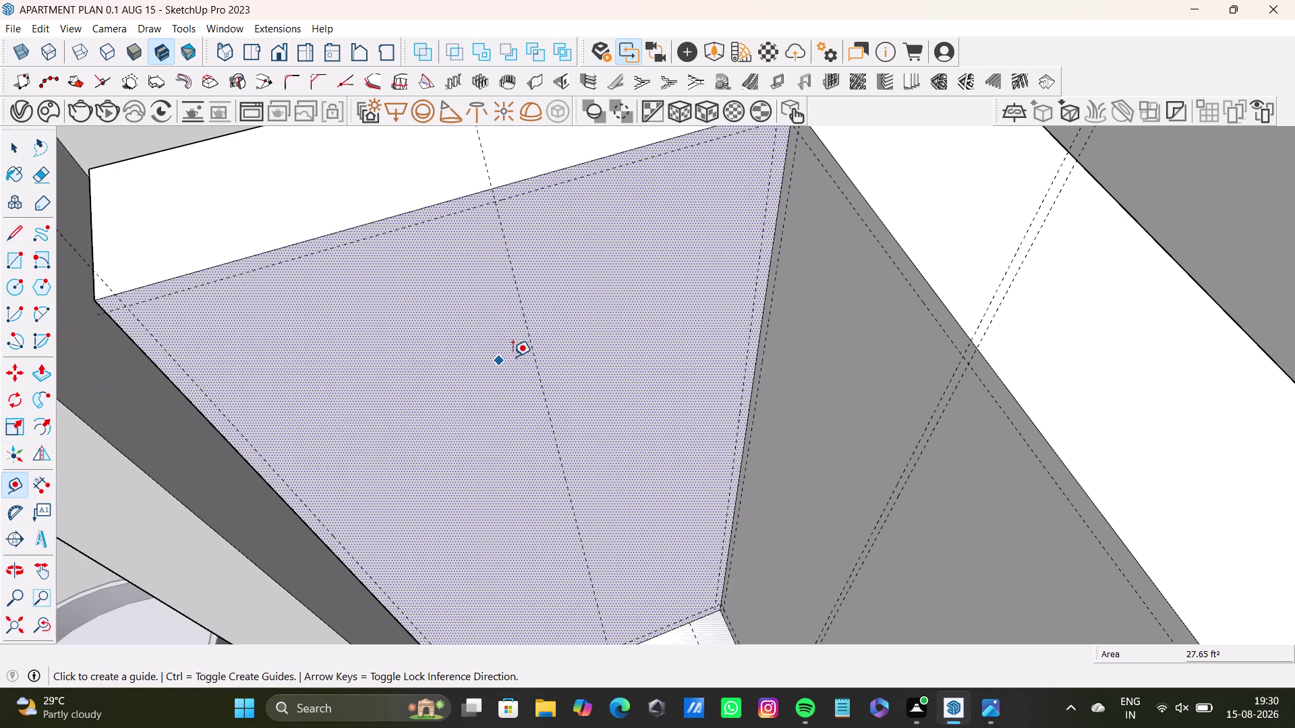
click(531, 352)
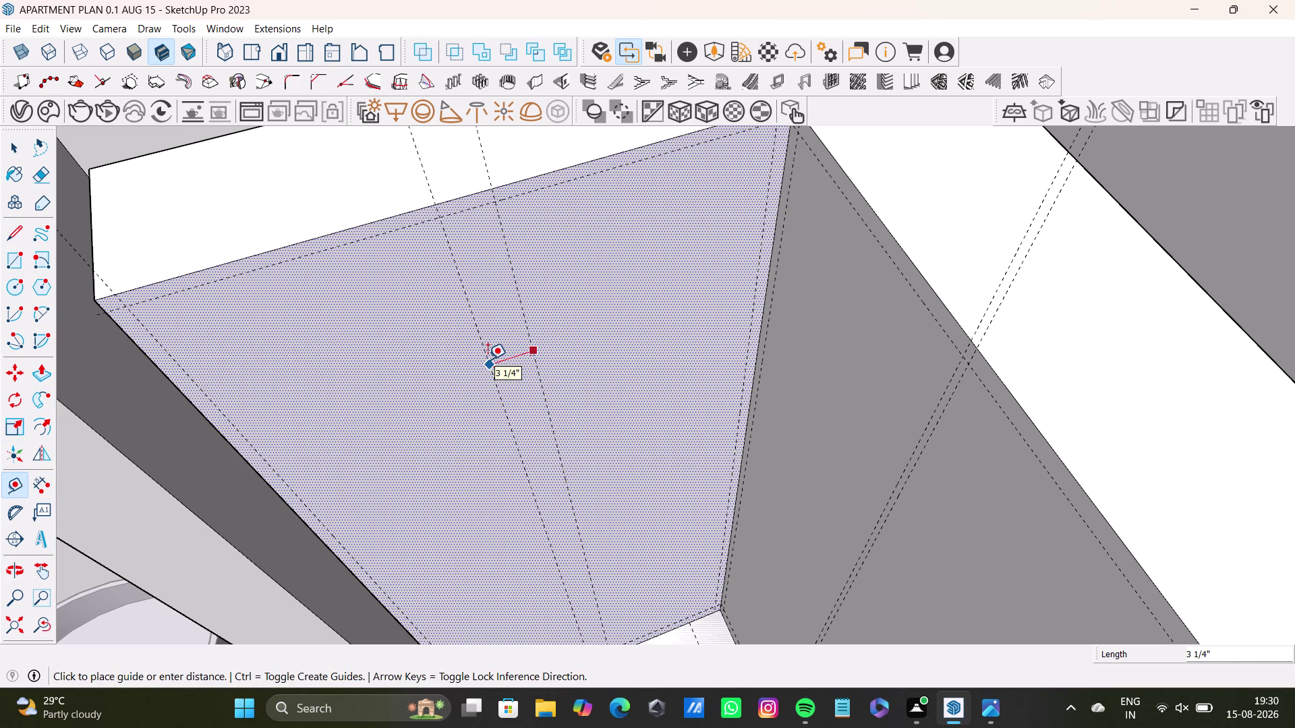
text(0.5")
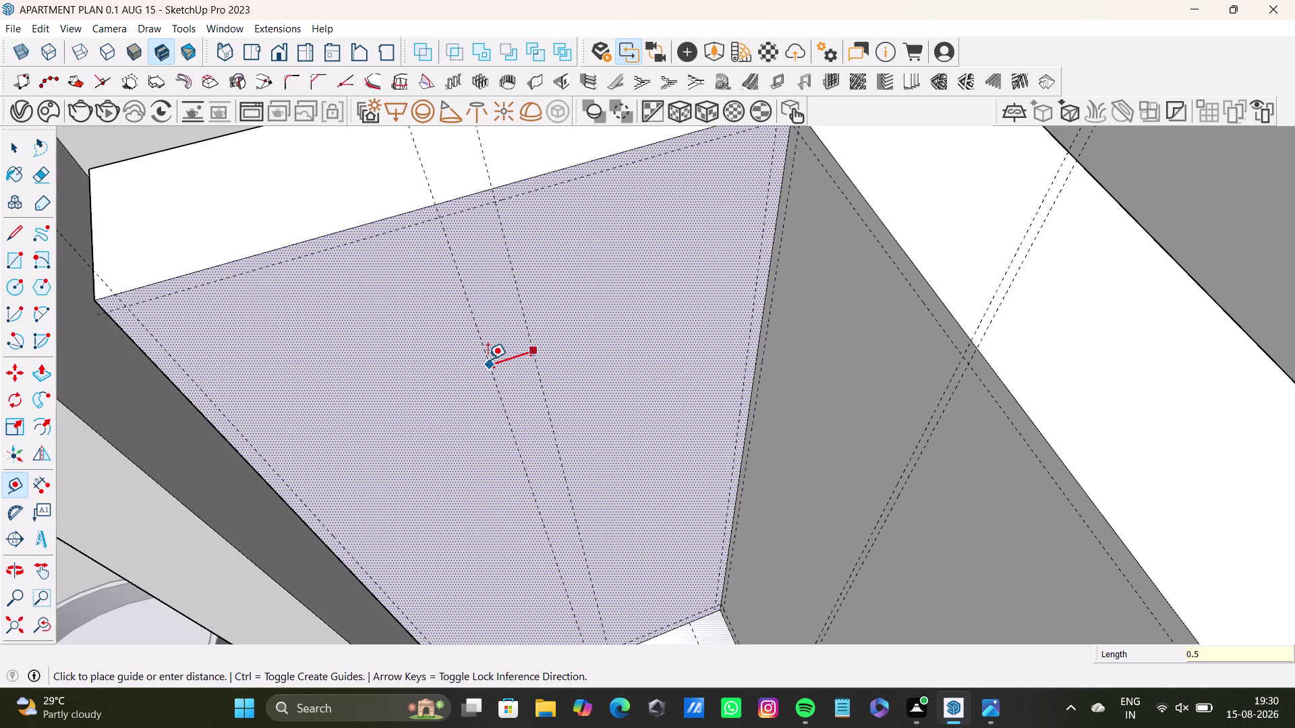
key(Return)
Orbit out around the panel toward the neighbouring wall, back in Select.
scroll(down, 3)
middle_drag(501, 444, 580, 490)
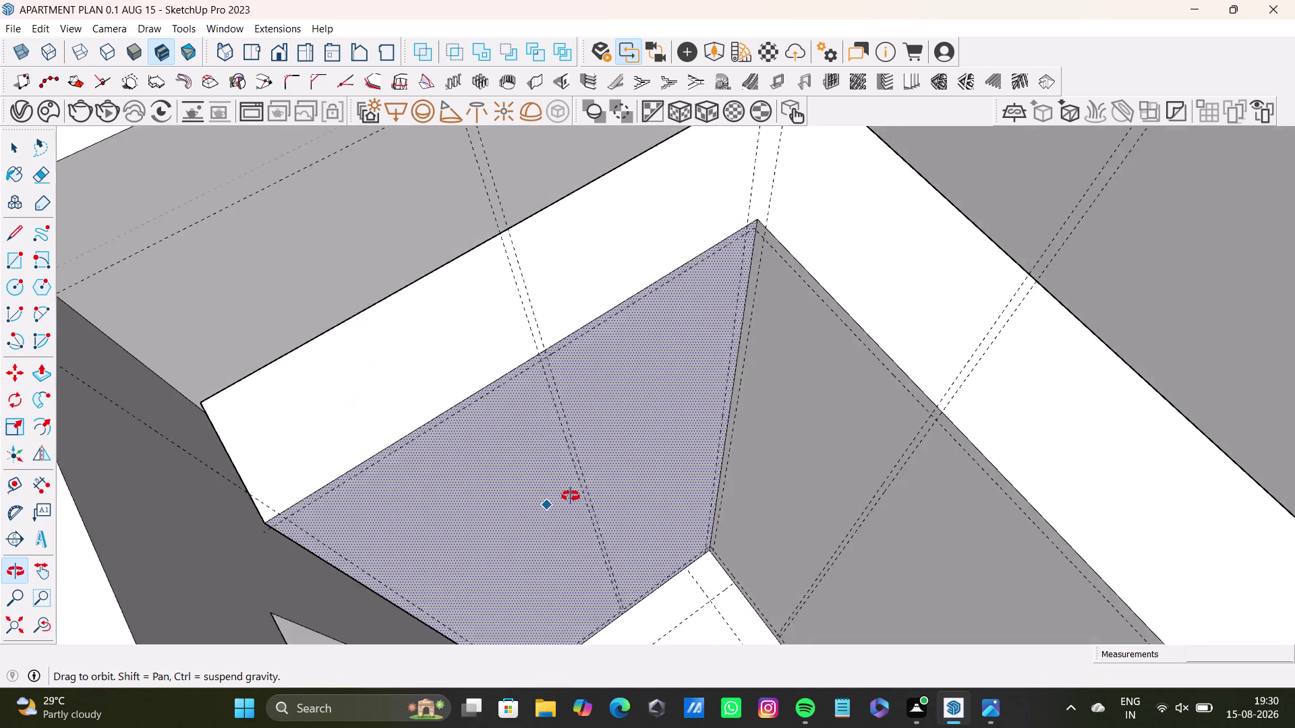
middle_drag(579, 490, 530, 499)
middle_drag(681, 525, 667, 514)
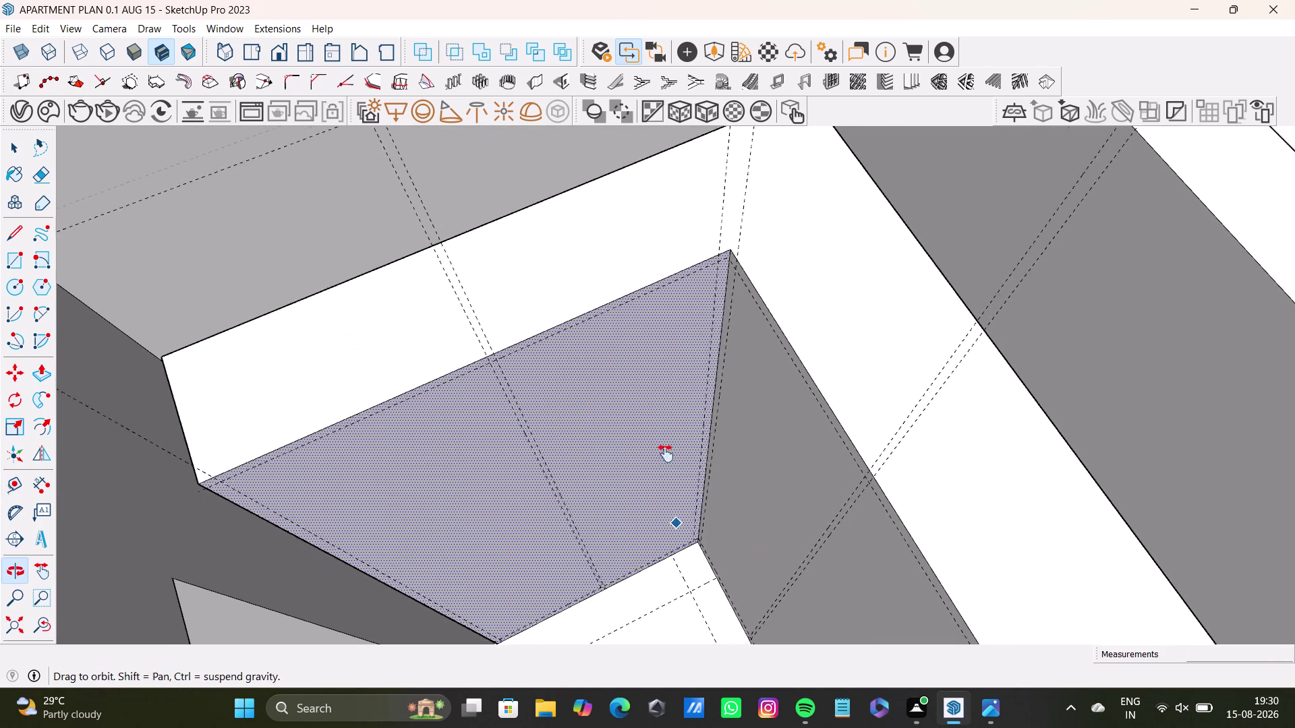
middle_drag(667, 514, 666, 408)
middle_drag(679, 435, 854, 536)
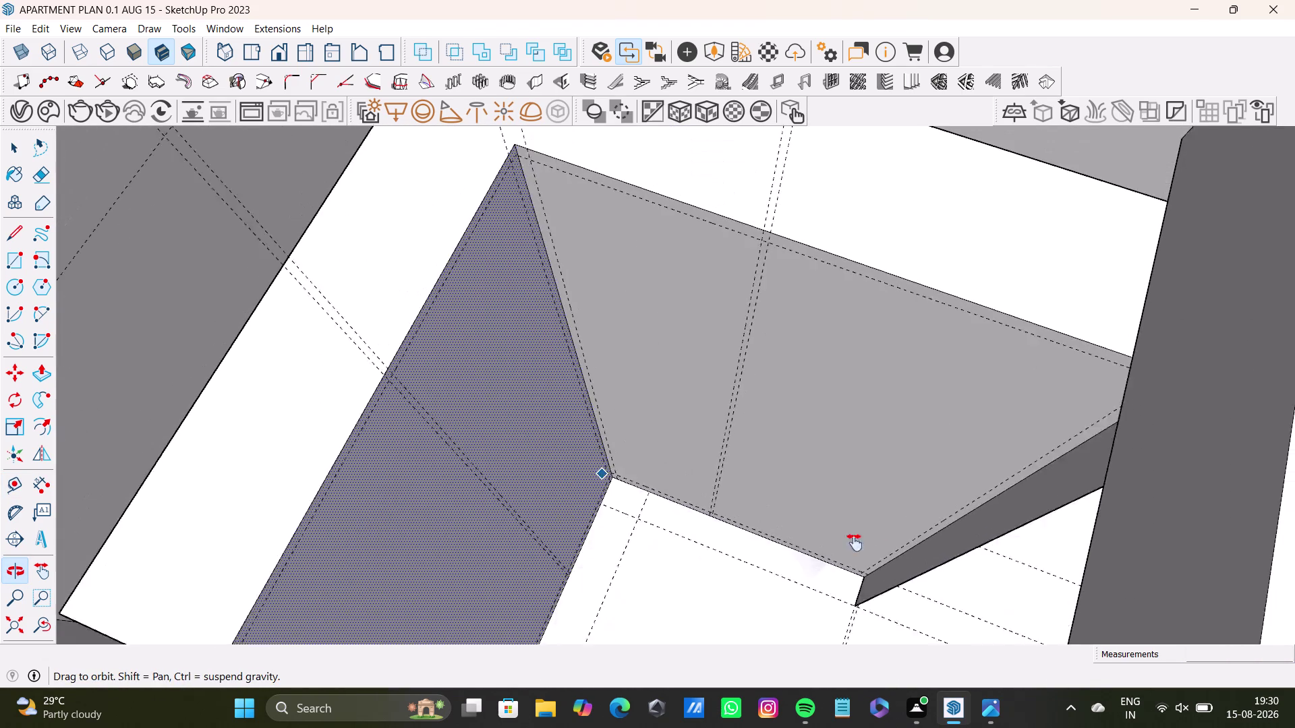
middle_drag(854, 536, 852, 560)
middle_drag(852, 559, 785, 552)
middle_drag(786, 552, 854, 545)
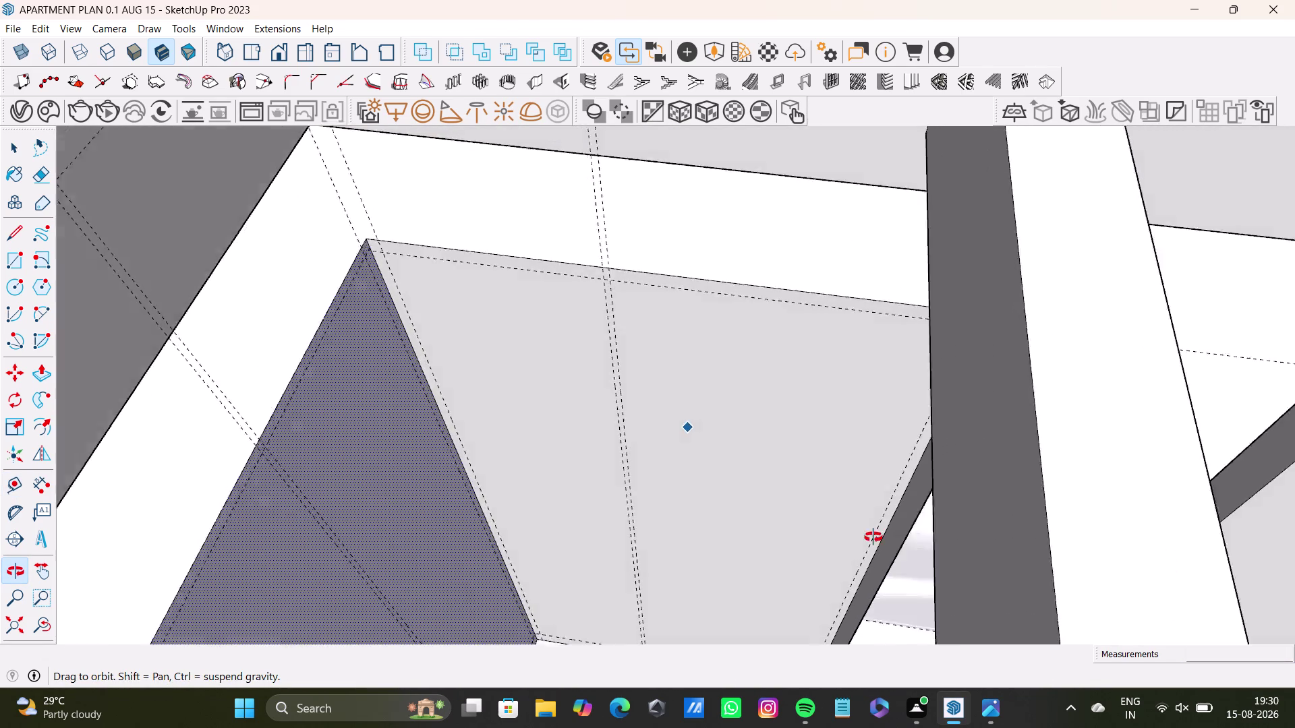
middle_drag(854, 544, 824, 553)
middle_drag(851, 520, 924, 455)
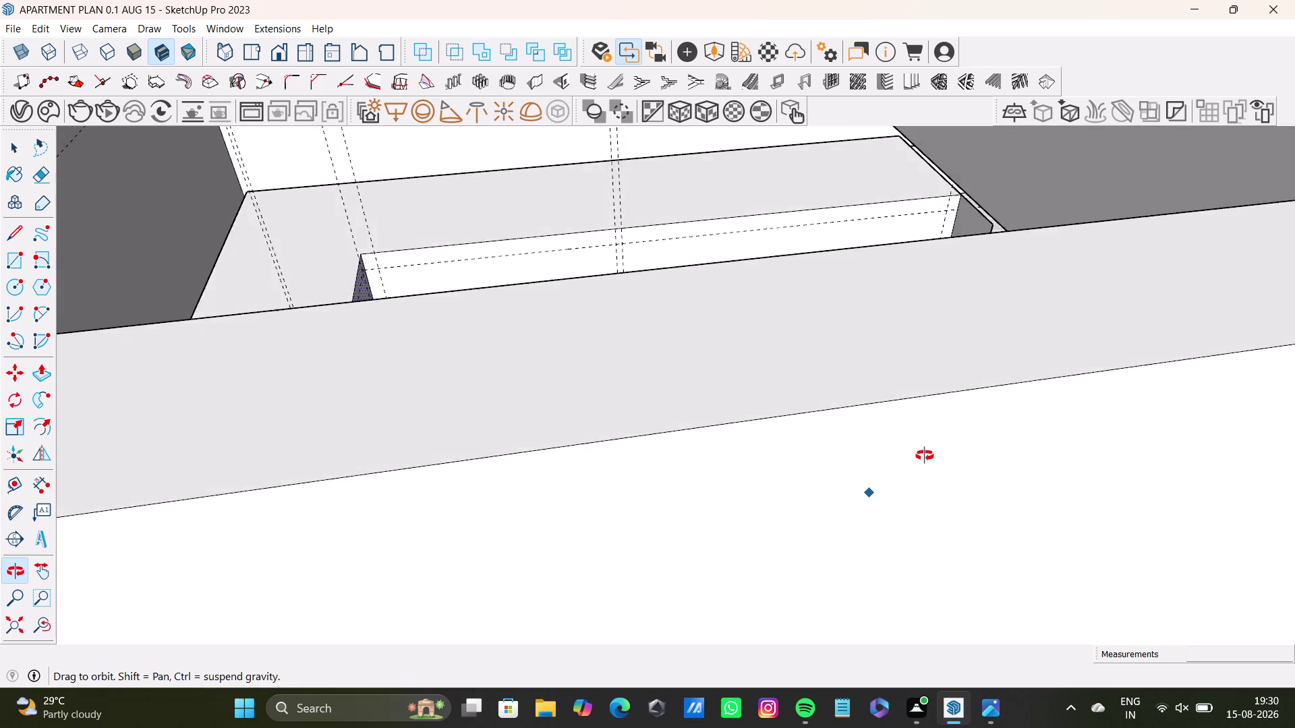
middle_drag(925, 456, 547, 434)
scroll(up, 3)
key(space)
click(749, 380)
click(749, 380)
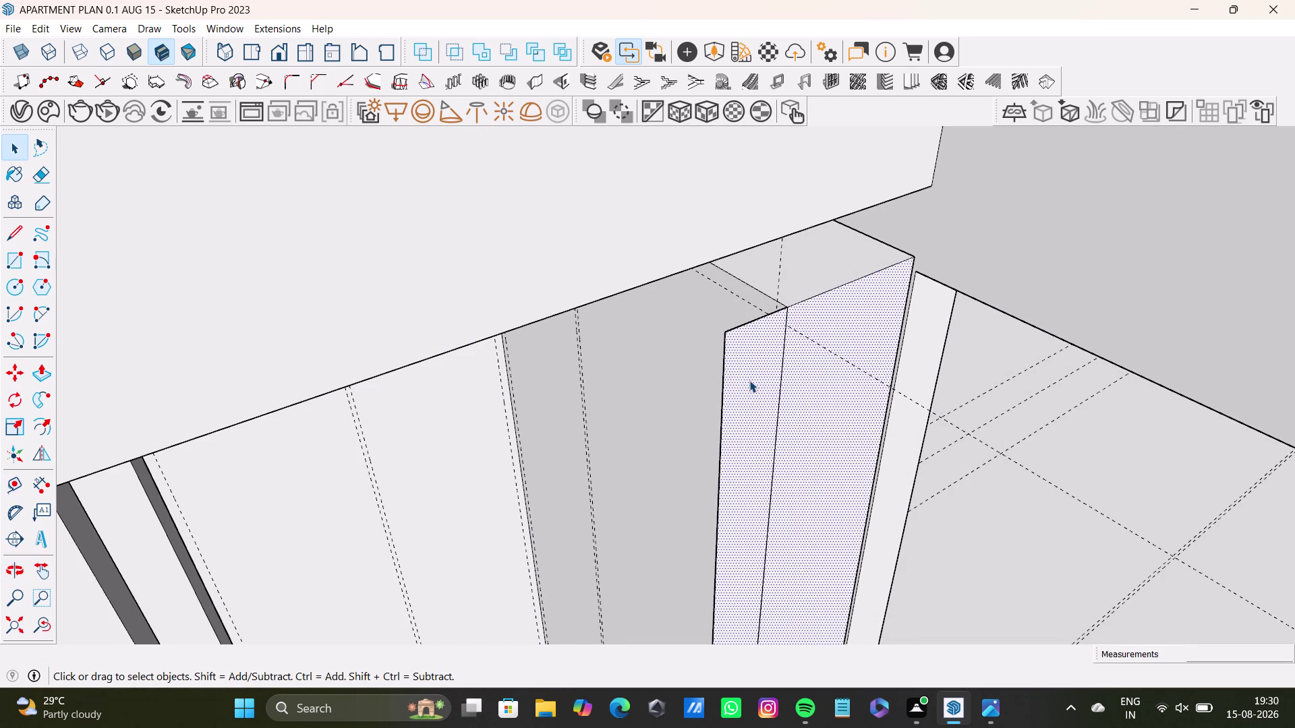
click(749, 323)
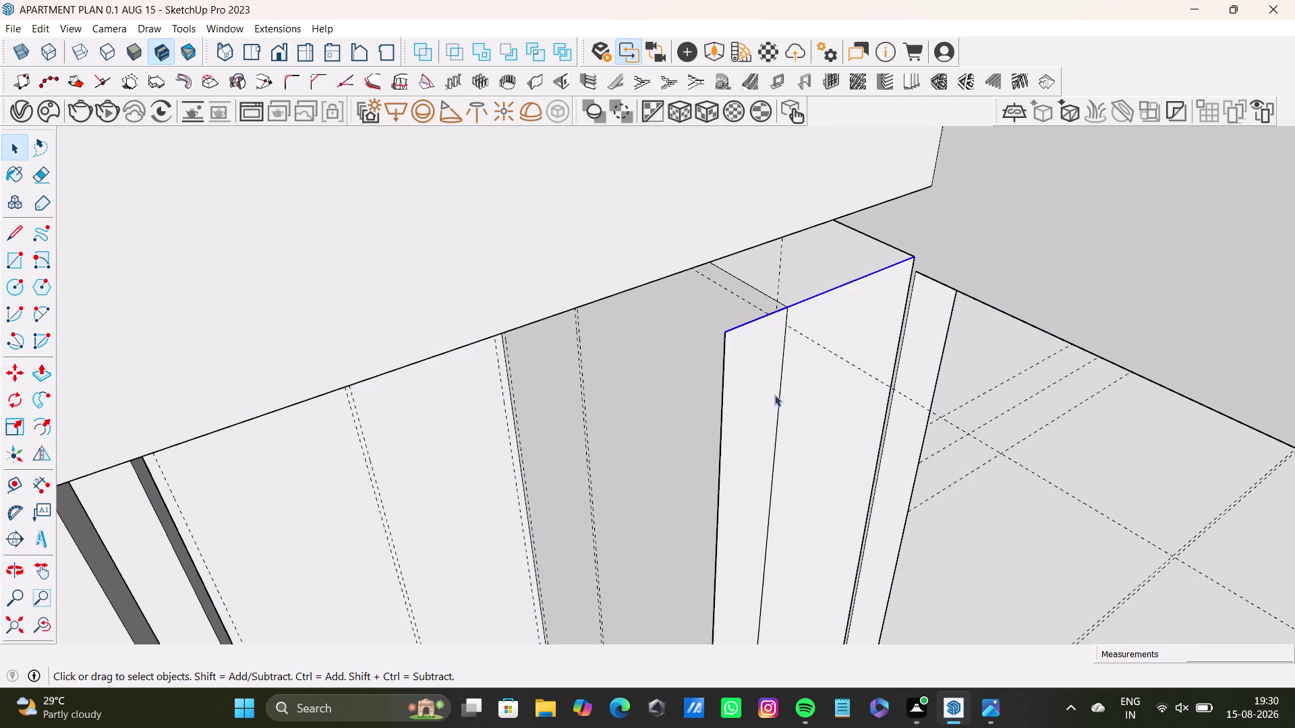
click(778, 421)
middle_drag(773, 451, 1063, 598)
middle_drag(1010, 447, 1006, 430)
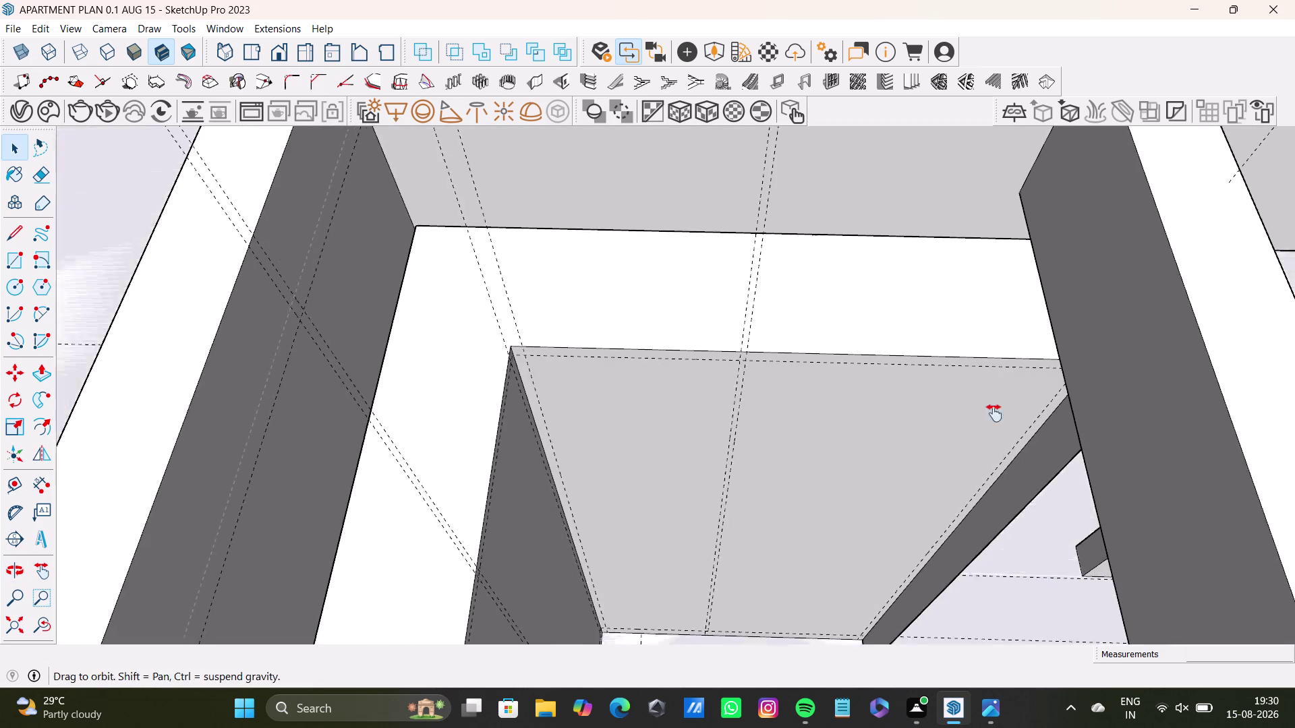
middle_drag(1006, 430, 841, 394)
middle_drag(860, 417, 1049, 429)
key(space)
click(794, 358)
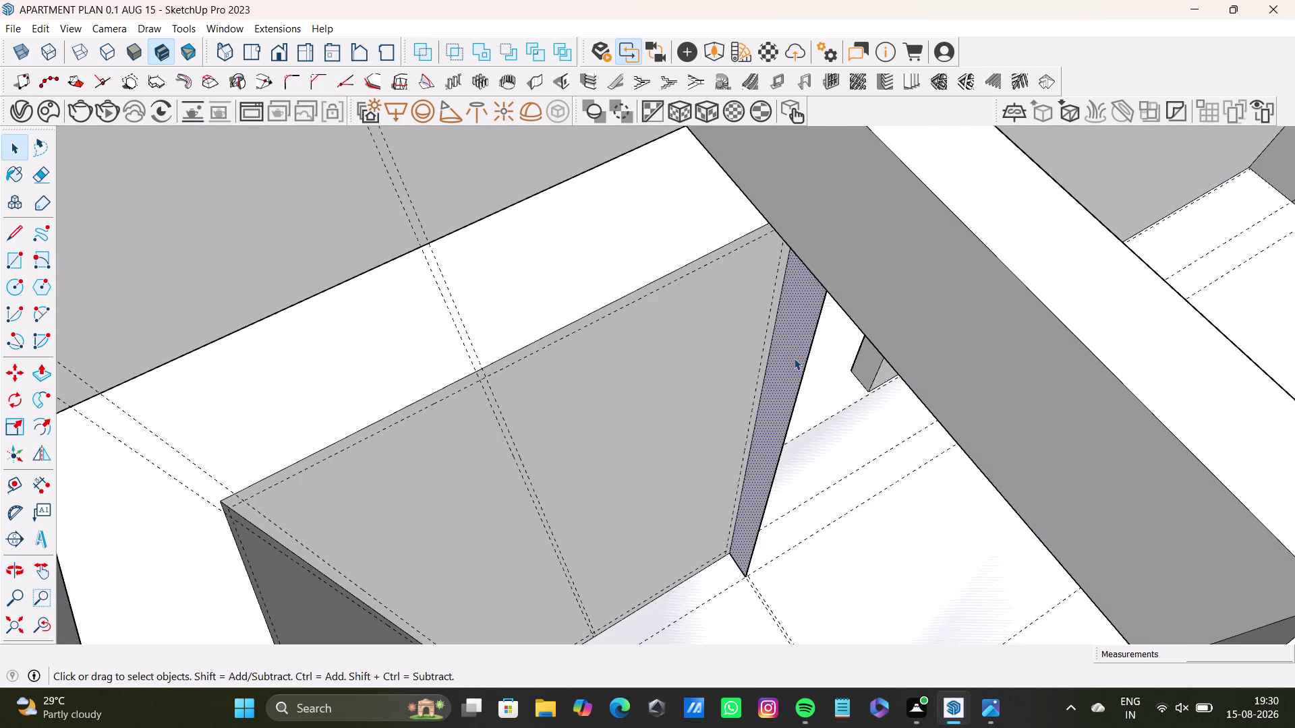
key(Delete)
click(798, 385)
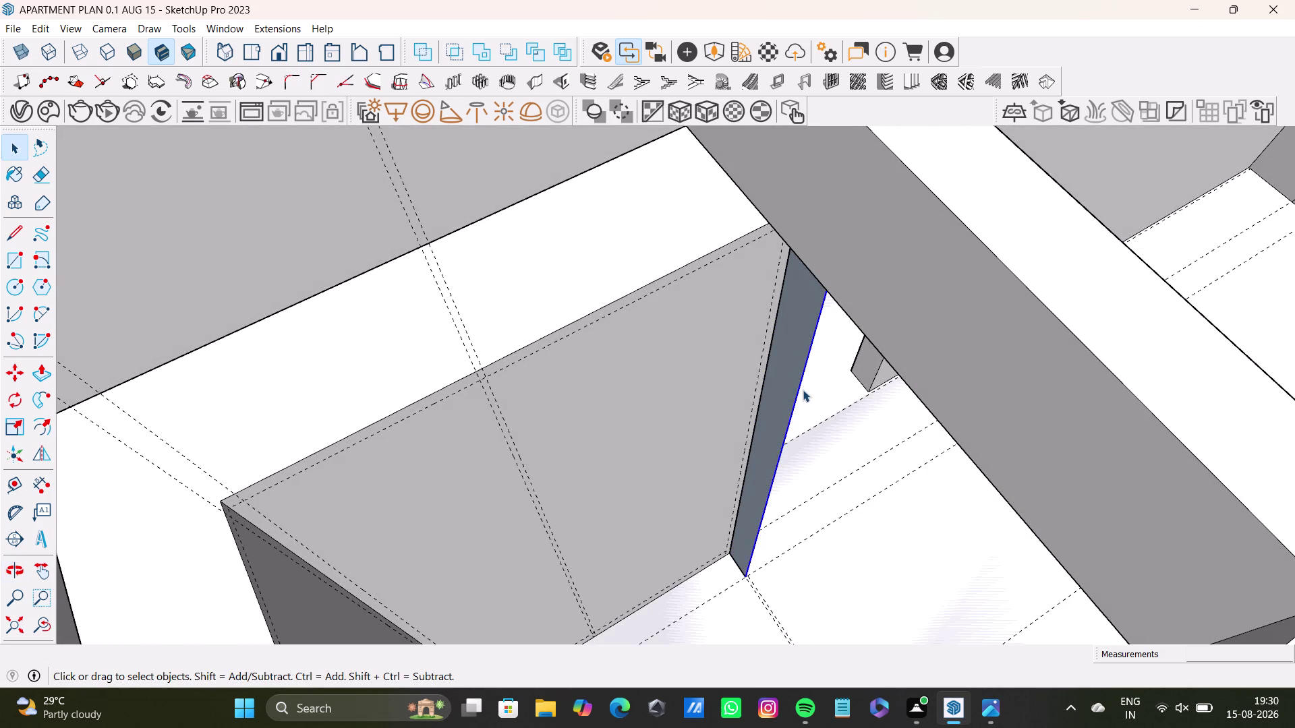
key(Delete)
middle_drag(871, 409, 543, 407)
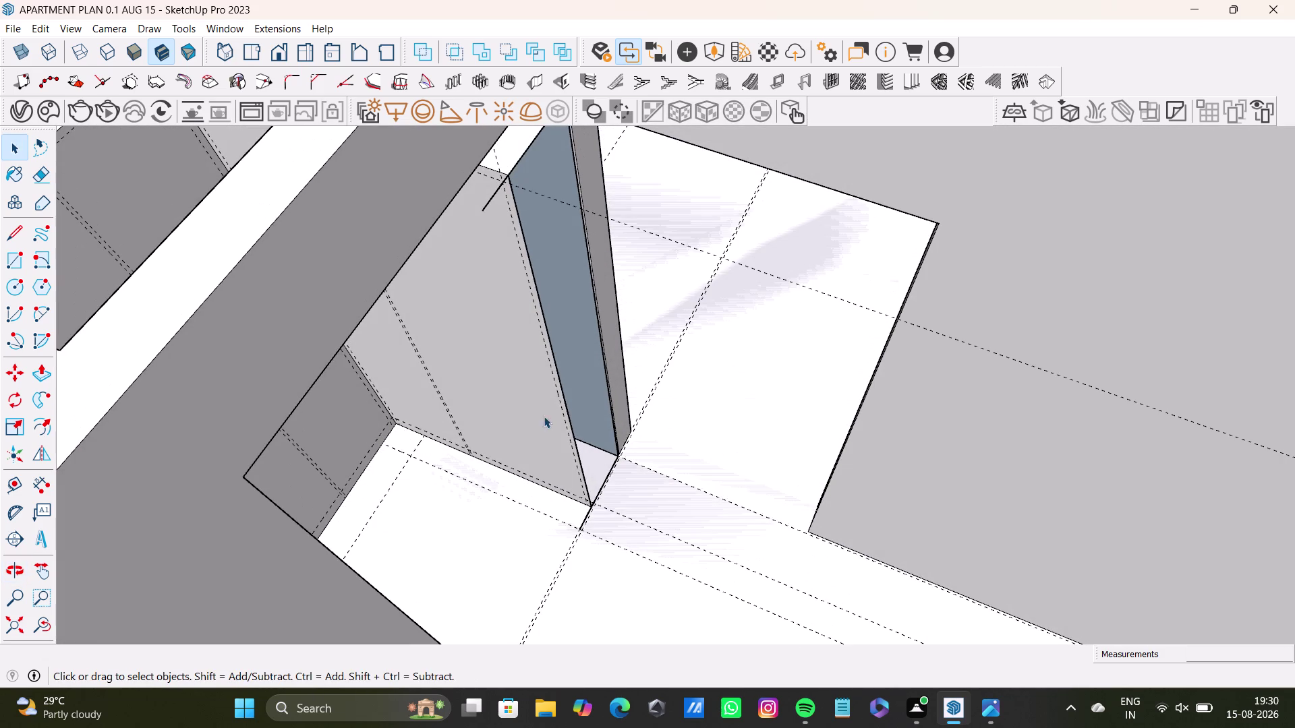
click(585, 515)
click(585, 516)
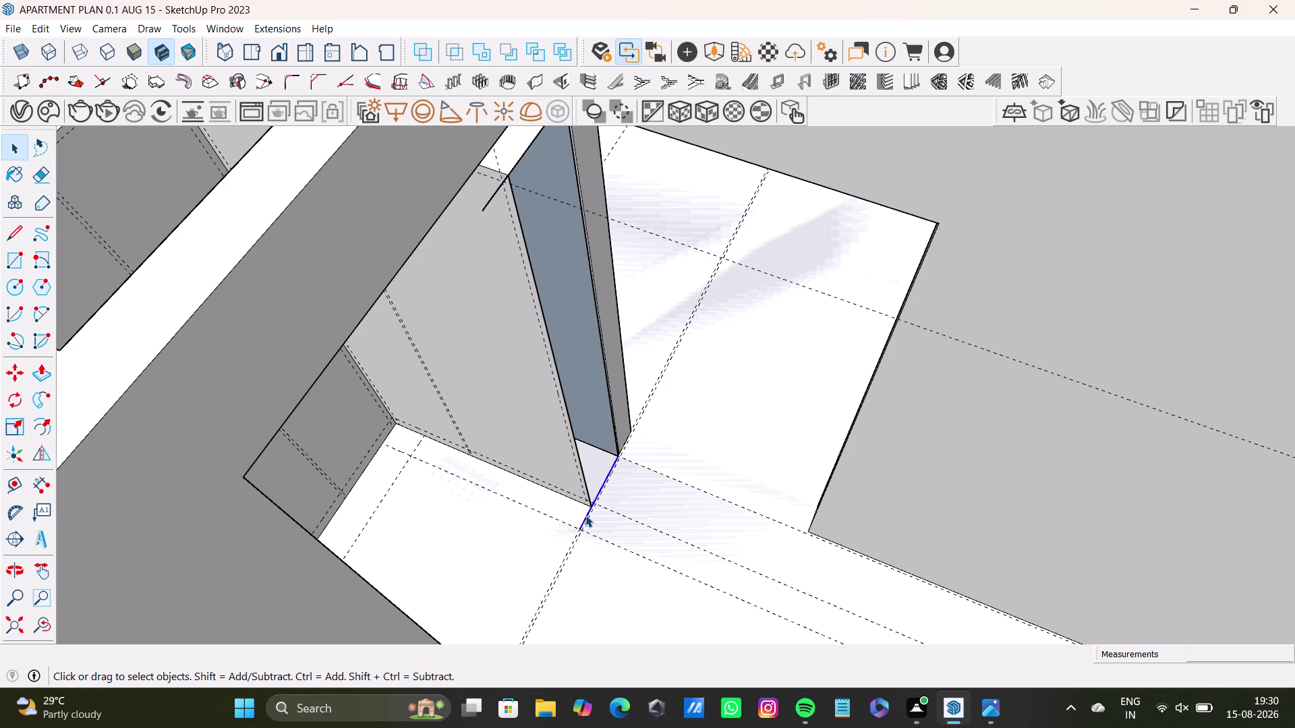
scroll(up, 3)
drag(588, 511, 590, 516)
click(590, 516)
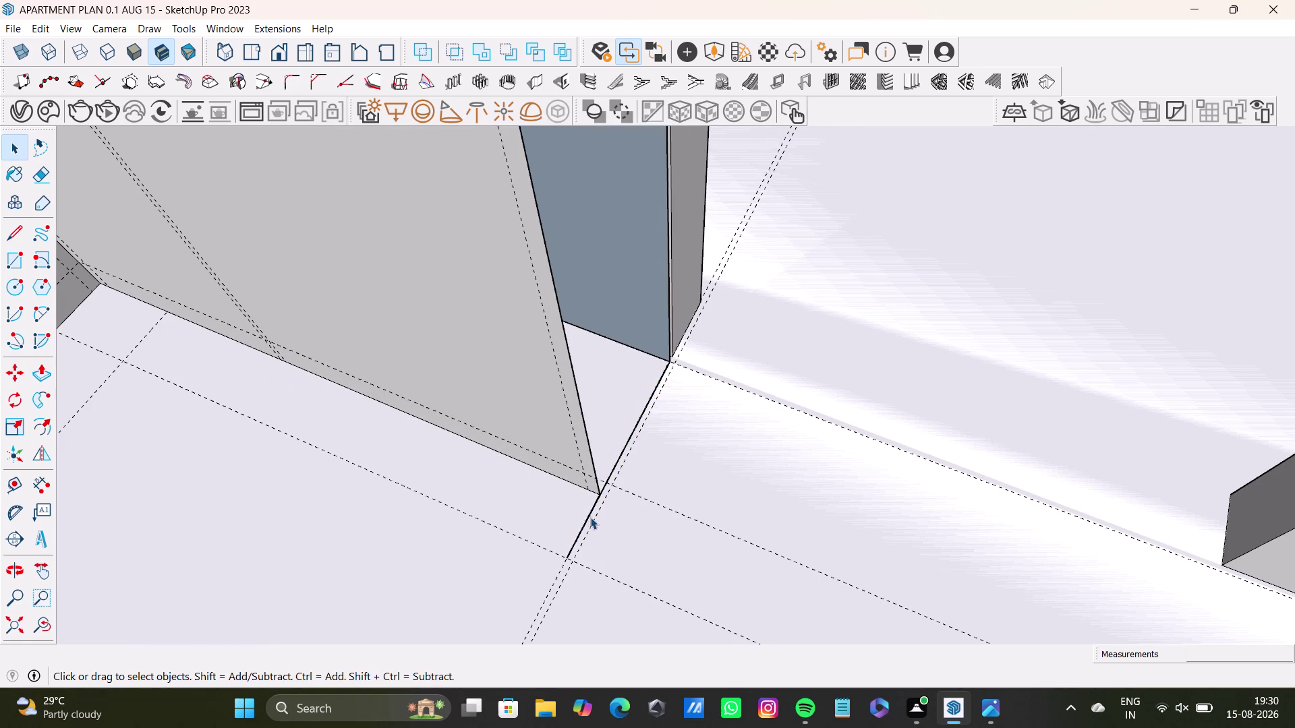
click(589, 517)
key(ctrl+z)
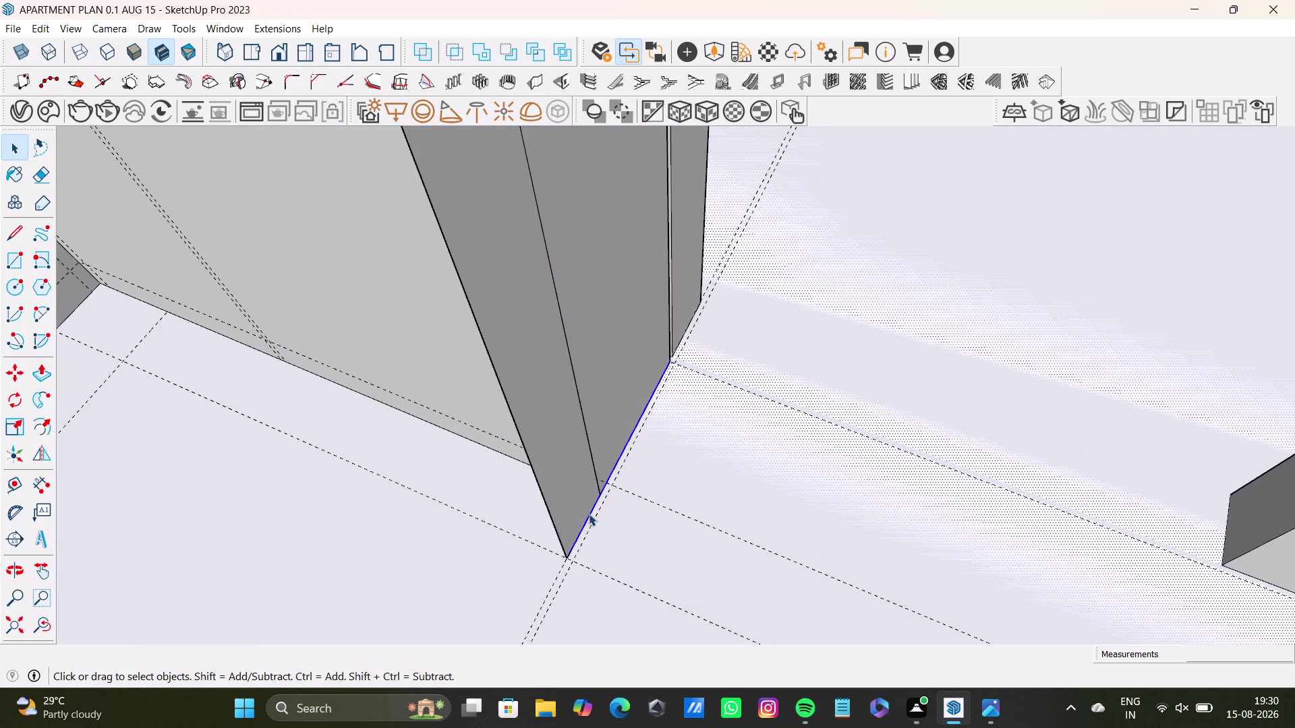
scroll(down, 3)
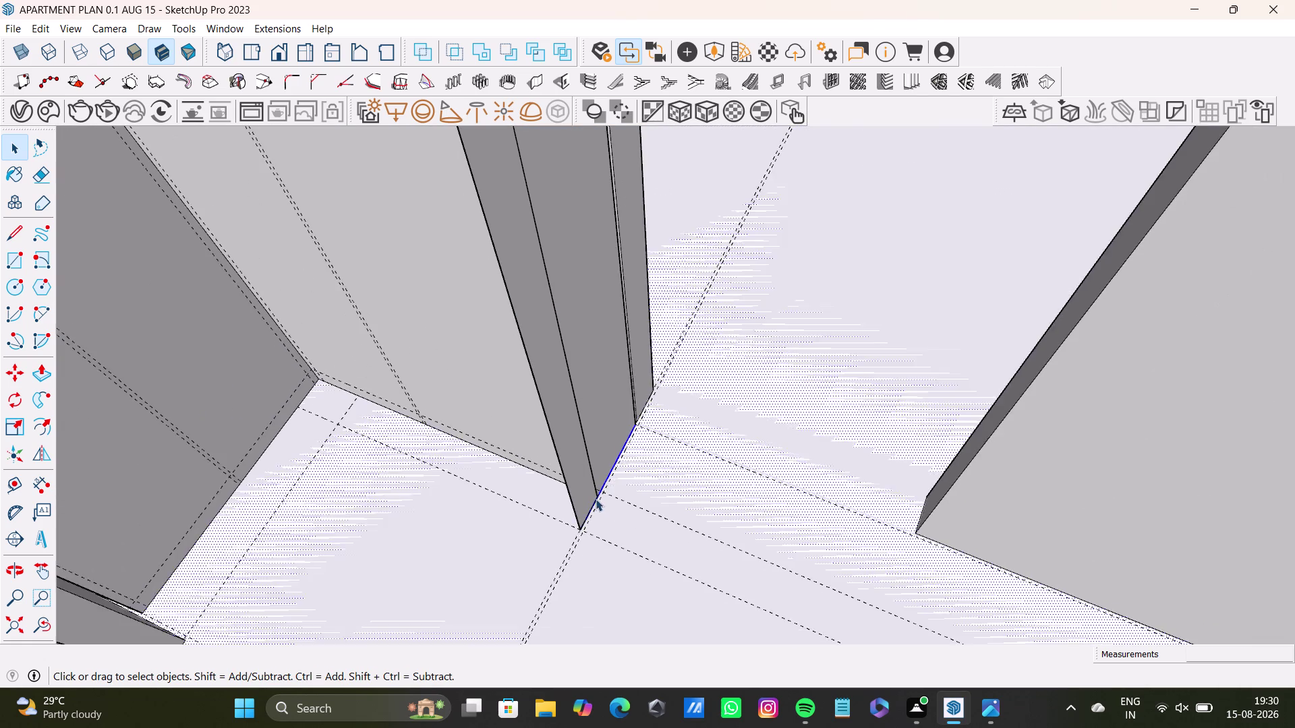
scroll(down, 3)
middle_drag(577, 479, 416, 403)
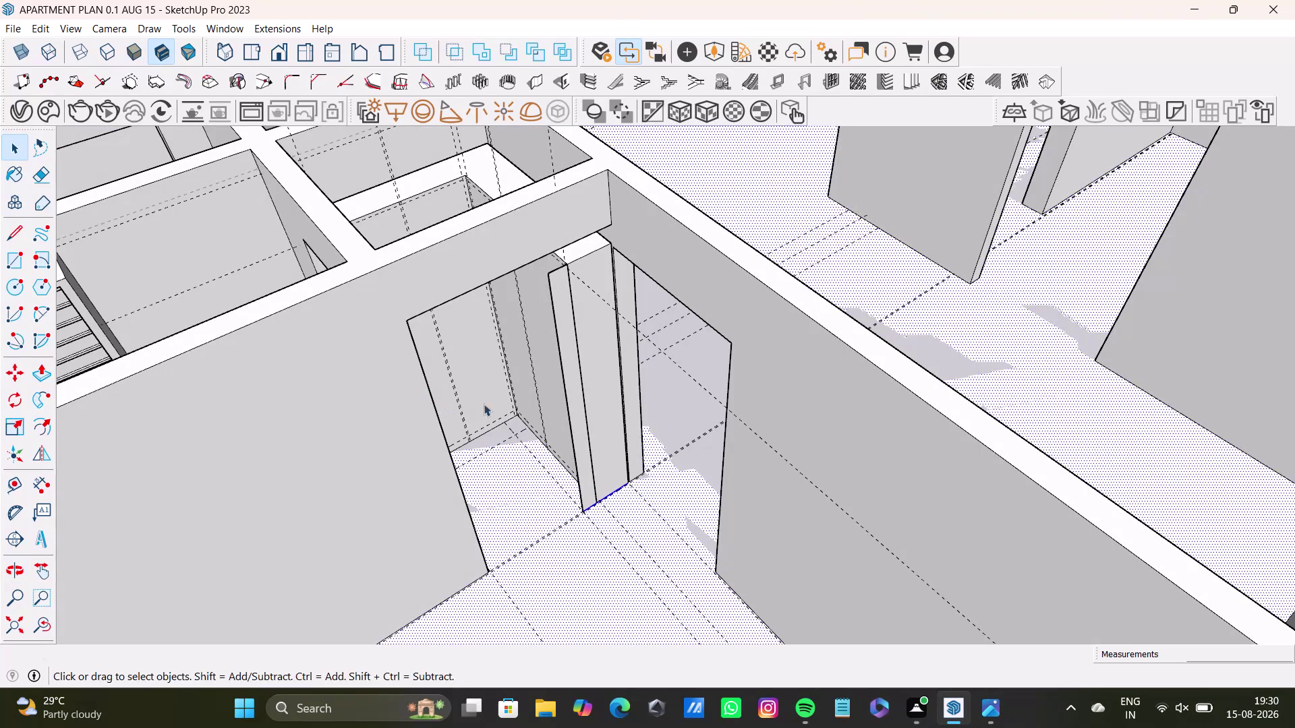
scroll(up, 3)
key(space)
click(552, 240)
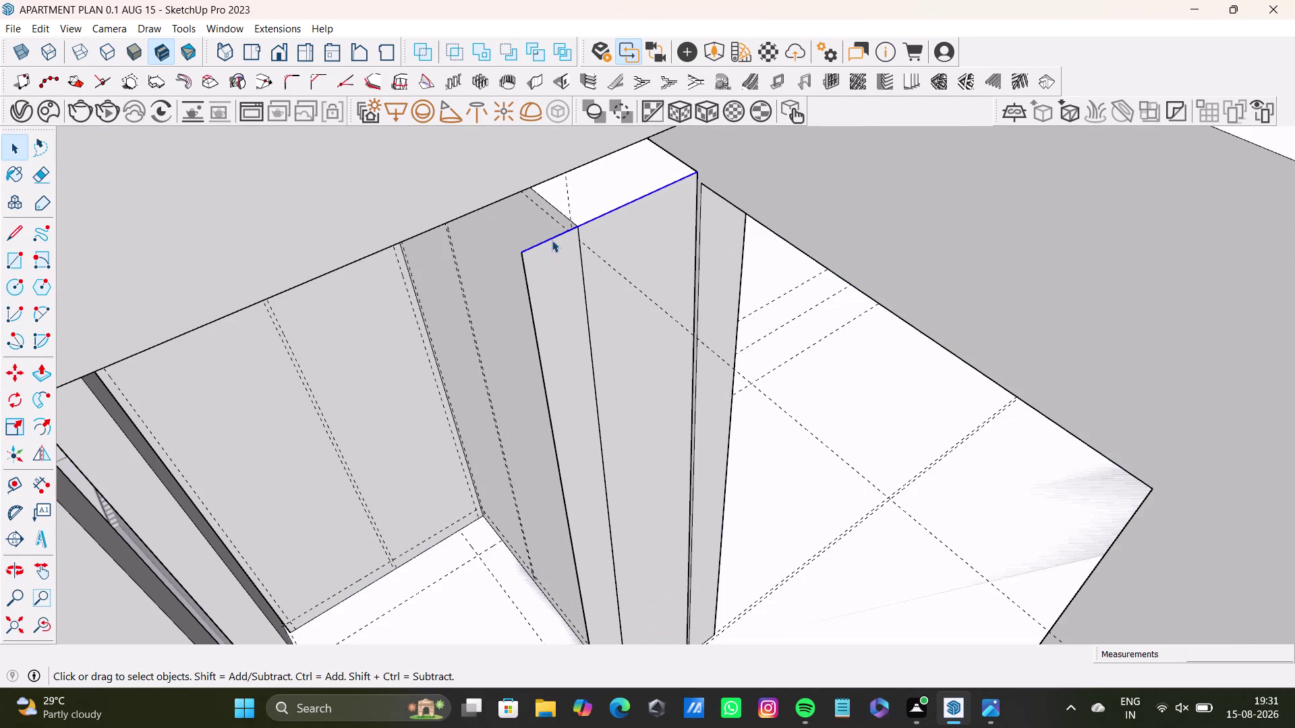
click(552, 244)
click(552, 276)
click(555, 280)
click(562, 332)
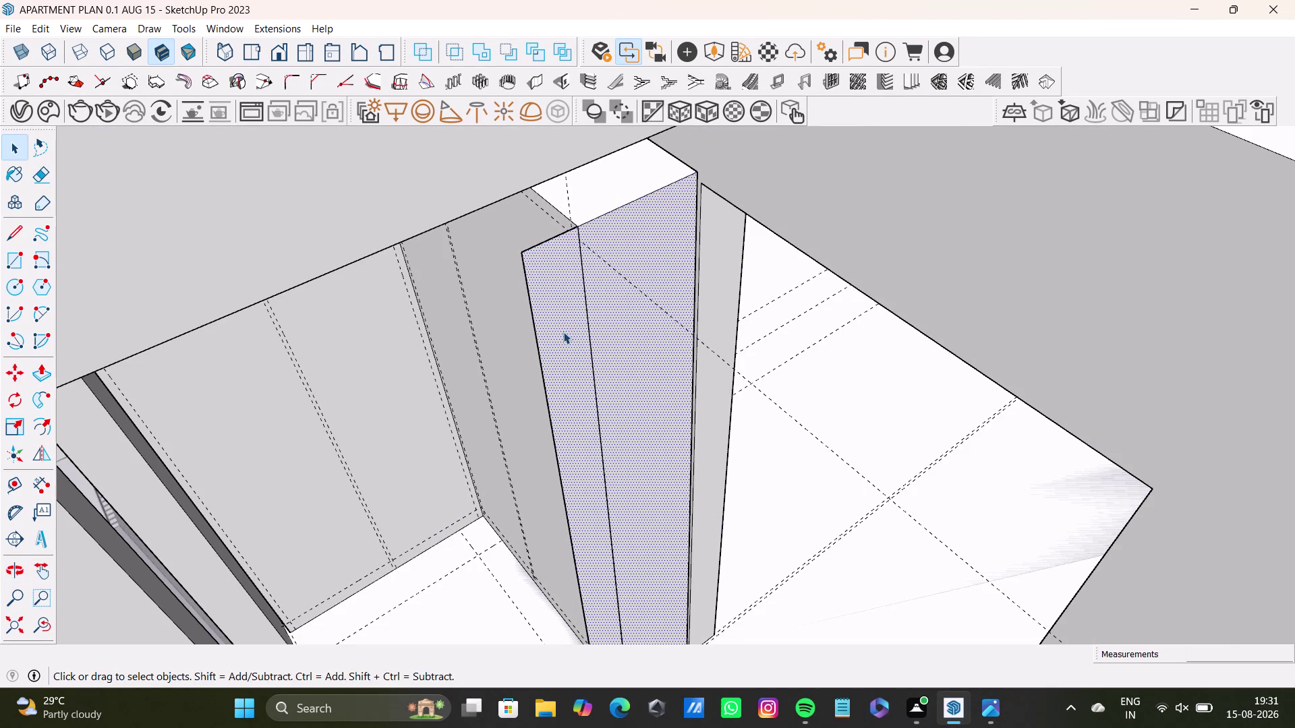
double_click(567, 349)
double_click(568, 351)
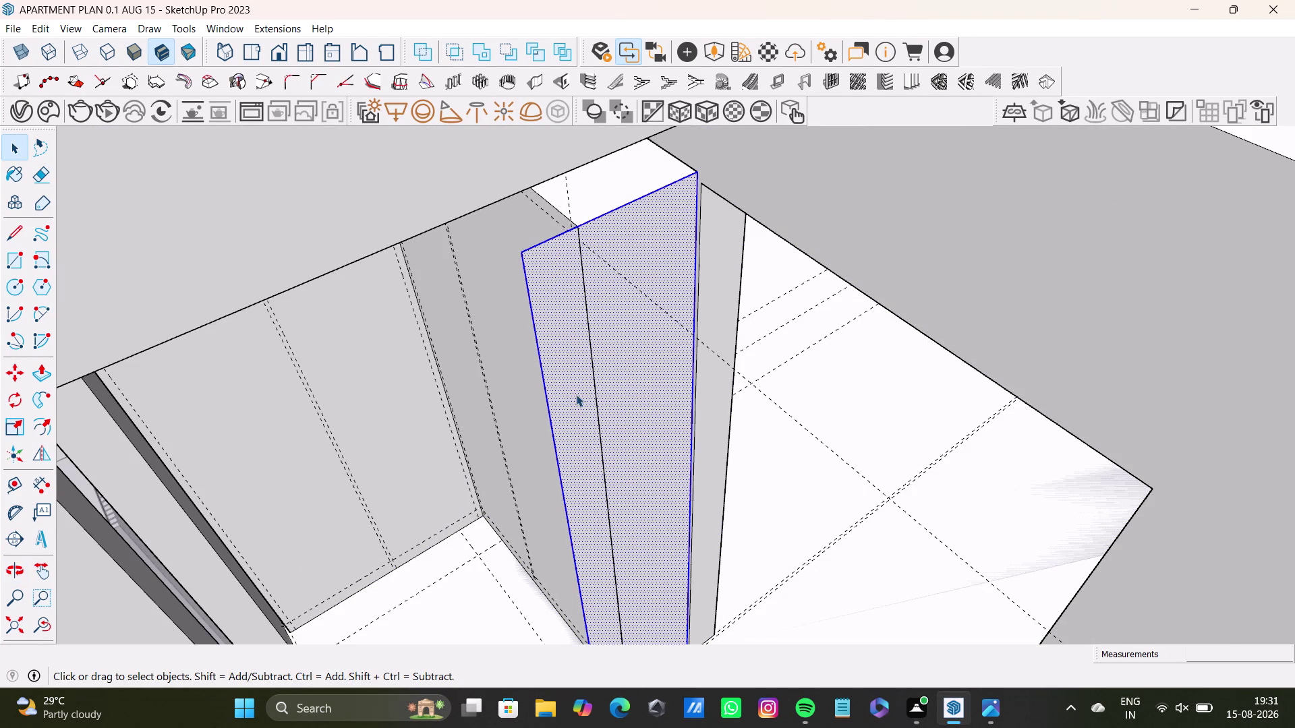
middle_drag(576, 396, 892, 467)
middle_drag(786, 463, 989, 435)
middle_drag(847, 323, 708, 426)
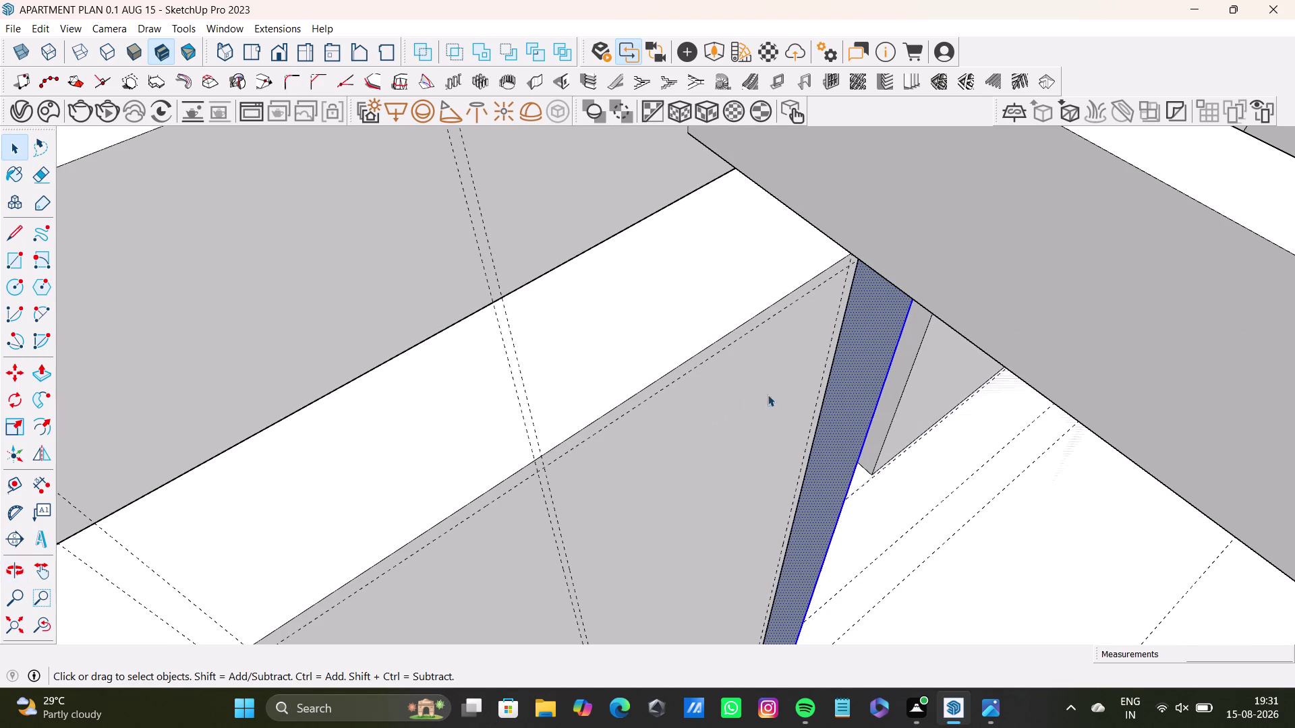
click(857, 369)
key(Delete)
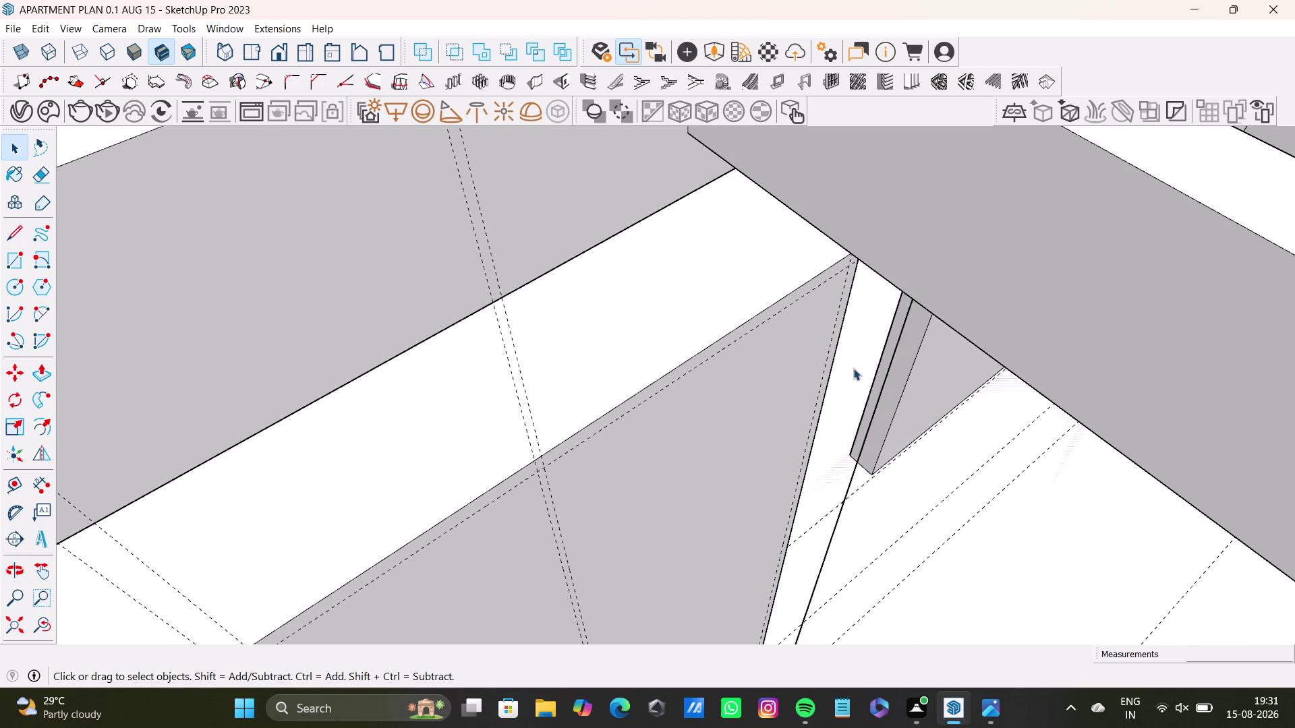
middle_drag(849, 406, 491, 389)
middle_drag(463, 332, 491, 451)
middle_drag(497, 380, 424, 376)
middle_drag(410, 319, 475, 242)
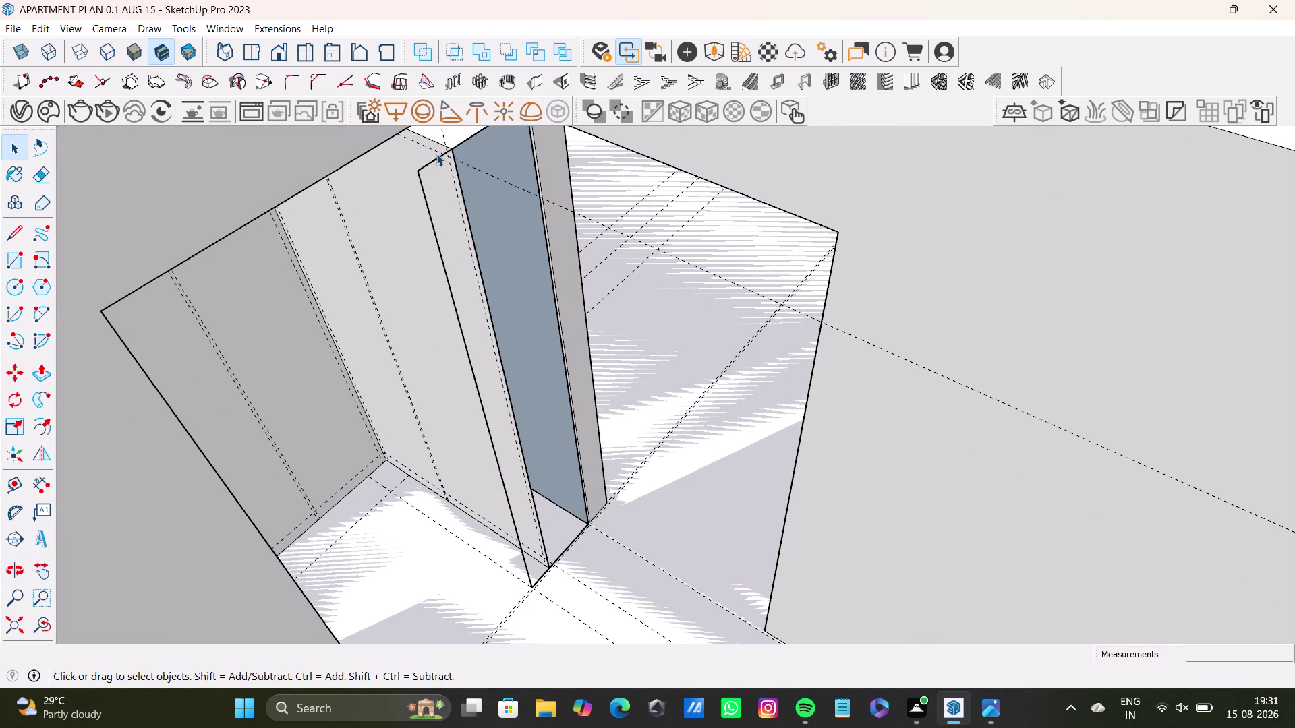
click(437, 155)
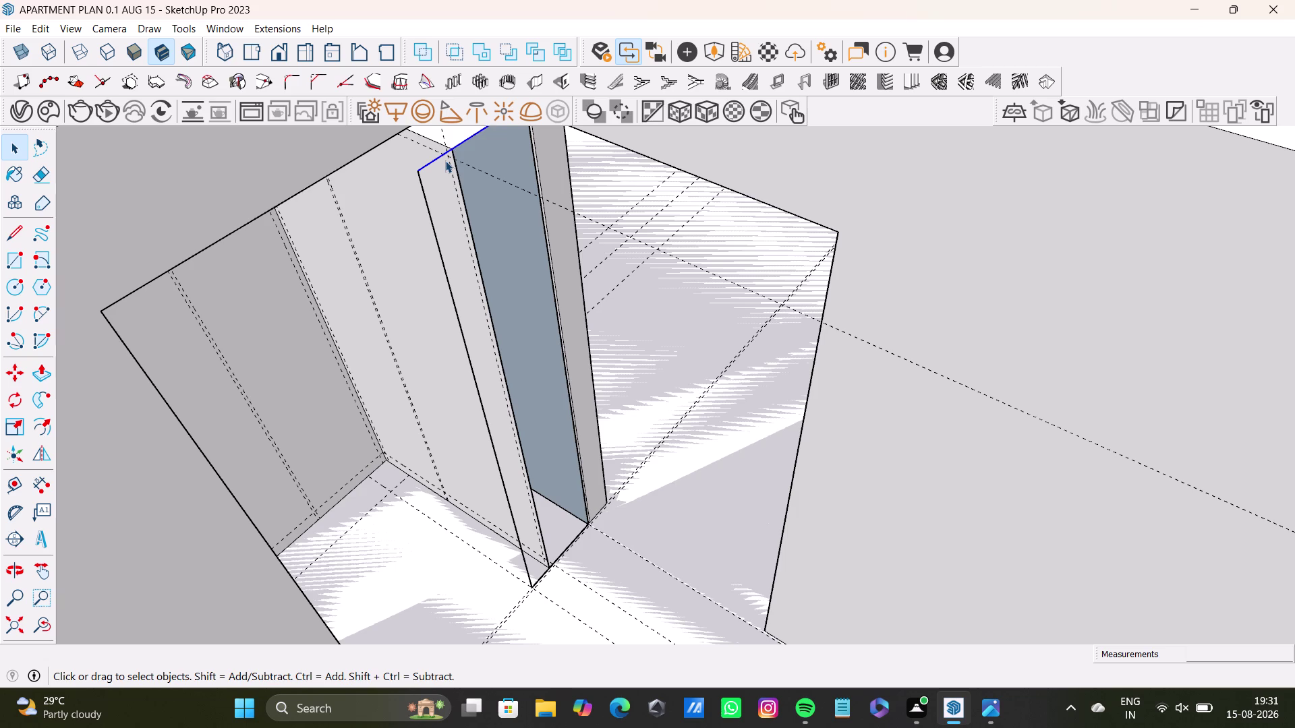
key(Delete)
drag(446, 179, 440, 197)
key(ctrl+z)
scroll(up, 3)
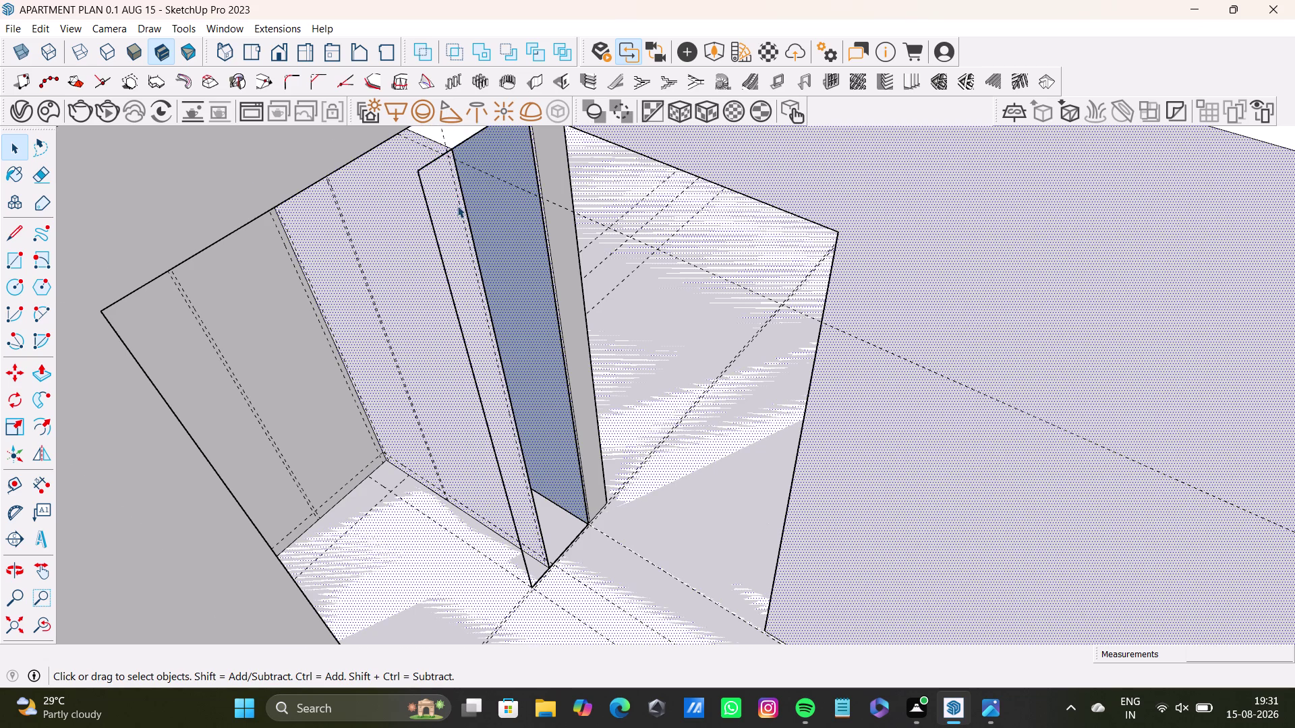
scroll(up, 3)
middle_drag(457, 207, 464, 327)
scroll(up, 3)
middle_drag(472, 263, 432, 311)
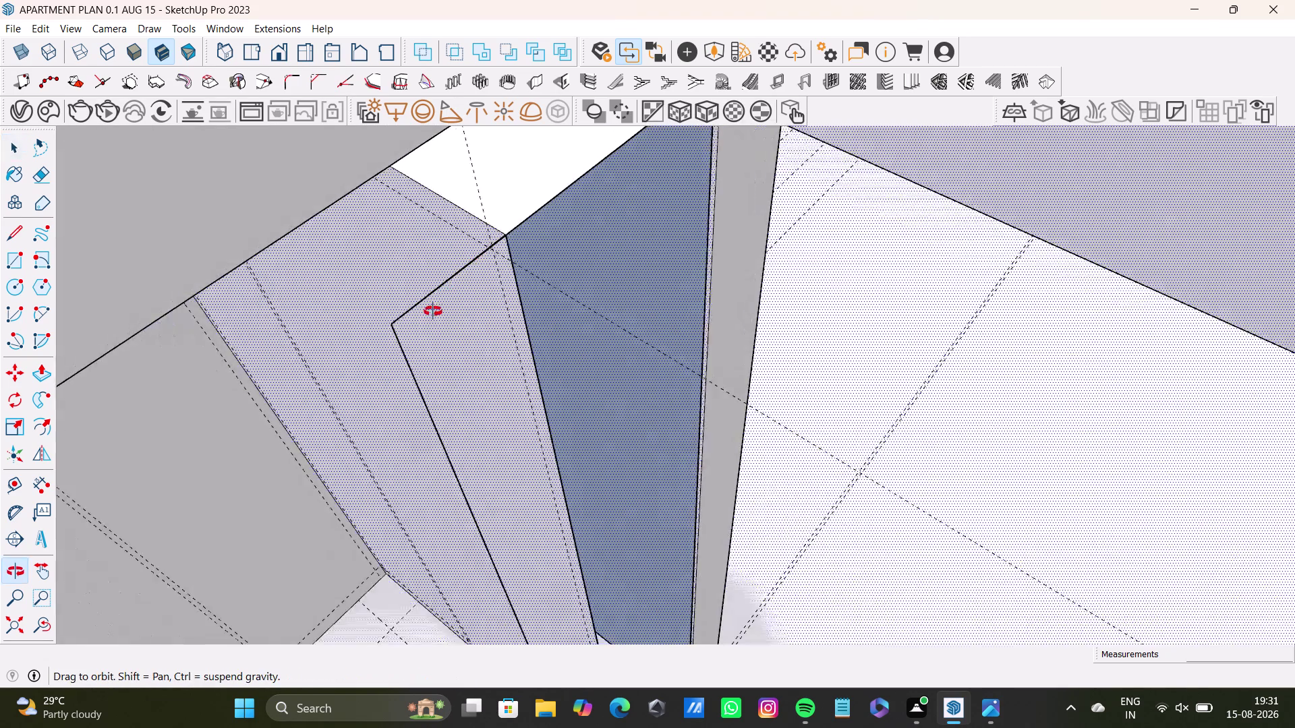
middle_drag(433, 311, 401, 360)
drag(433, 333, 429, 410)
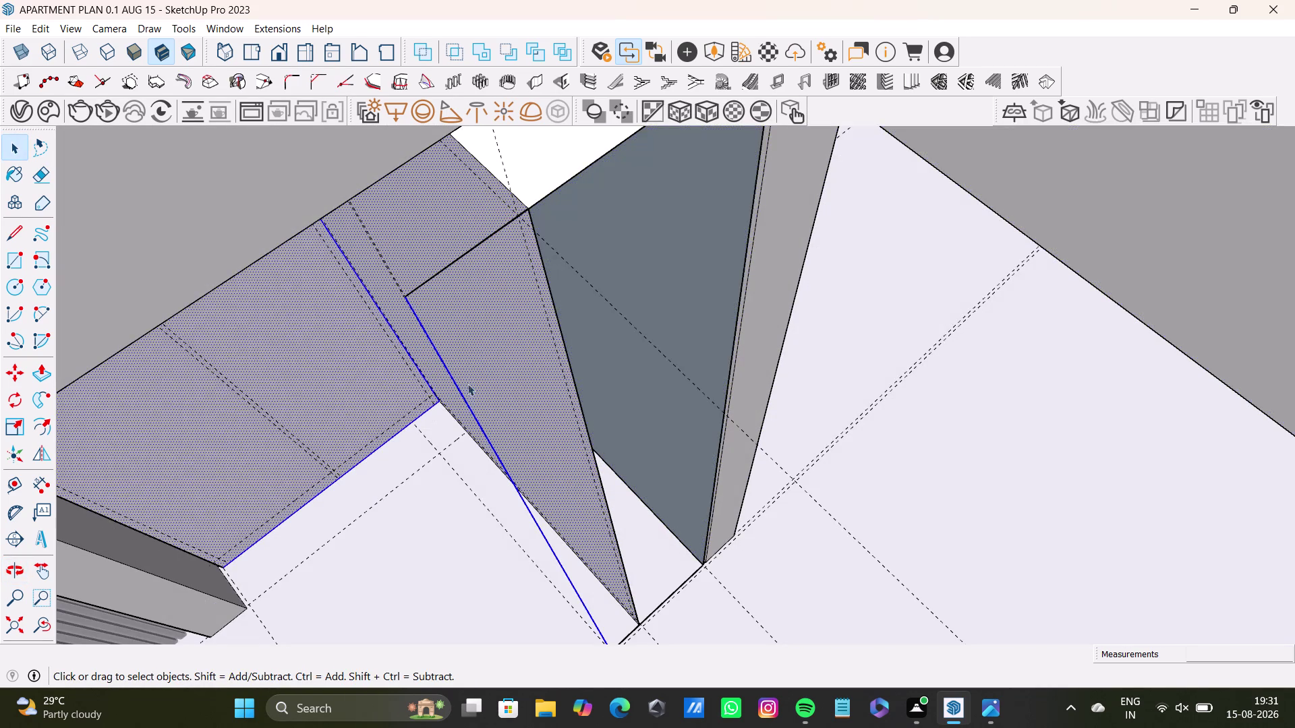
click(462, 397)
middle_drag(495, 397, 443, 472)
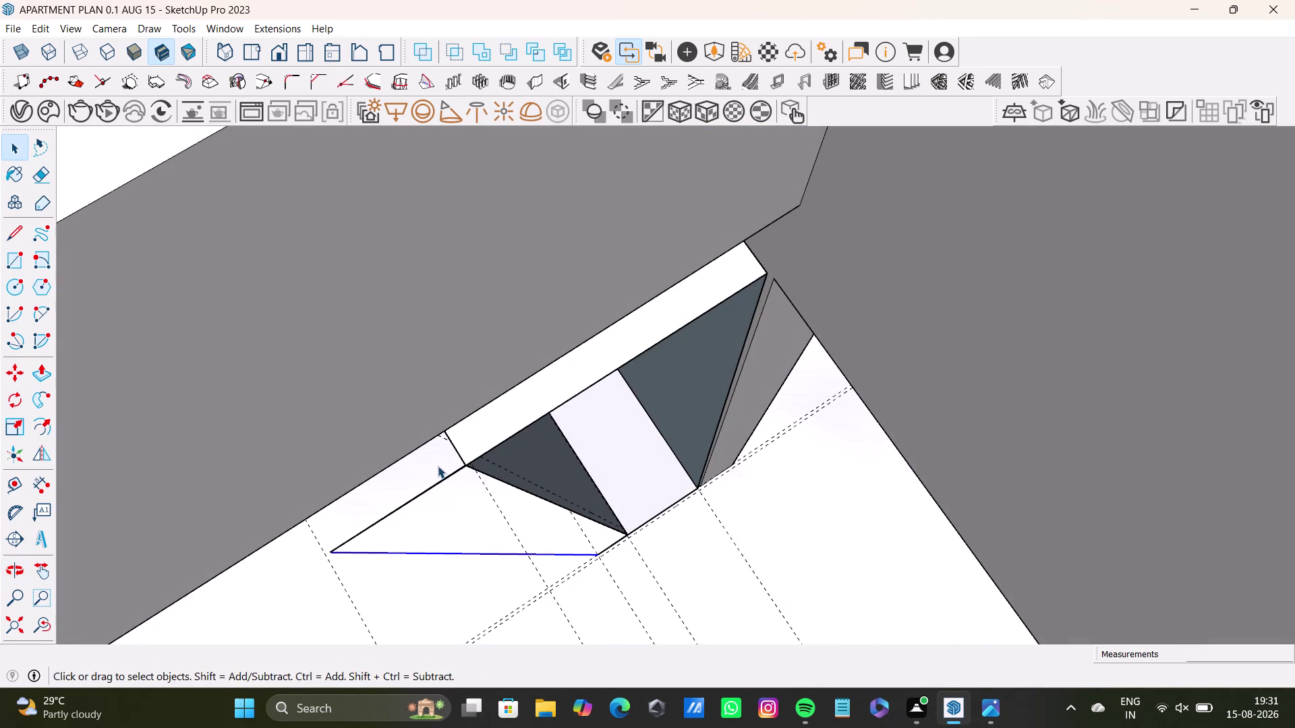
key(Delete)
click(438, 466)
click(446, 485)
click(441, 480)
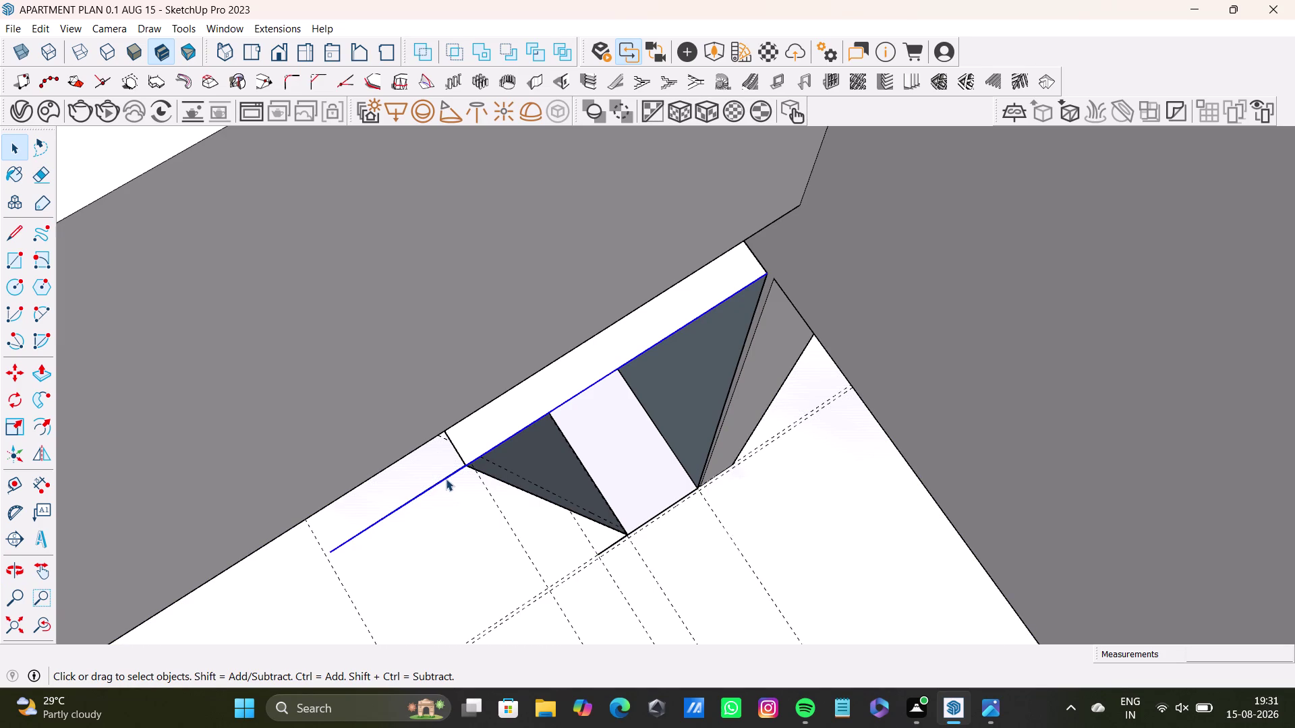
scroll(up, 3)
middle_drag(458, 472, 488, 303)
scroll(up, 3)
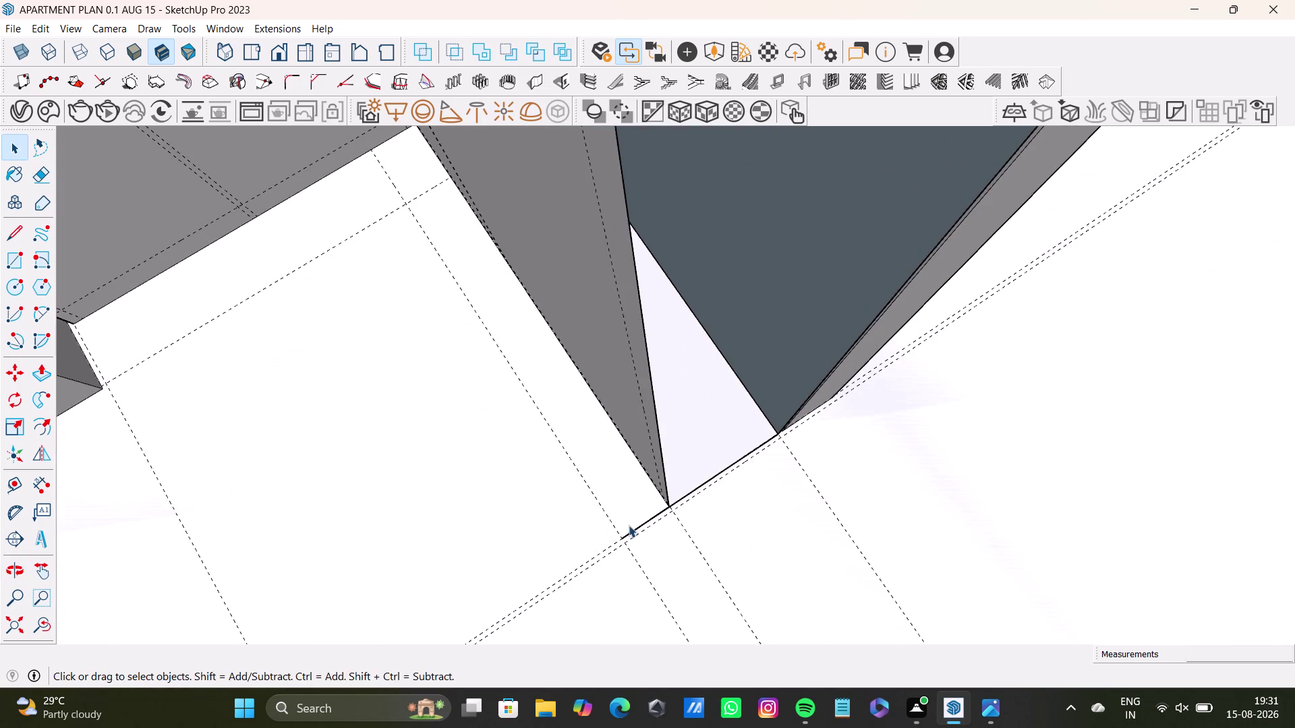
middle_drag(629, 526, 630, 416)
scroll(up, 3)
middle_drag(676, 570, 650, 422)
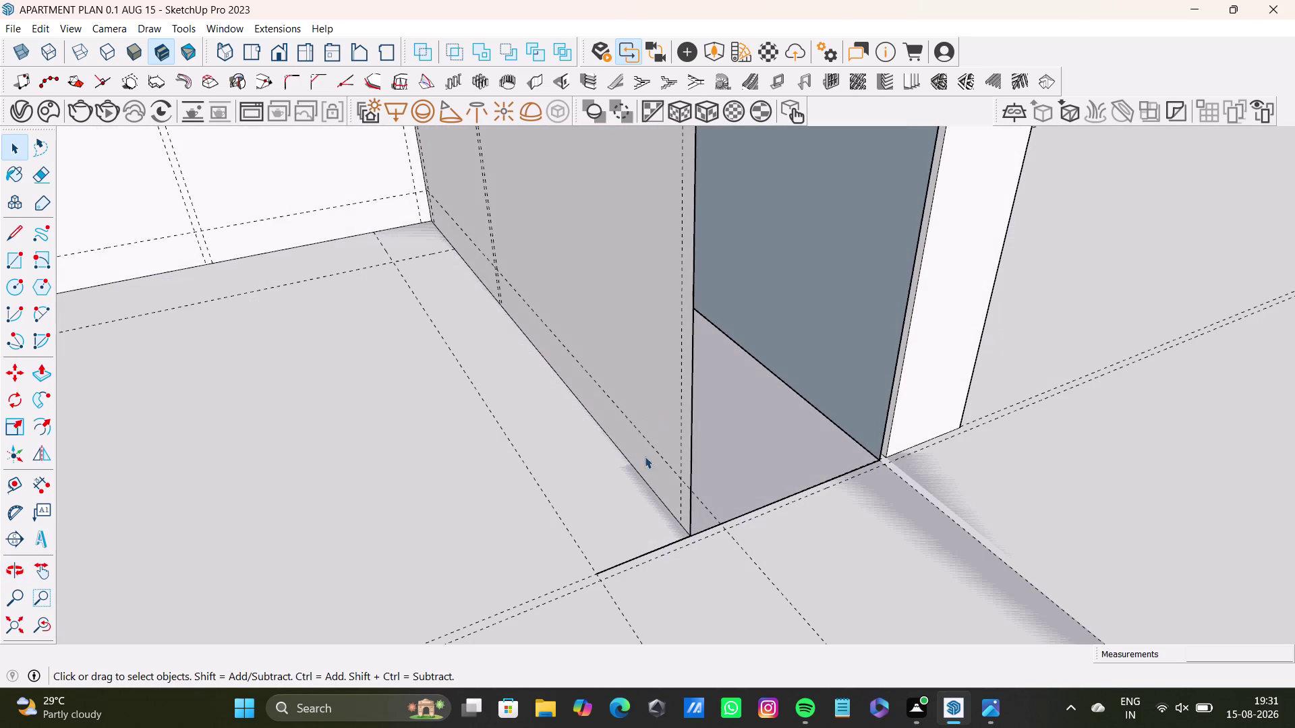
click(660, 543)
click(663, 544)
click(665, 545)
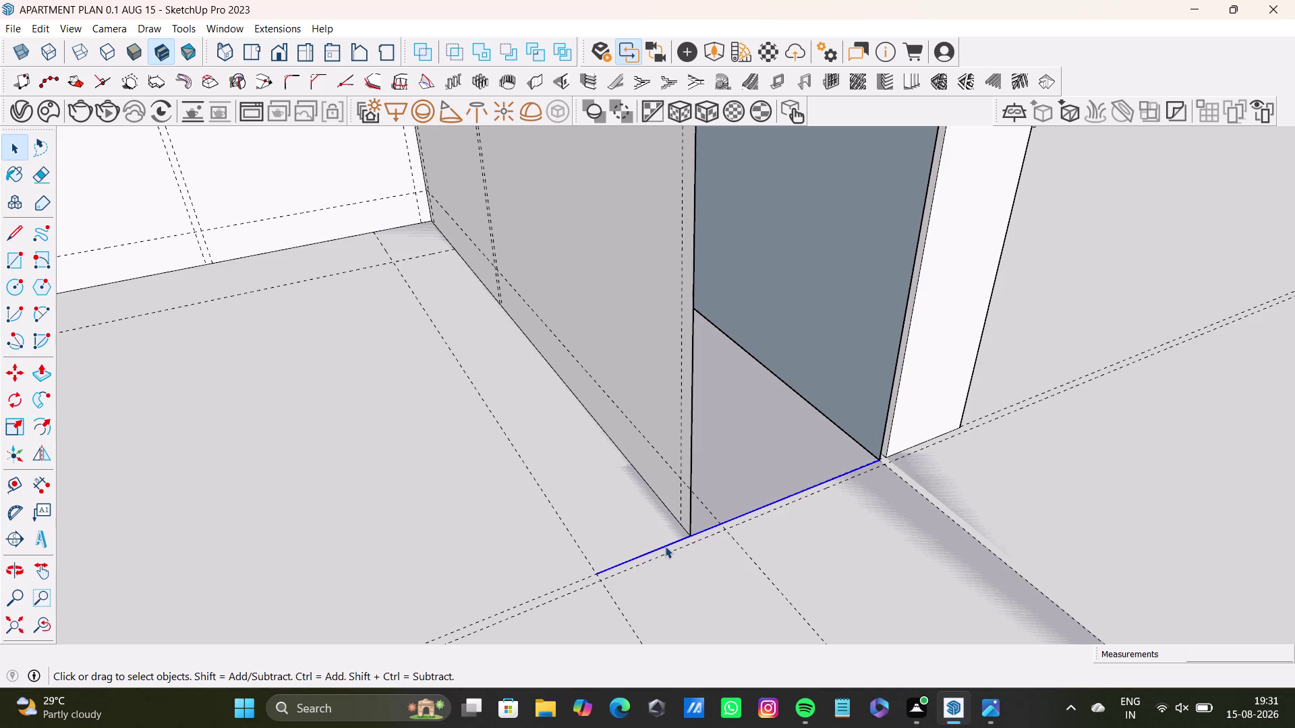
triple_click(665, 547)
click(667, 547)
triple_click(666, 547)
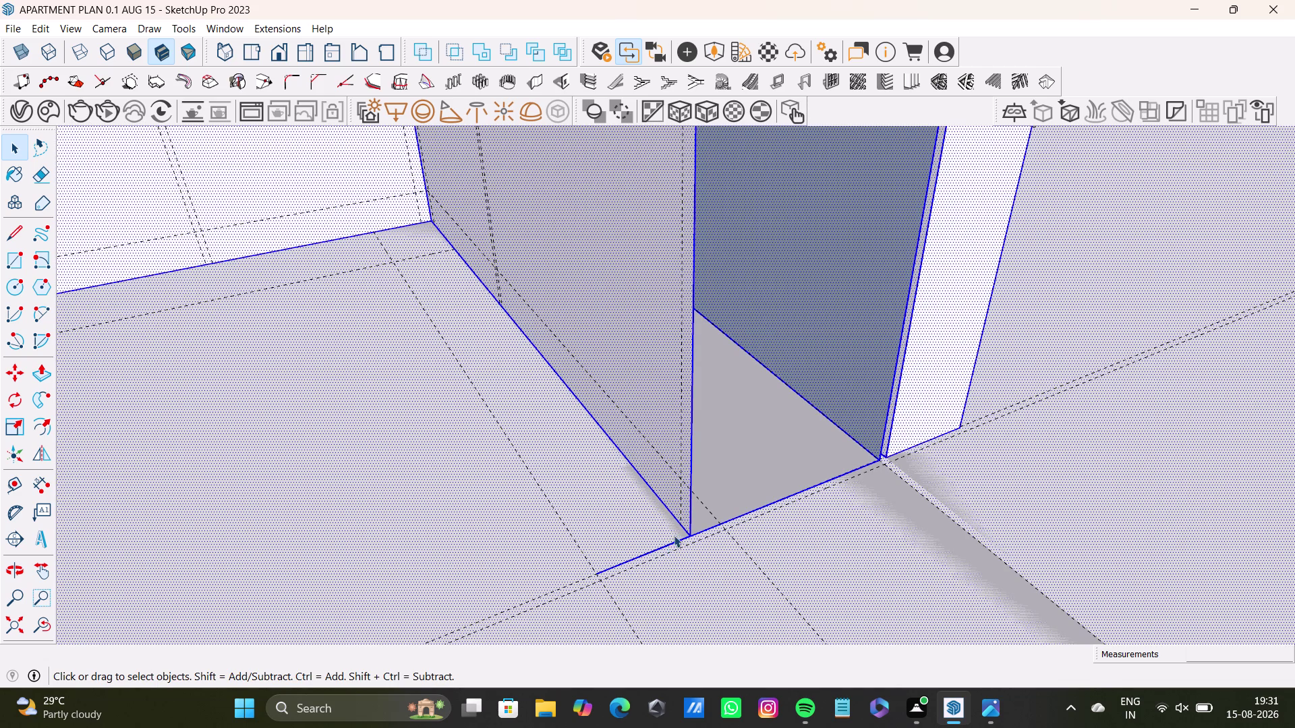
key(space)
click(1063, 528)
scroll(up, 3)
triple_click(652, 548)
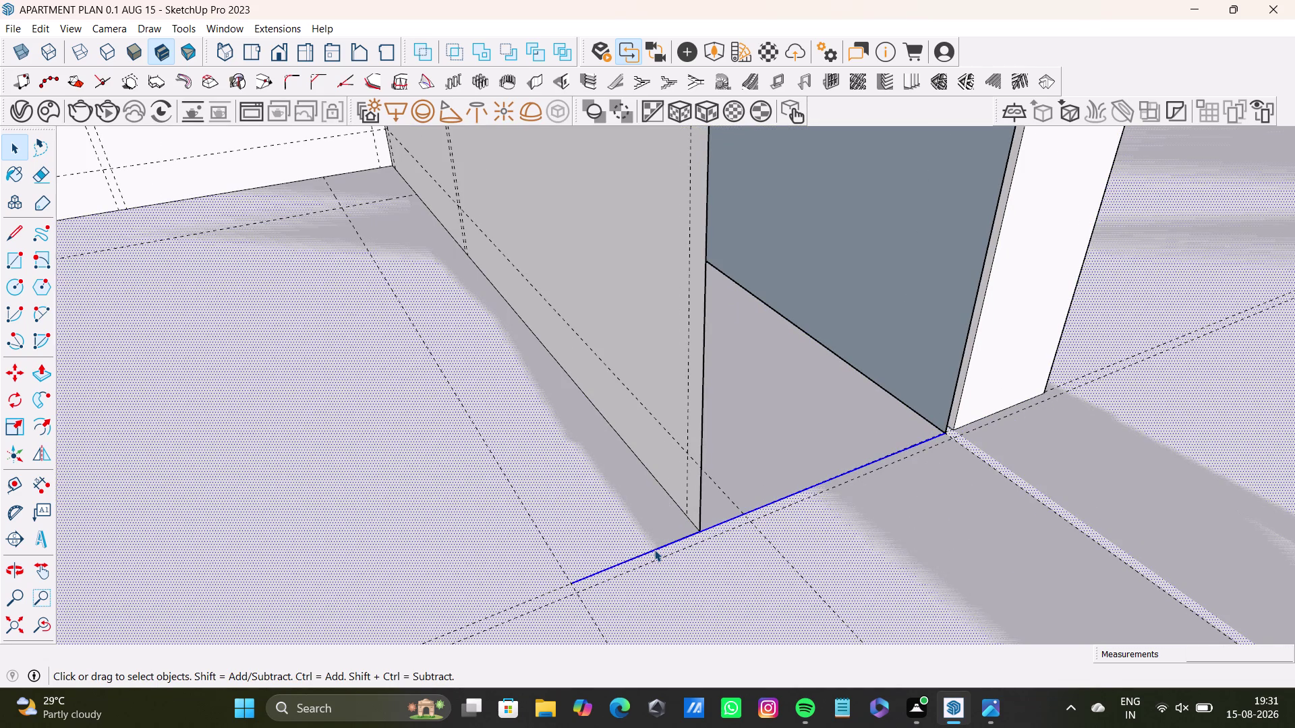
triple_click(655, 549)
key(ctrl+z)
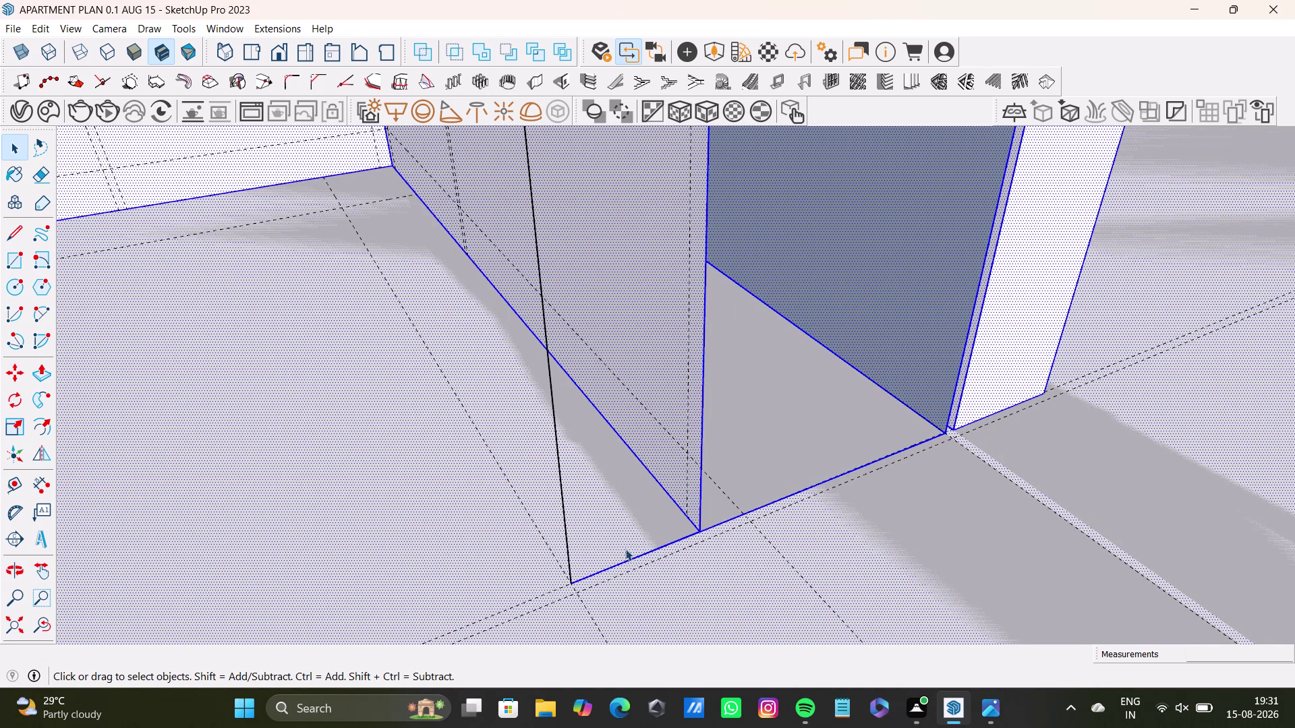
click(569, 571)
key(Delete)
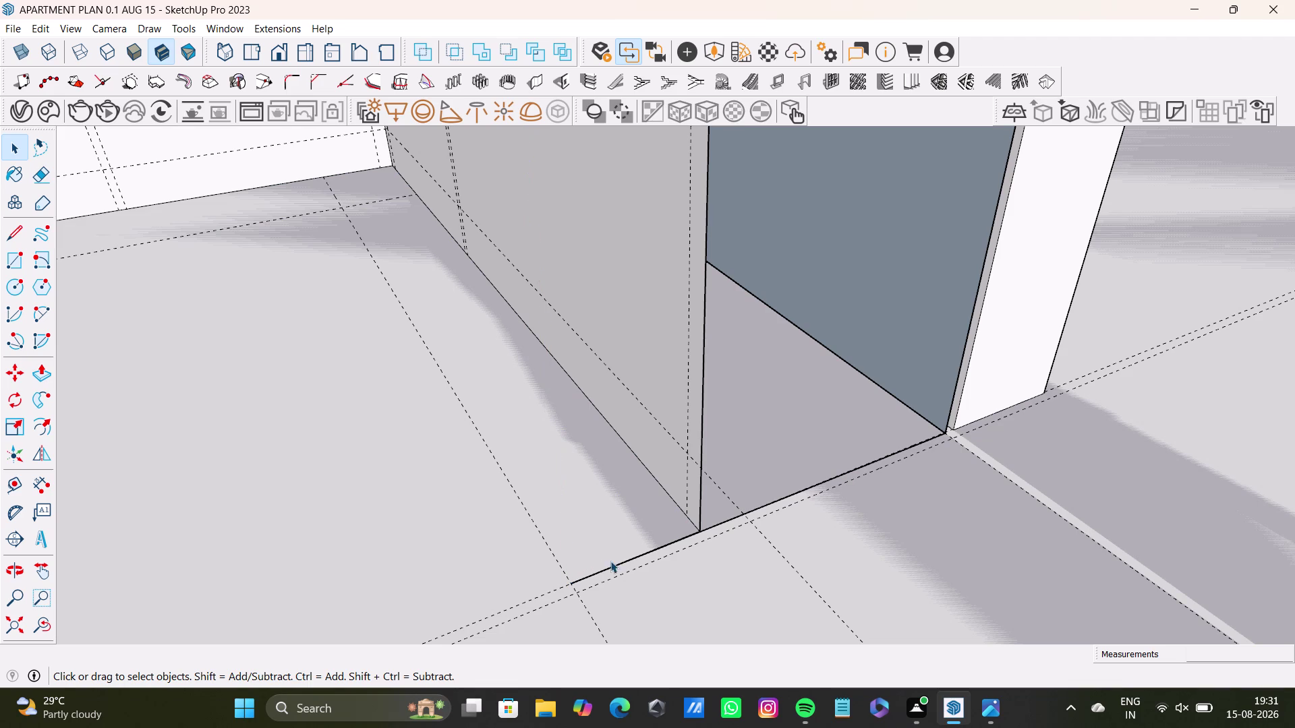
middle_drag(636, 563, 923, 562)
middle_drag(704, 574, 901, 584)
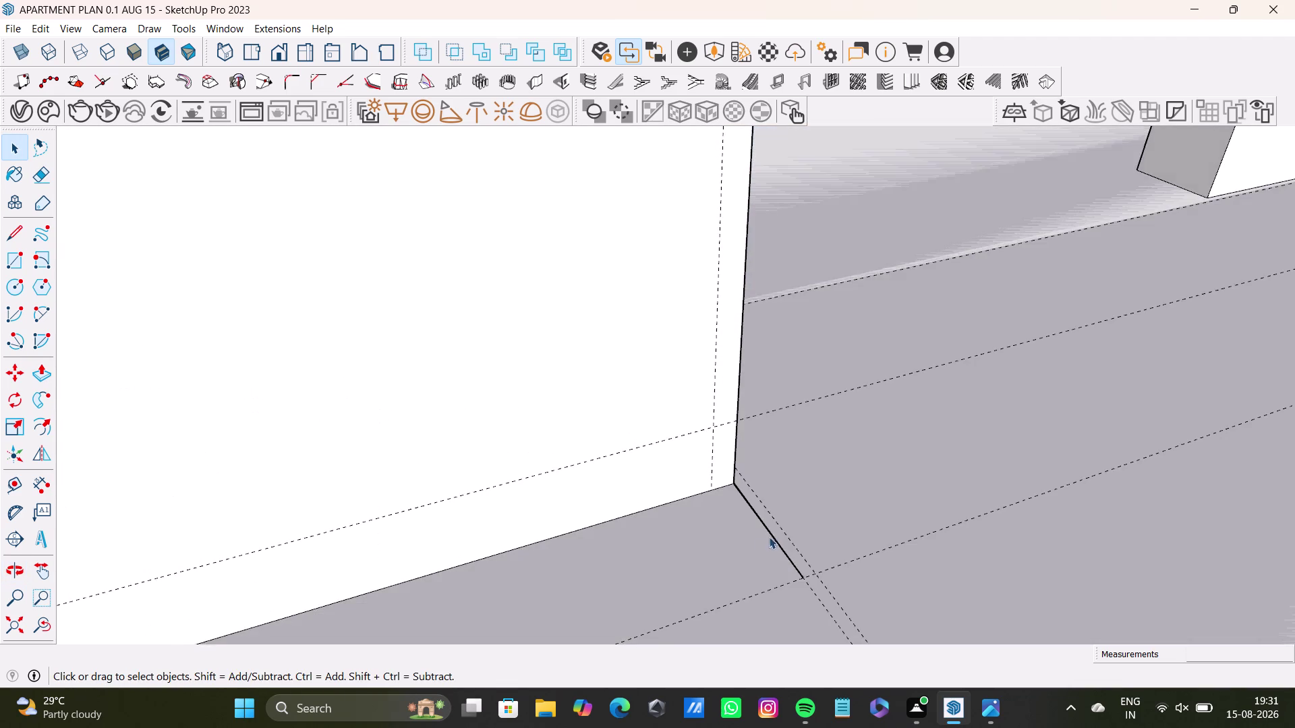
scroll(up, 3)
click(798, 546)
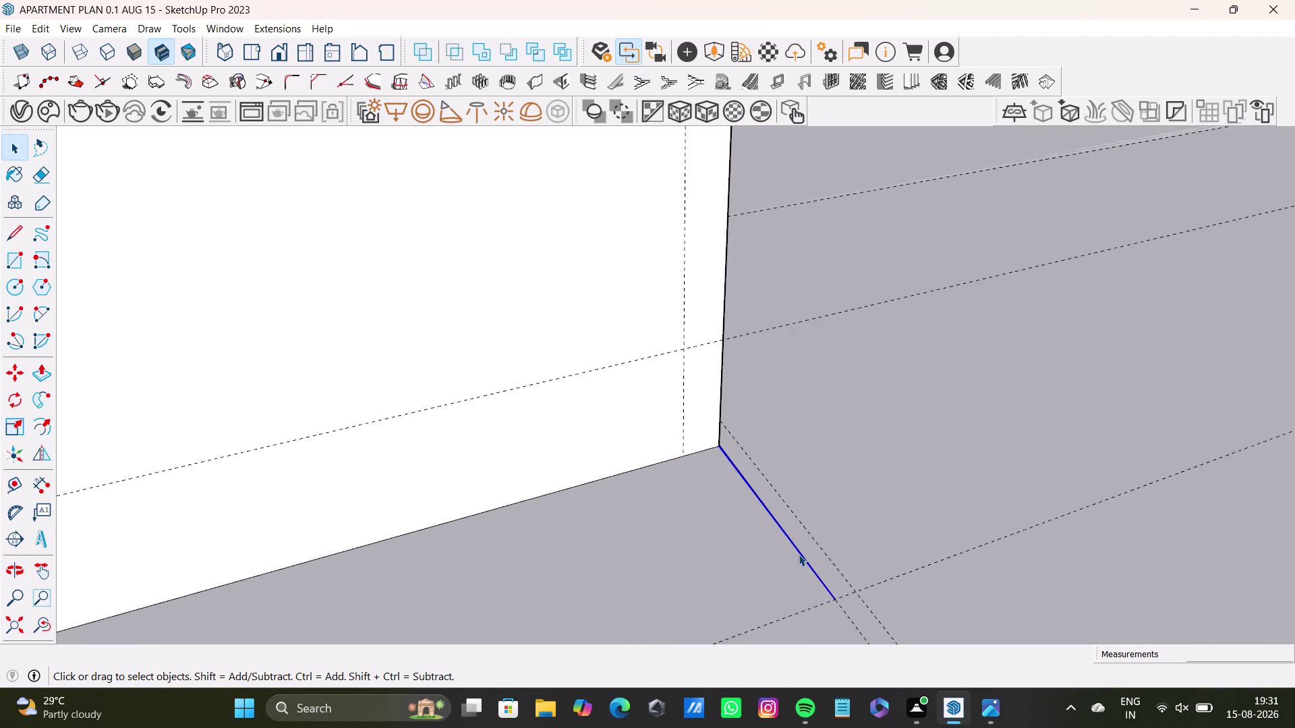
key(Delete)
click(797, 554)
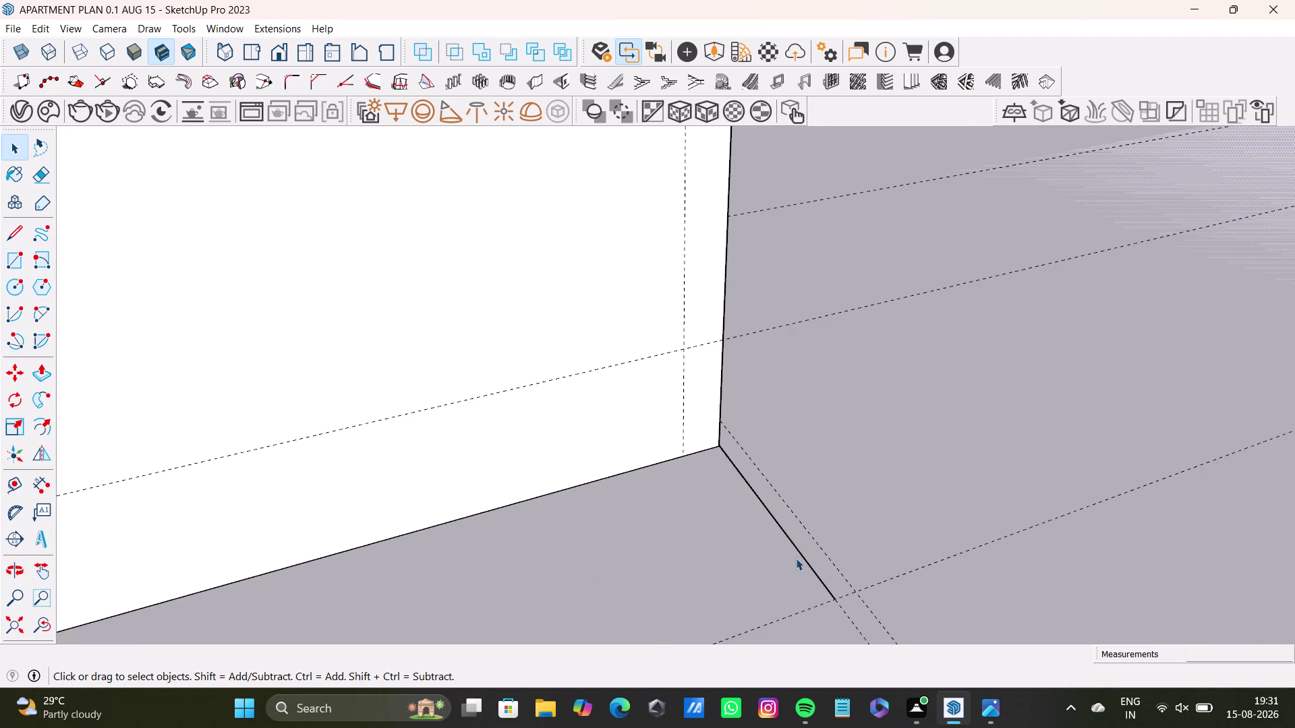
click(800, 560)
click(807, 561)
key(Delete)
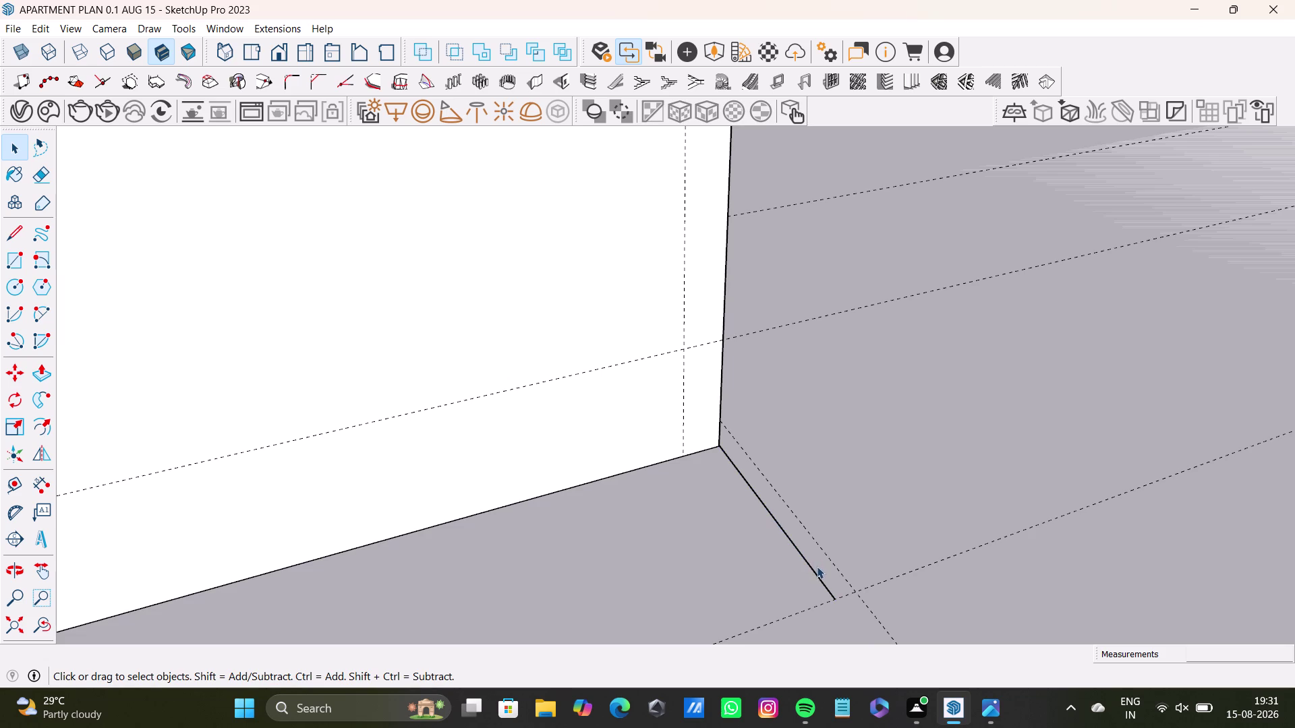
click(813, 573)
key(Delete)
scroll(down, 3)
middle_drag(769, 548, 337, 516)
scroll(down, 3)
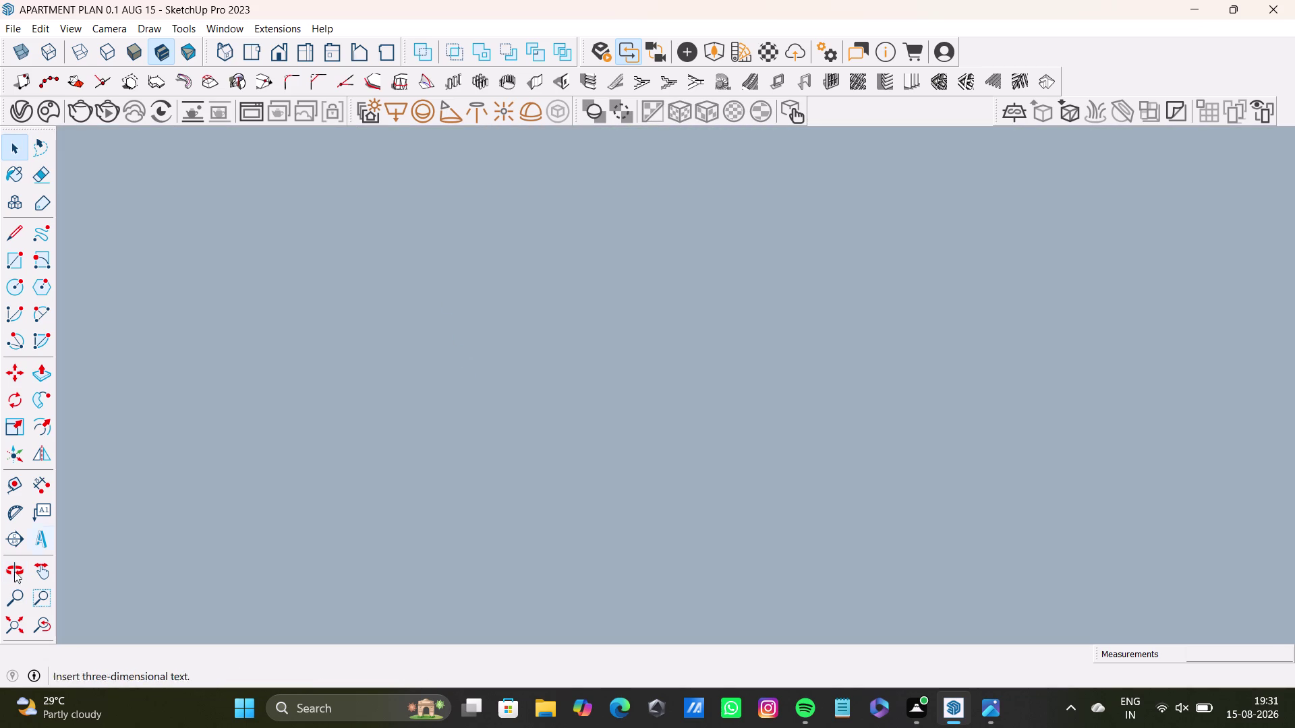
click(29, 620)
scroll(down, 3)
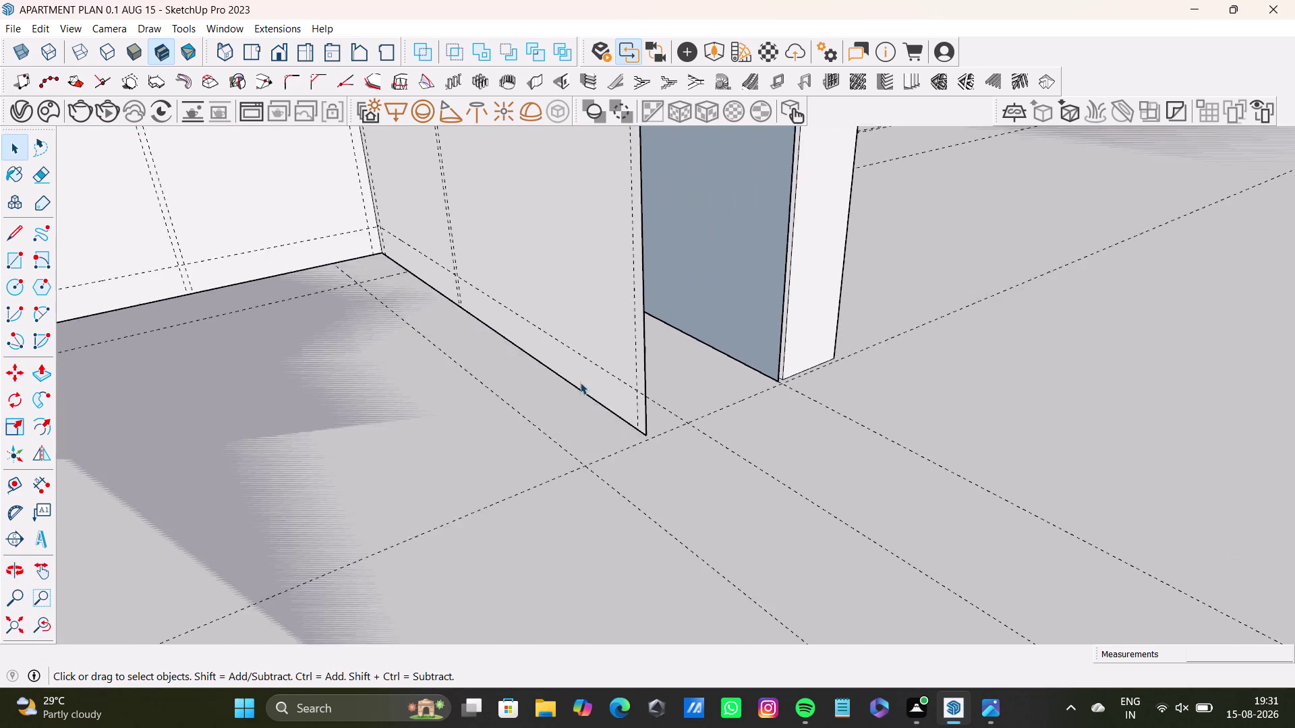
scroll(down, 3)
middle_drag(600, 329, 600, 639)
scroll(down, 3)
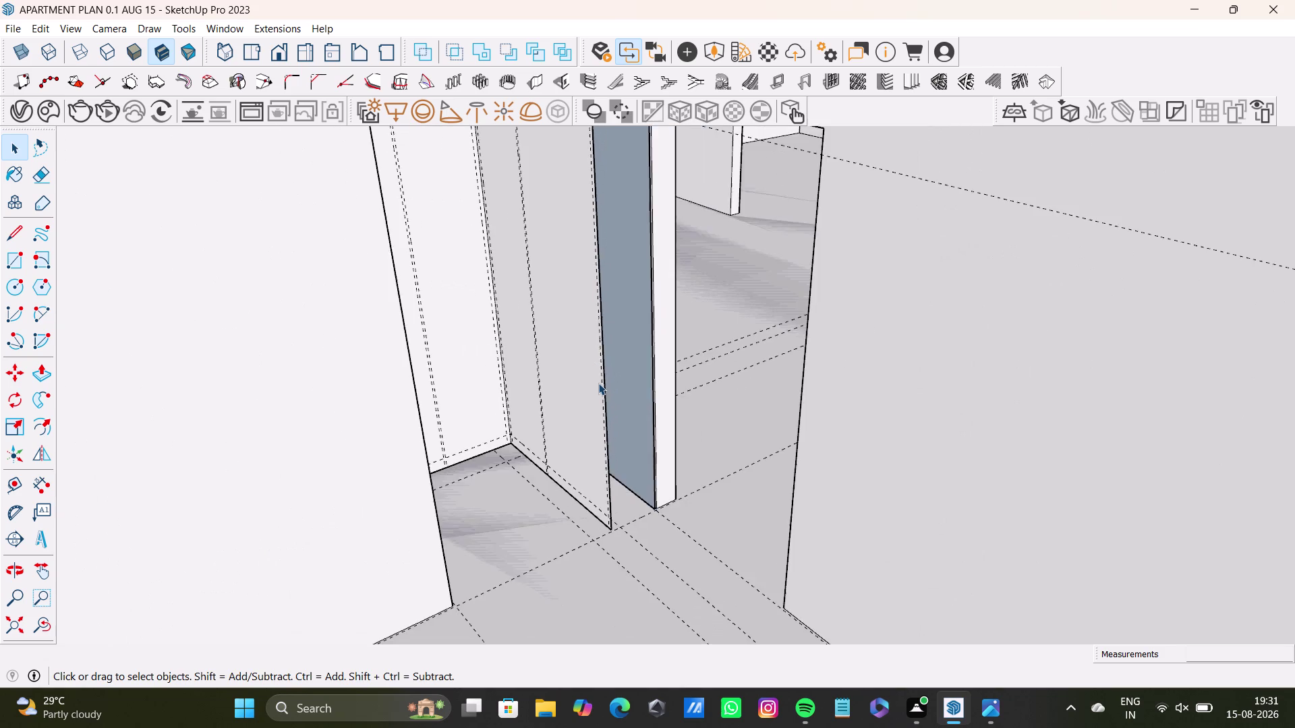
middle_drag(610, 366, 602, 660)
middle_drag(609, 535, 581, 494)
scroll(up, 3)
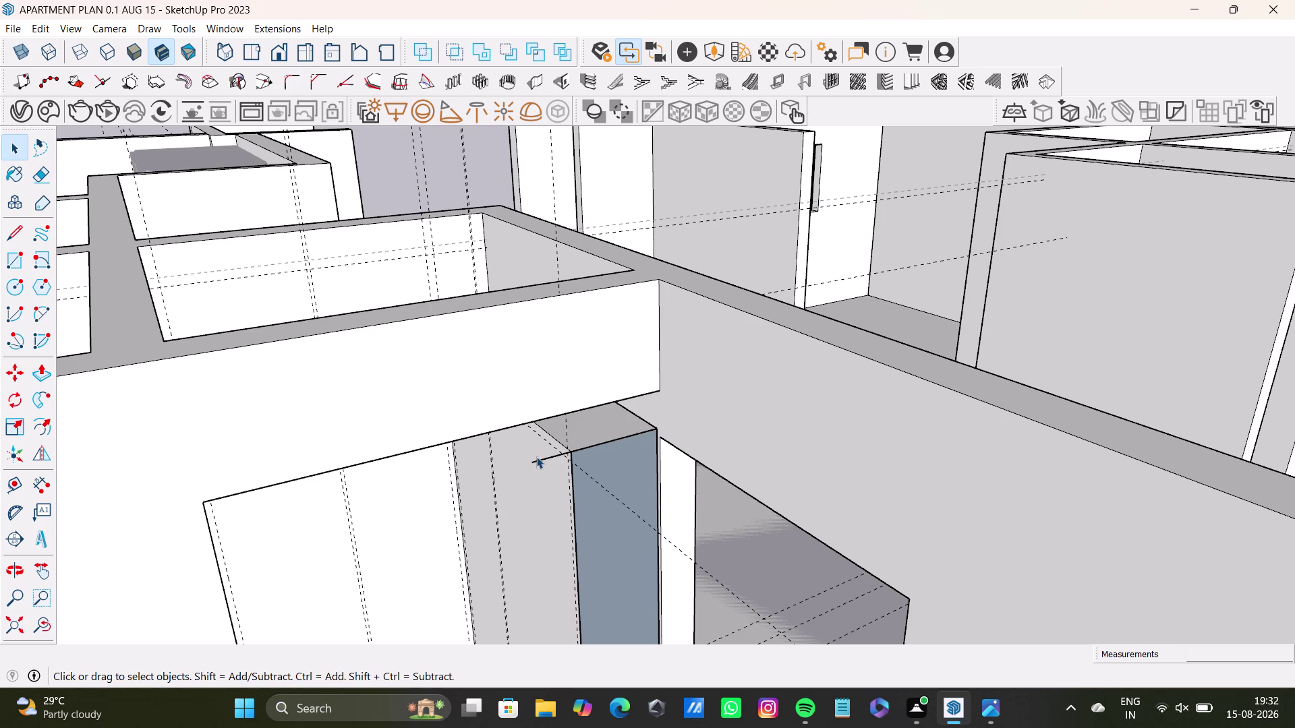
Orbit and zoom around the wall junction to reach the long stray edge.
scroll(up, 3)
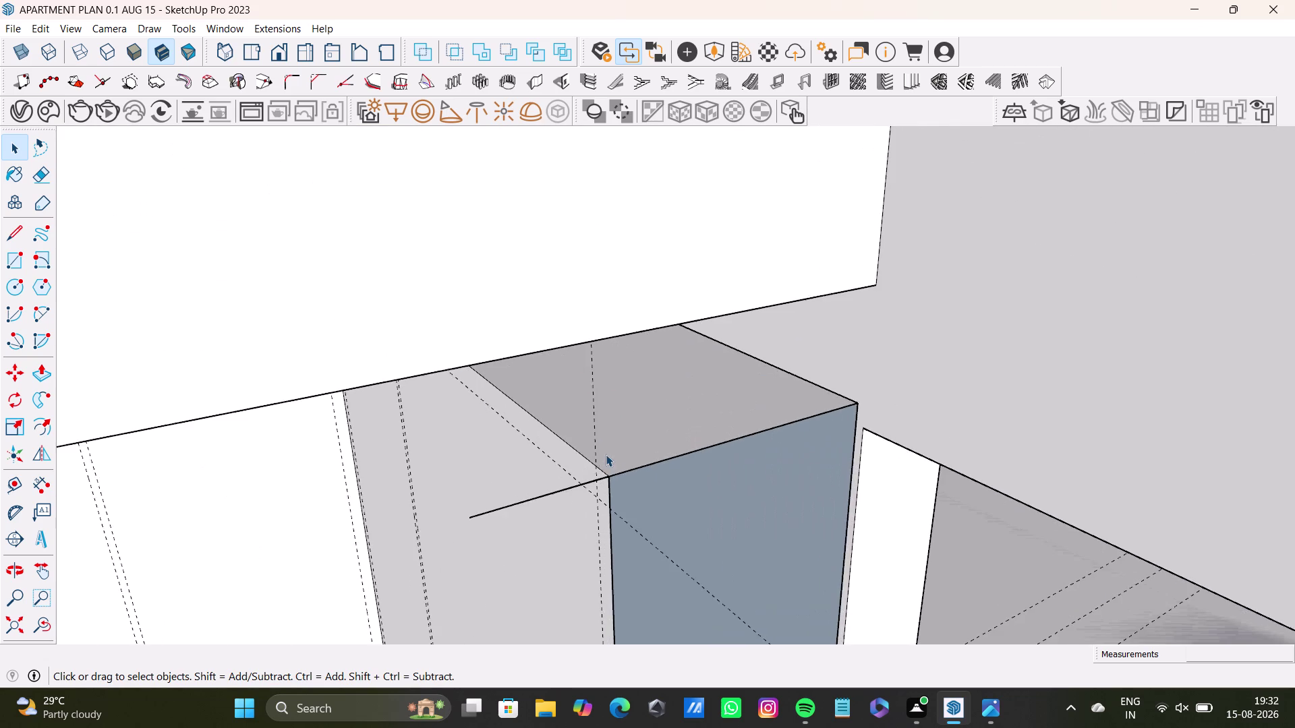
middle_drag(586, 460, 448, 588)
scroll(up, 3)
scroll(down, 3)
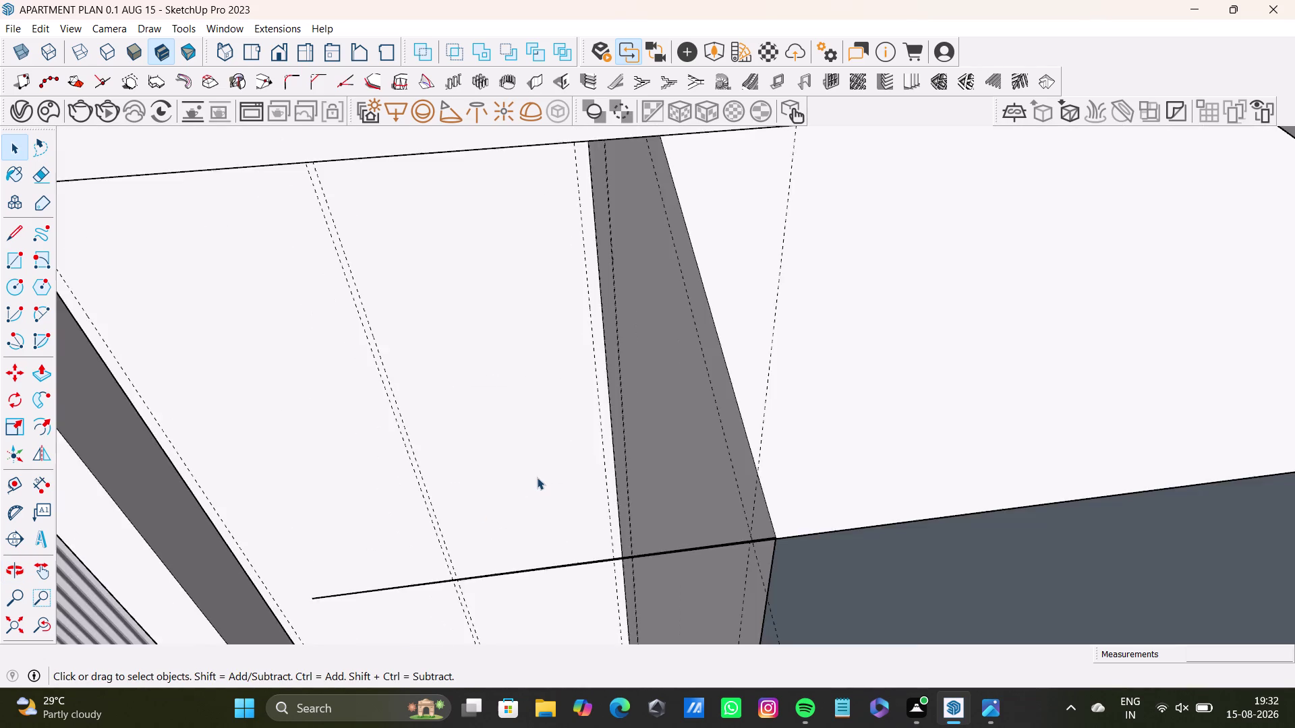
scroll(down, 3)
middle_drag(580, 527, 573, 445)
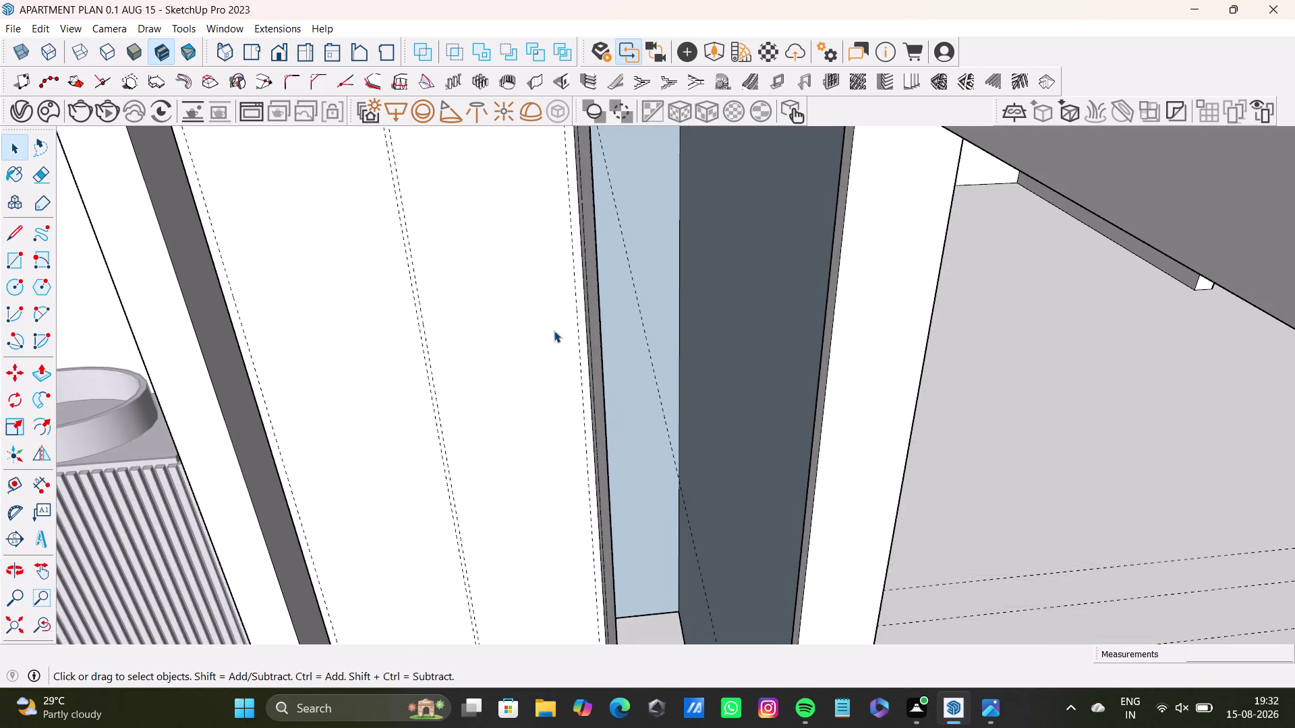
middle_drag(554, 331, 592, 458)
middle_drag(629, 467, 589, 346)
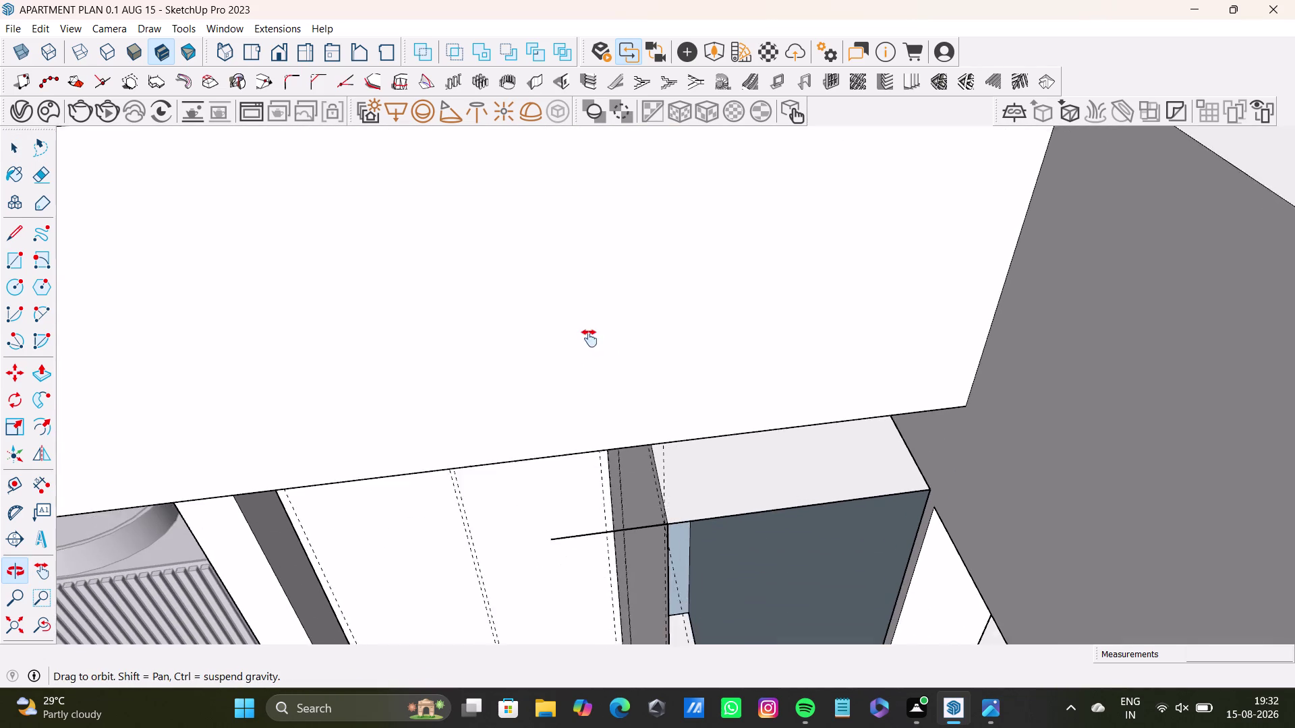
middle_drag(589, 346, 580, 240)
middle_drag(606, 400, 596, 261)
scroll(up, 3)
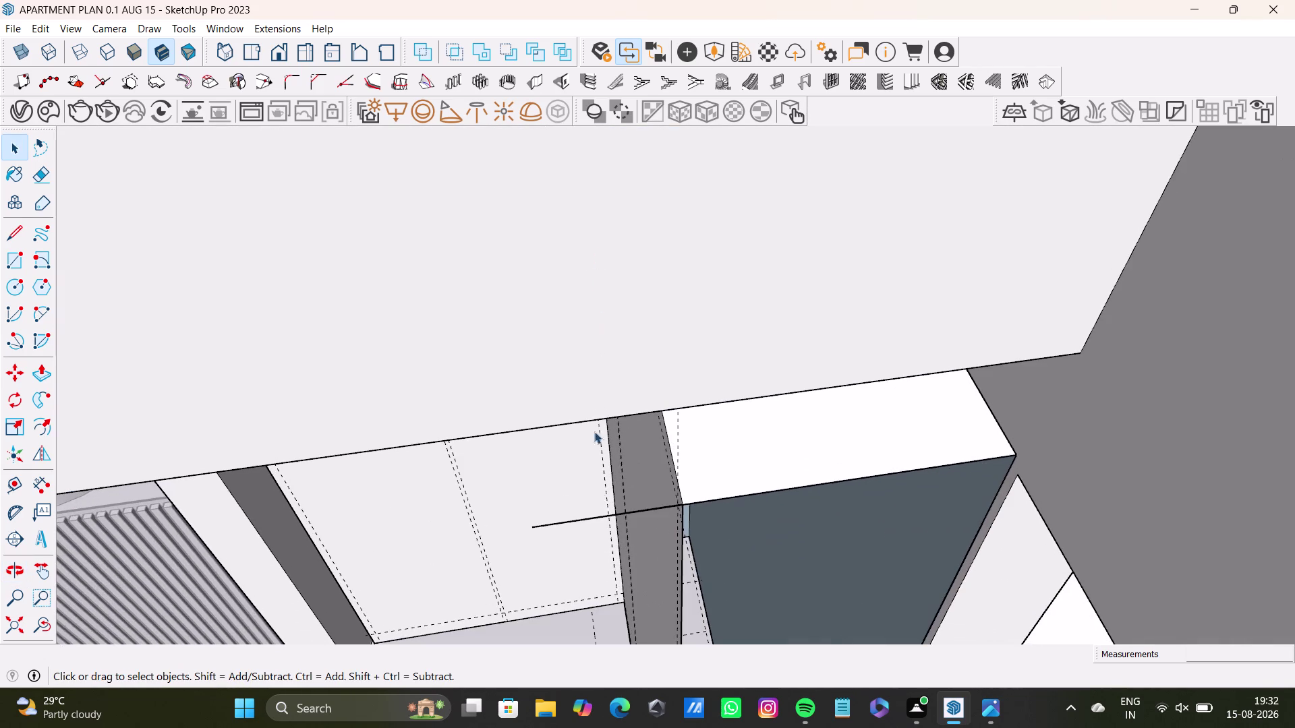
scroll(up, 3)
scroll(down, 3)
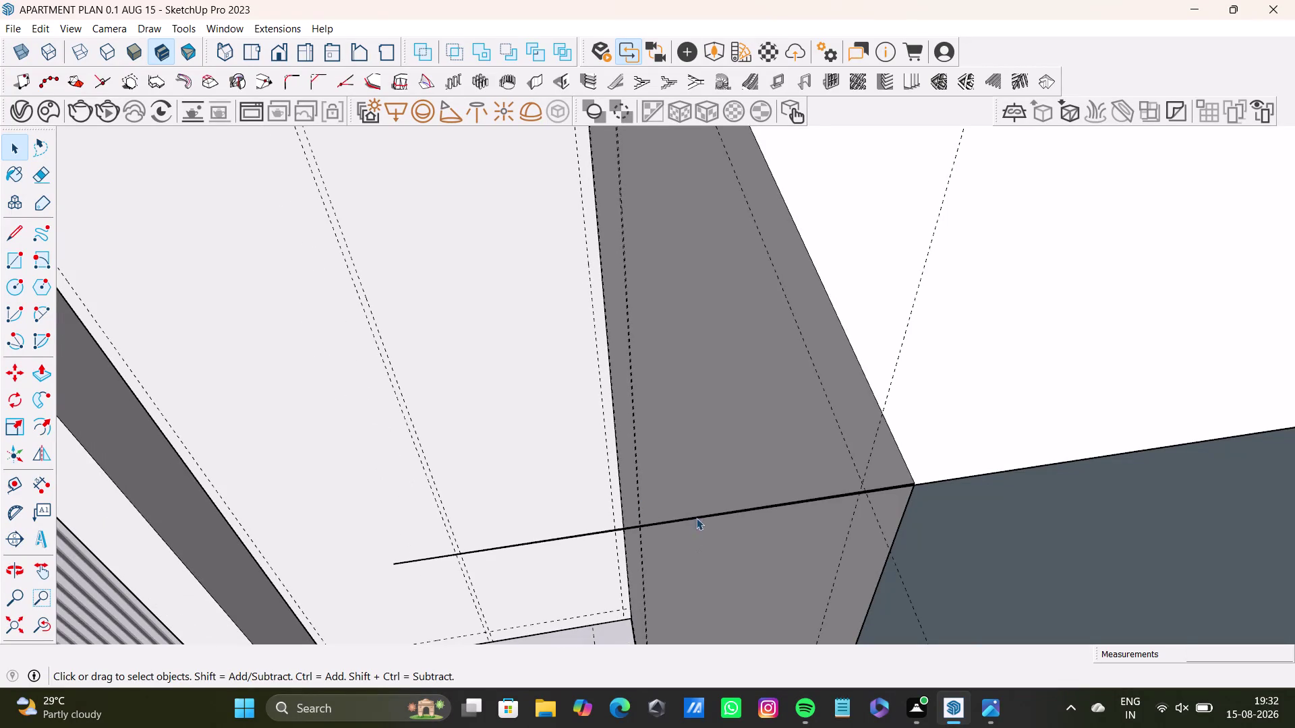
middle_drag(703, 521, 711, 517)
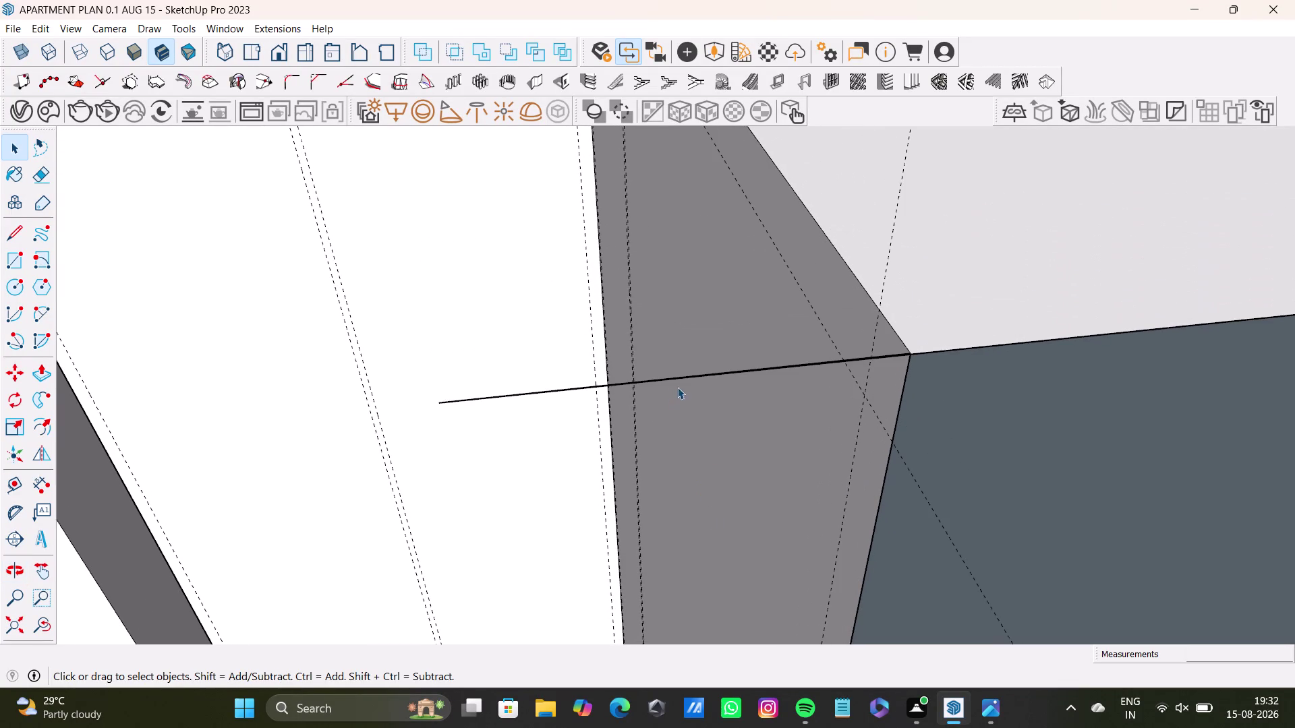
Select and delete the long edge and a nearby edge, then undo both deletions.
click(685, 377)
triple_click(687, 377)
double_click(686, 377)
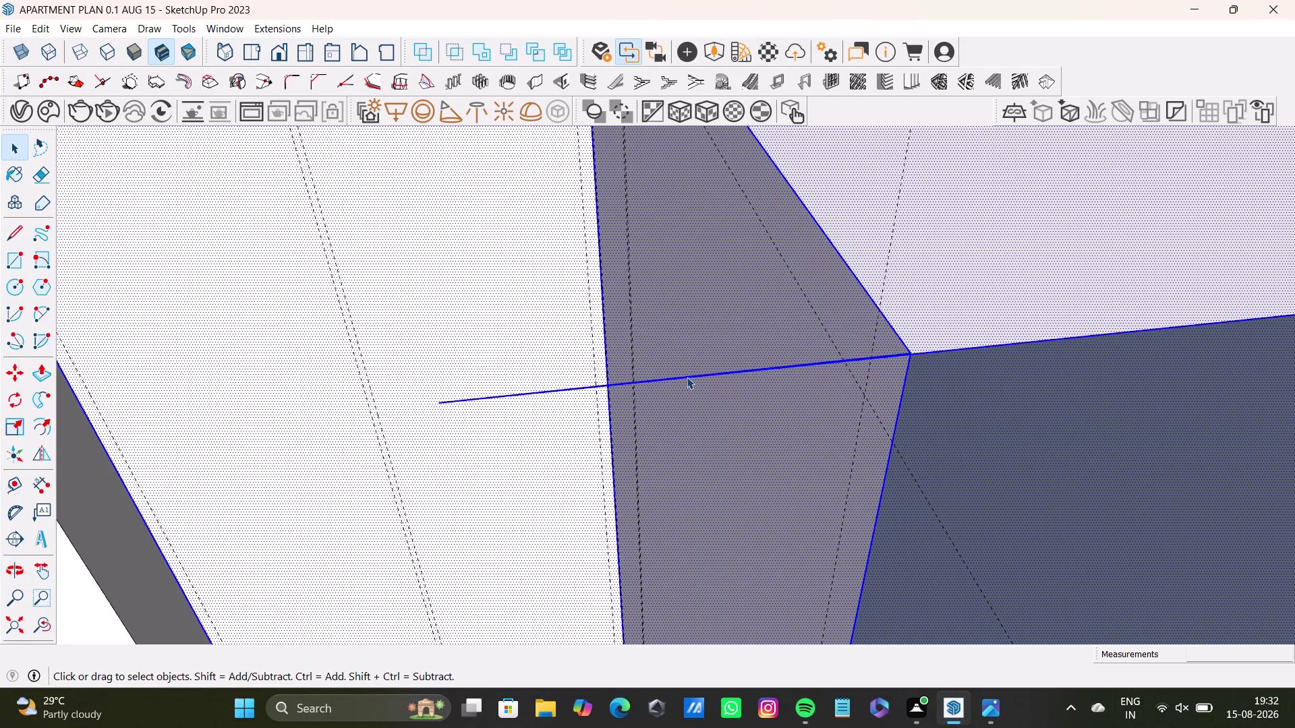
click(687, 377)
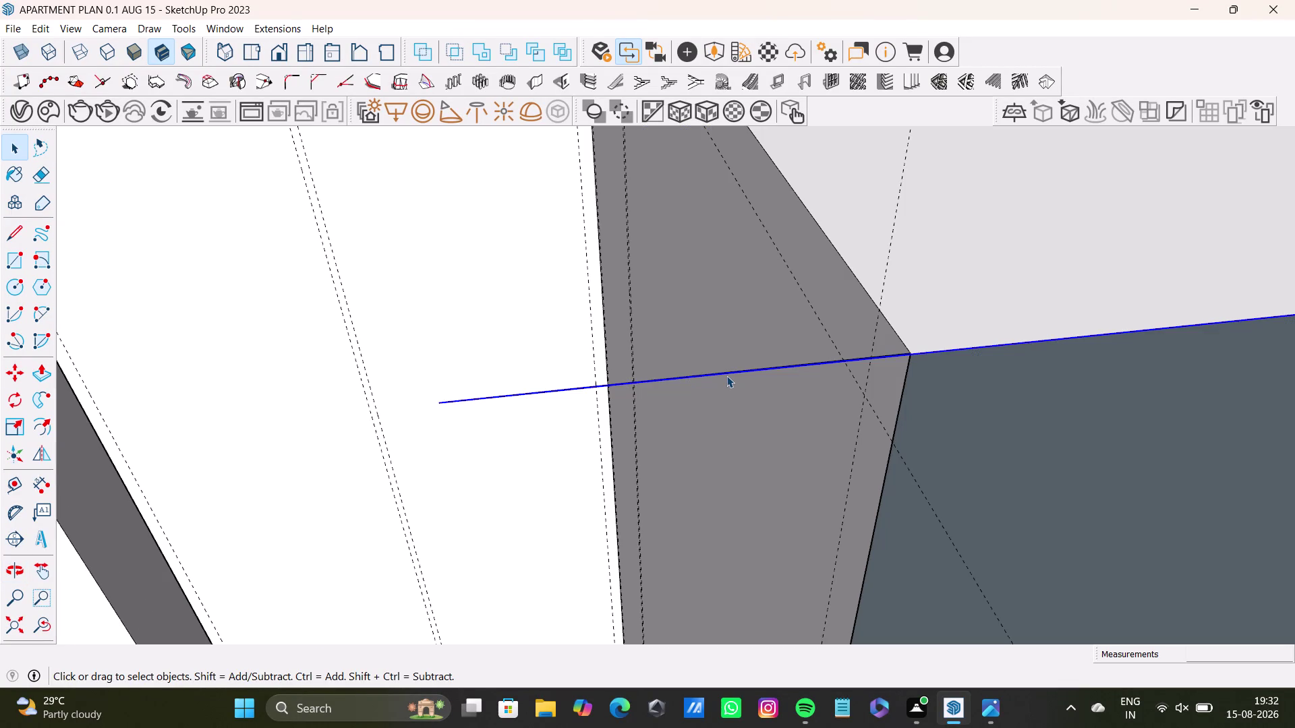
key(Delete)
click(726, 375)
click(730, 374)
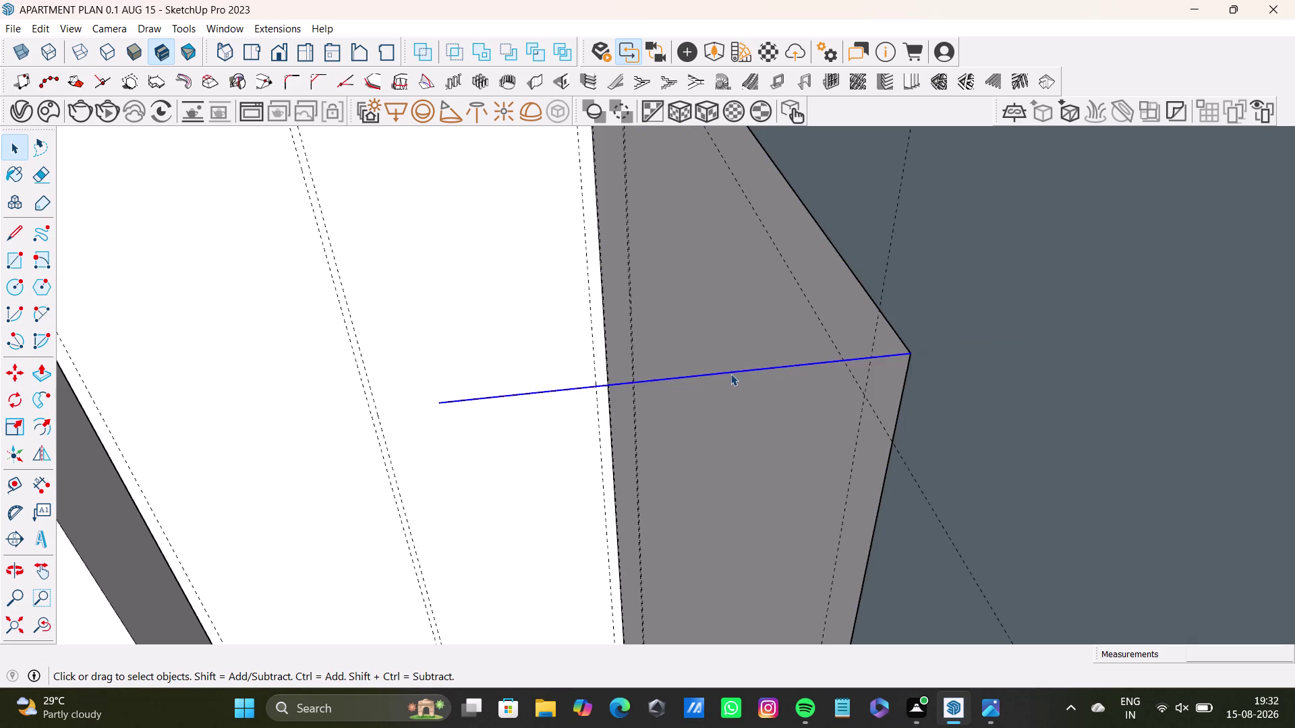
key(Delete)
scroll(down, 3)
key(ctrl+z)
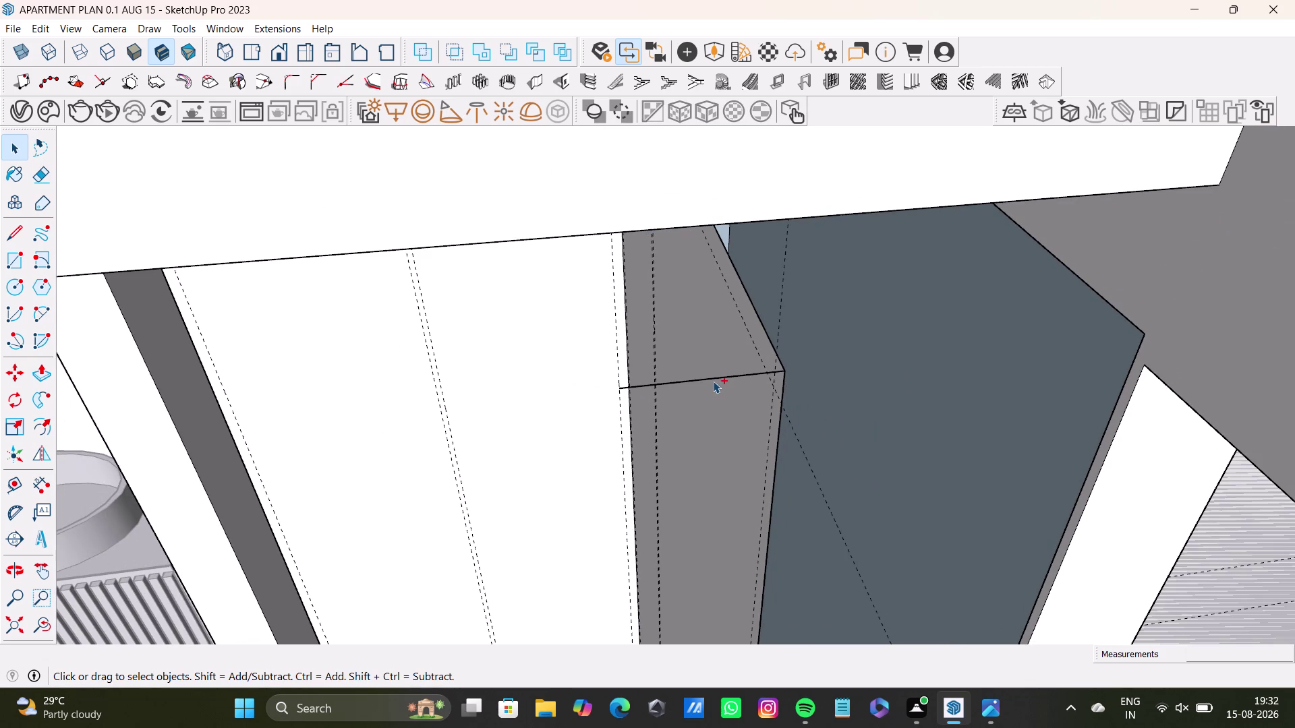
key(ctrl+z)
scroll(up, 3)
Reselect the stray edge near the corner, delete it, and zoom out.
triple_click(761, 374)
double_click(760, 374)
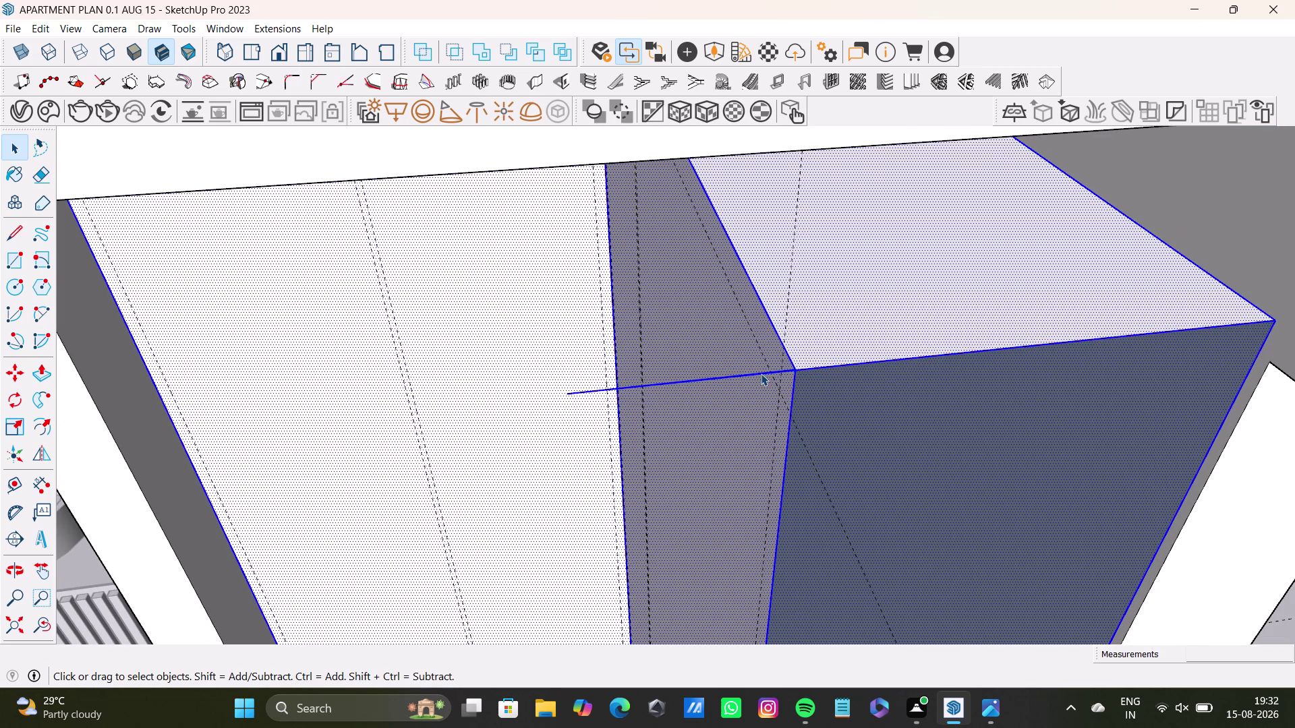
click(761, 367)
click(762, 377)
click(762, 374)
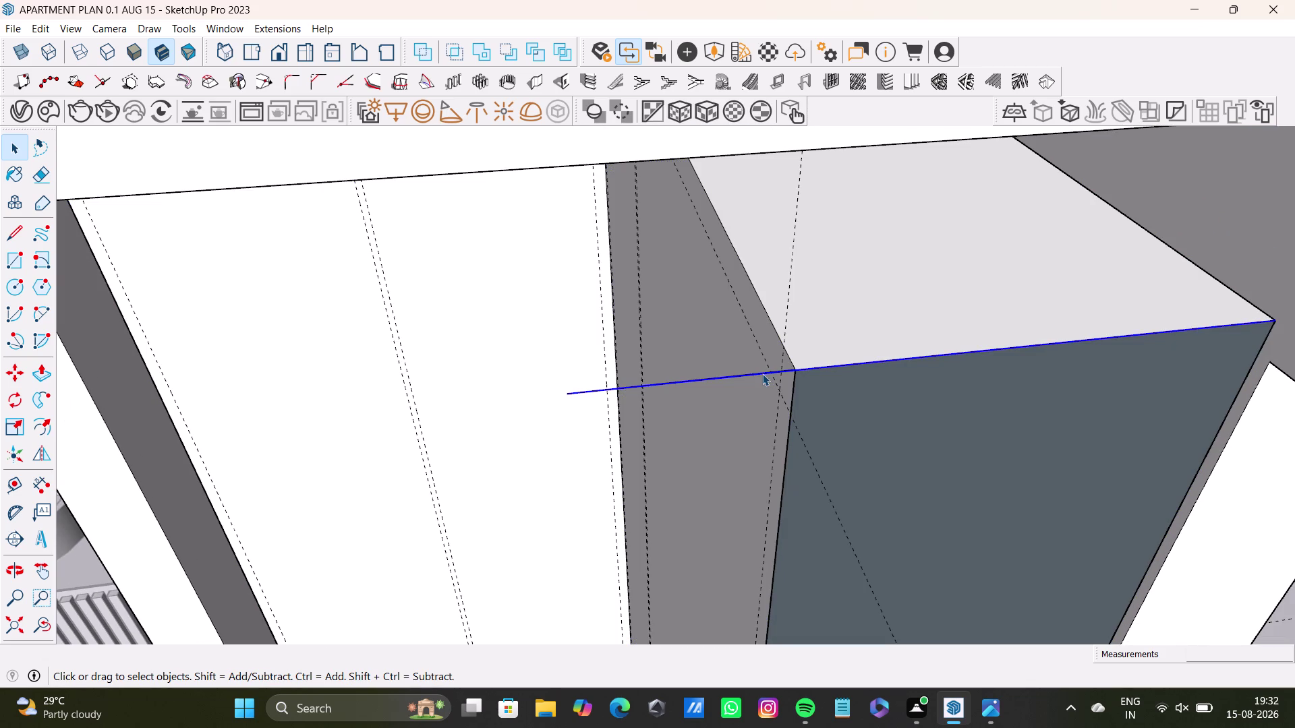
click(762, 374)
double_click(762, 373)
click(765, 373)
key(Delete)
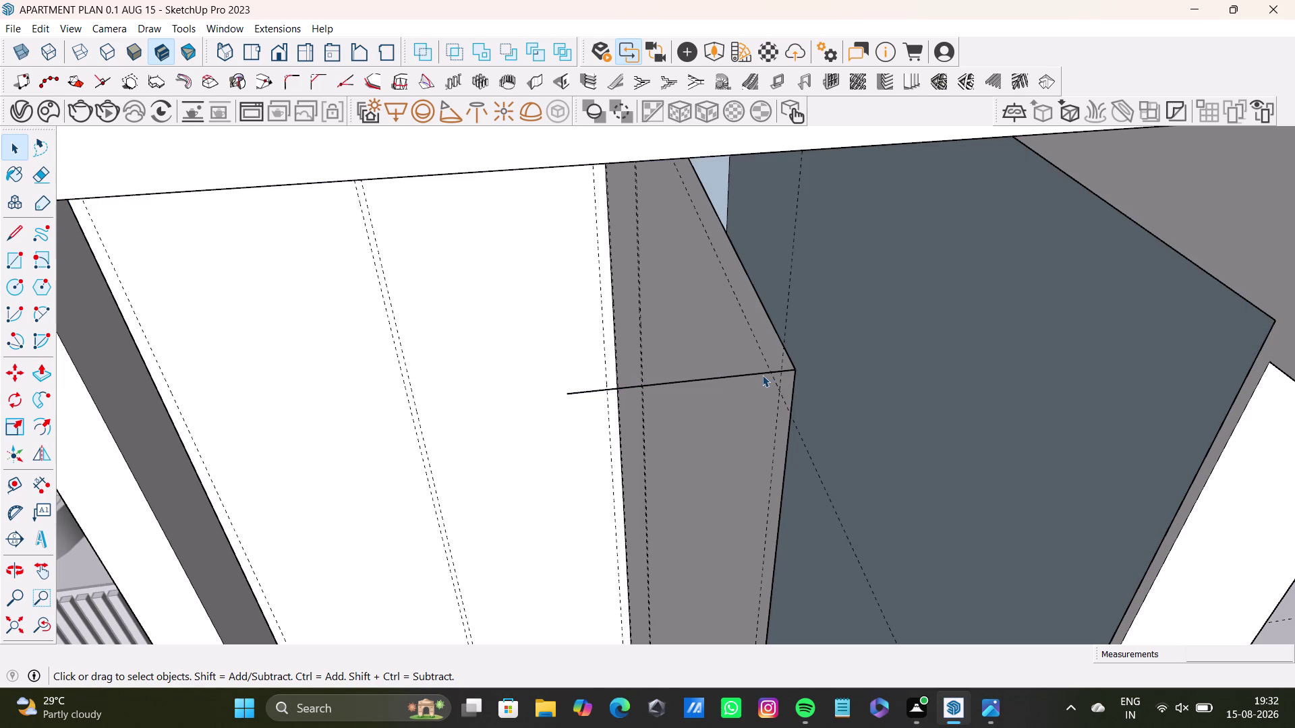
click(764, 372)
key(Delete)
scroll(down, 3)
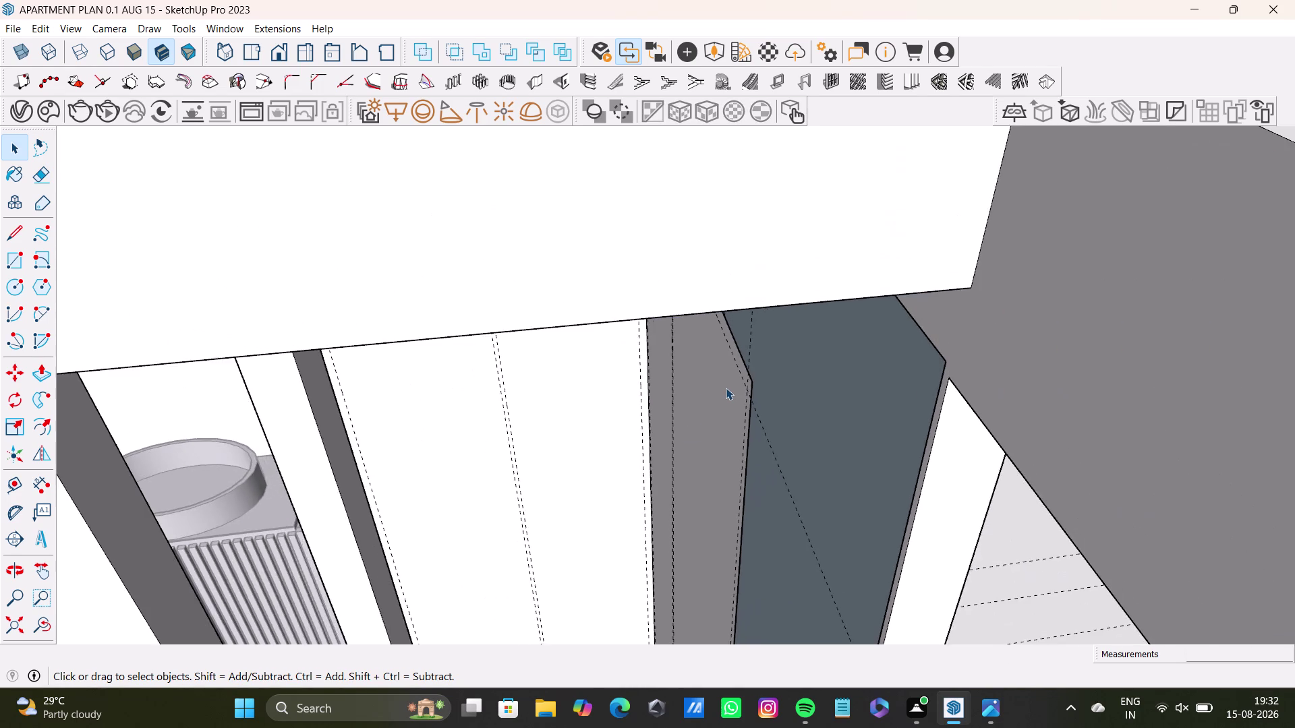
middle_drag(726, 387, 901, 613)
scroll(down, 3)
middle_drag(501, 289, 667, 410)
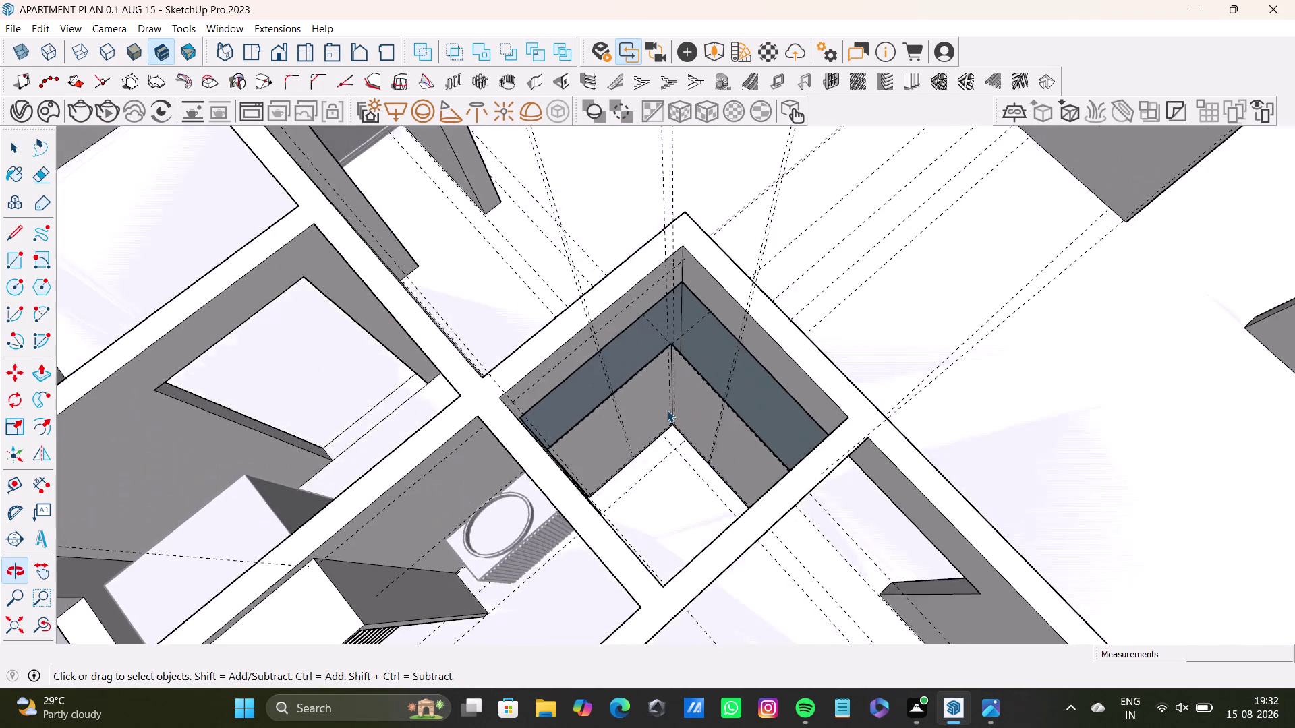
scroll(up, 3)
middle_drag(667, 387, 375, 436)
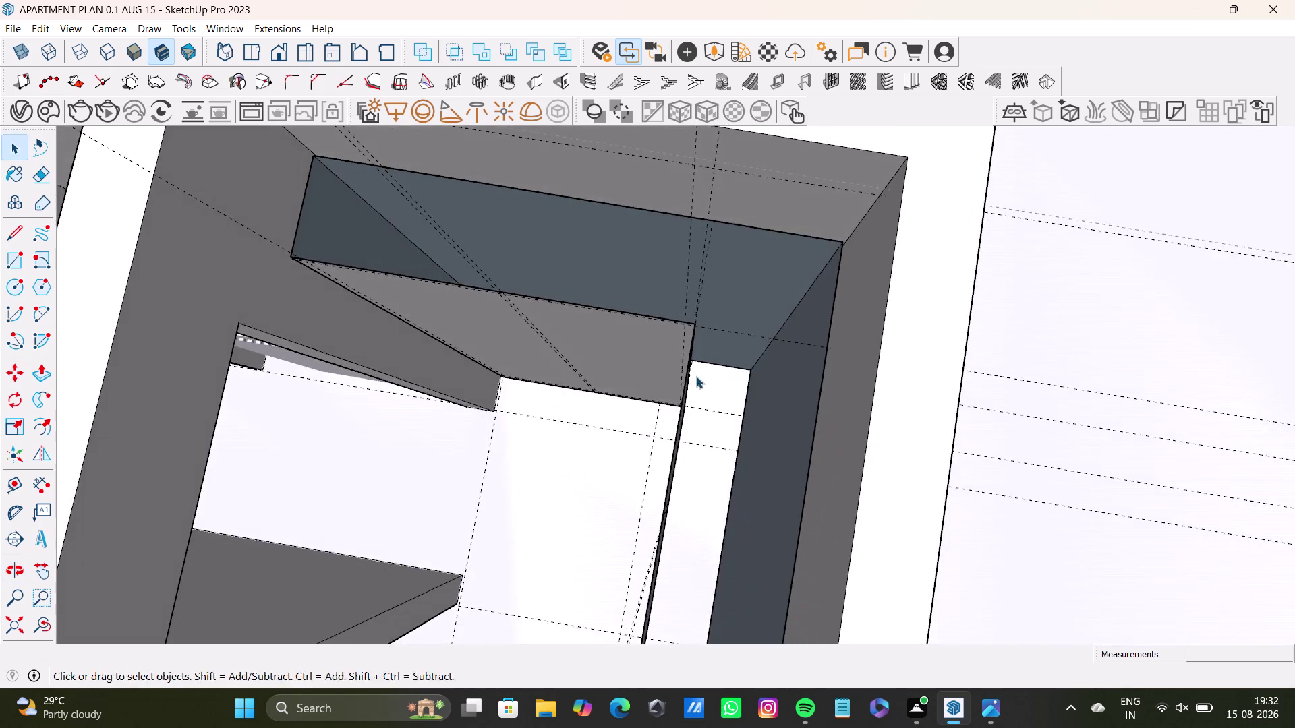
middle_drag(687, 380, 382, 352)
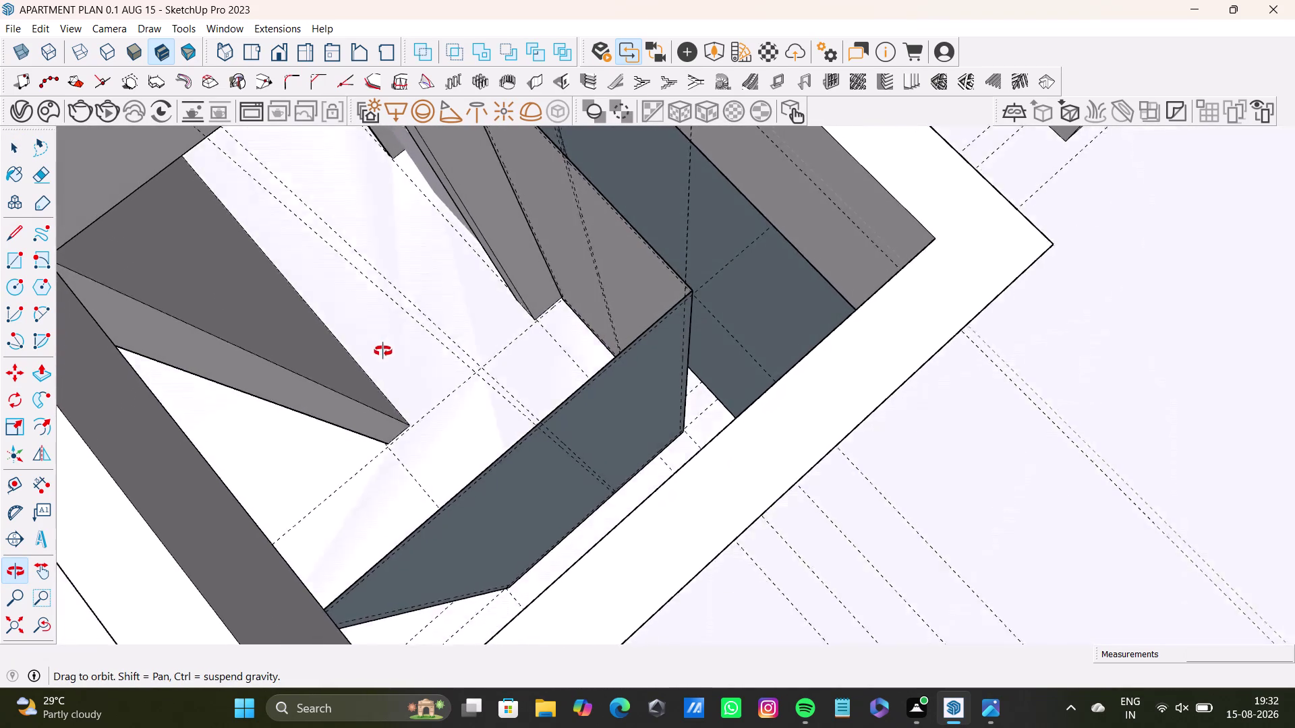
middle_drag(383, 352, 611, 448)
middle_drag(422, 377, 480, 329)
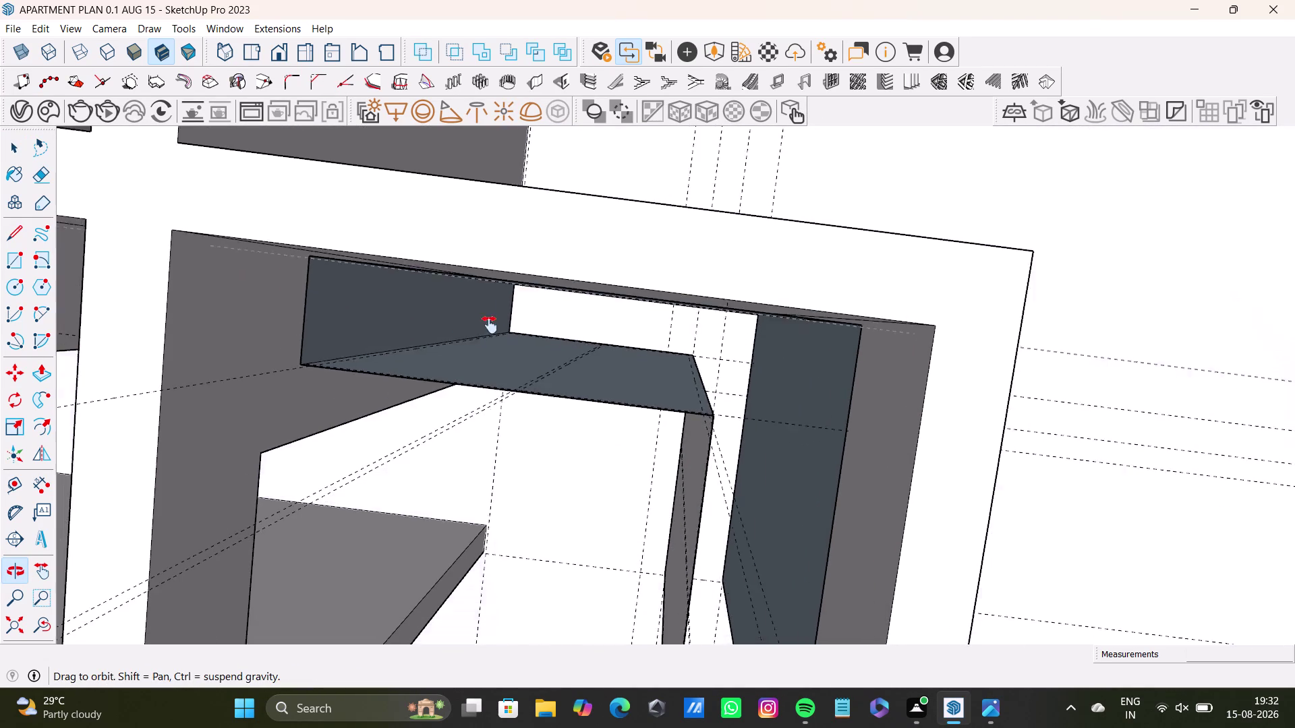
middle_drag(480, 330, 580, 329)
click(14, 257)
Draw a rectangle on the recess's inner face, locking its plane with arrow keys.
scroll(up, 3)
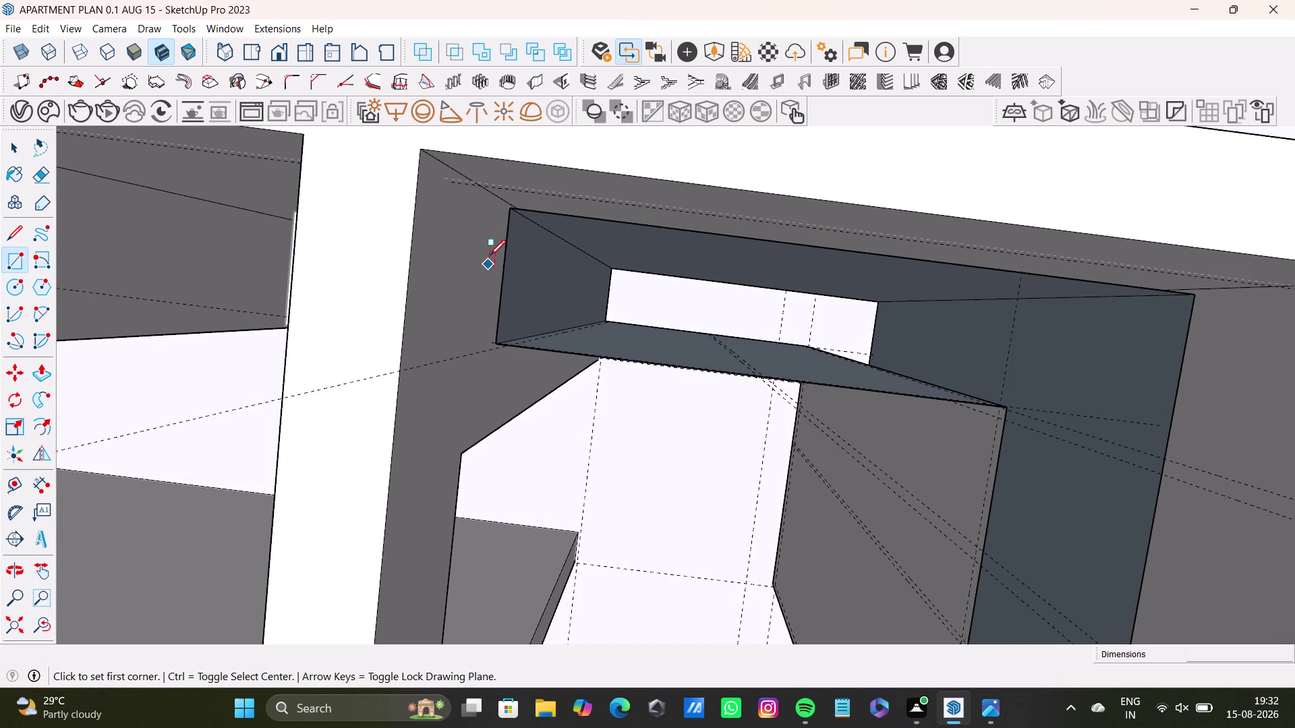
scroll(up, 3)
click(521, 198)
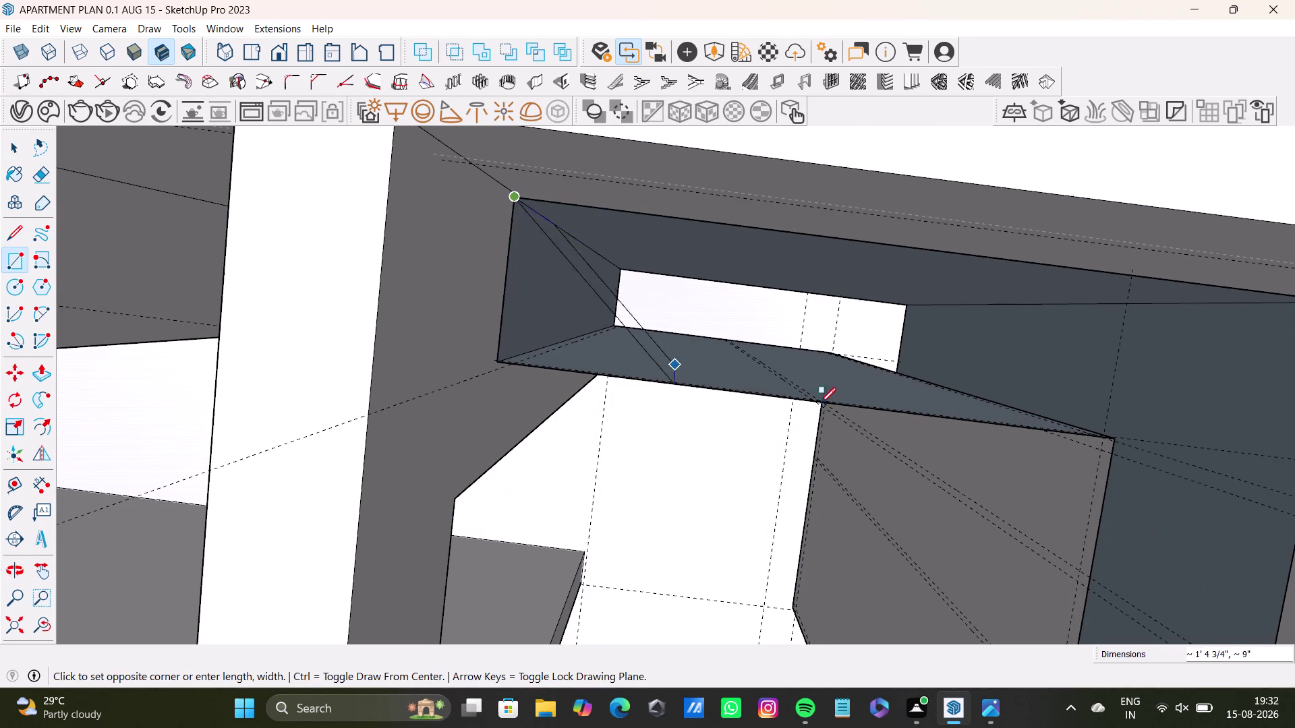
scroll(down, 3)
scroll(down, 3)
middle_drag(1035, 393, 721, 367)
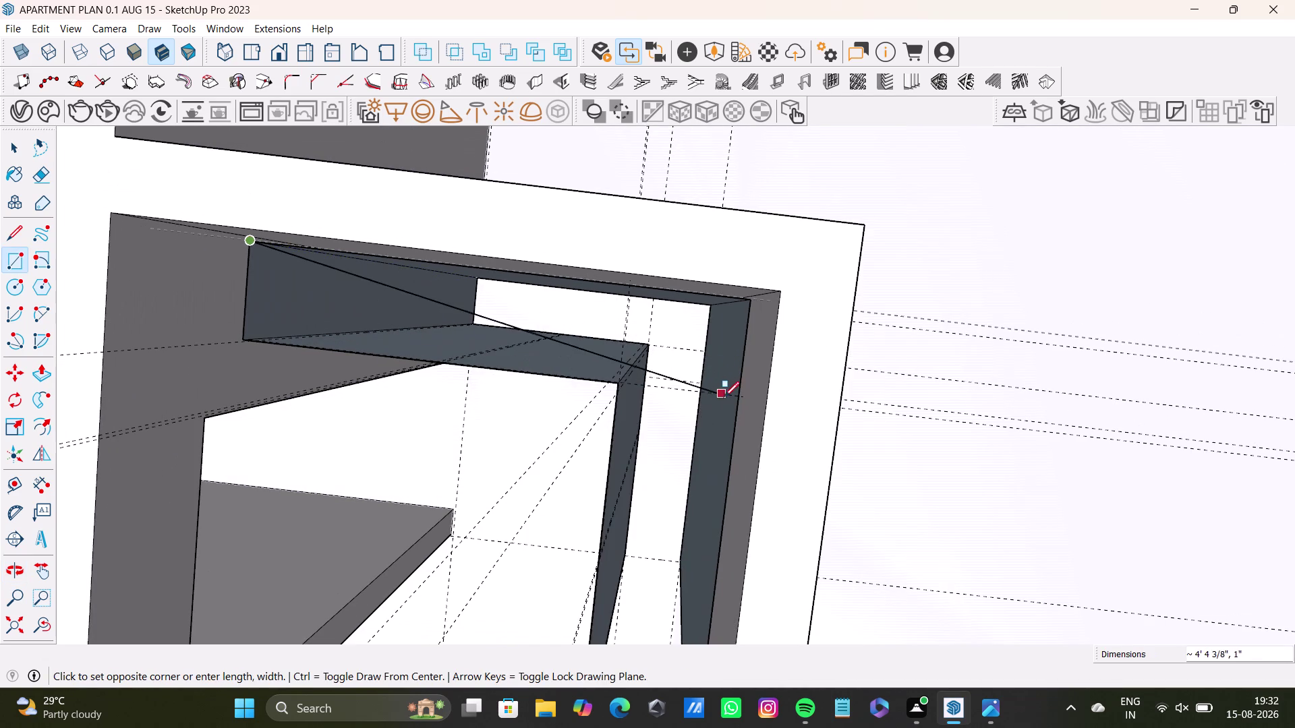
key(Right)
key(Left)
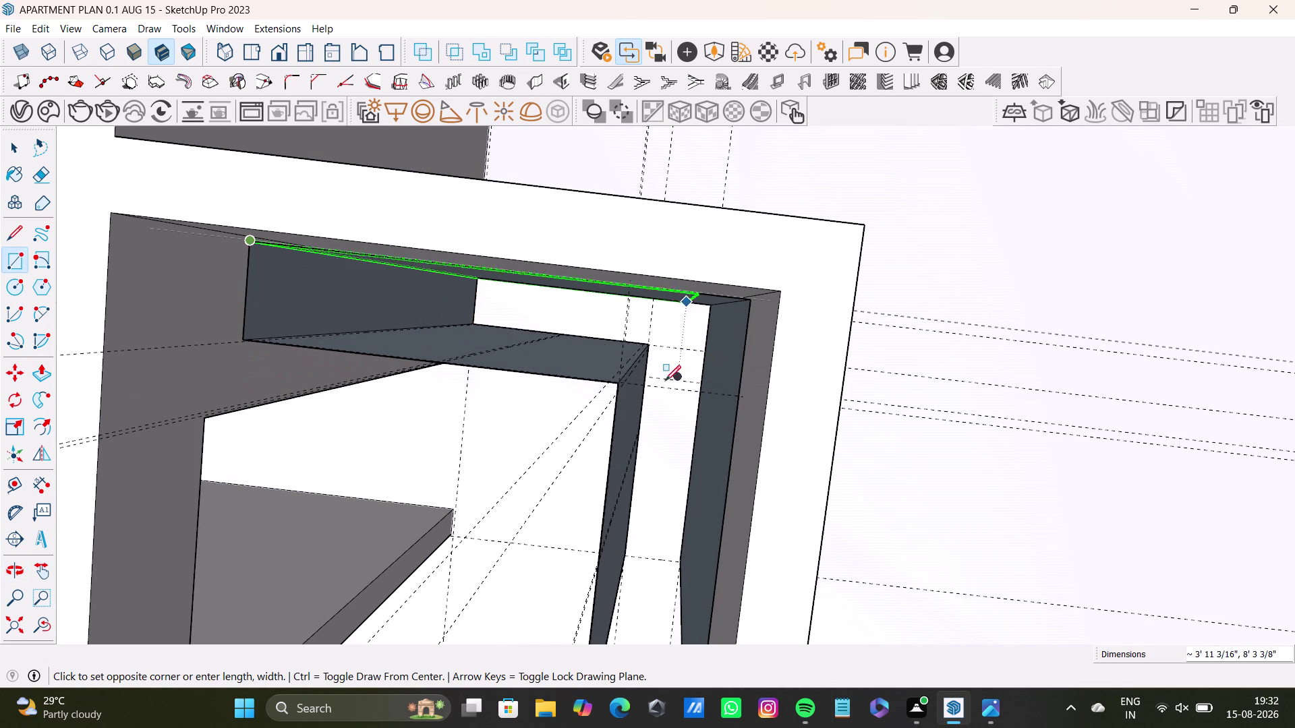
key(Up)
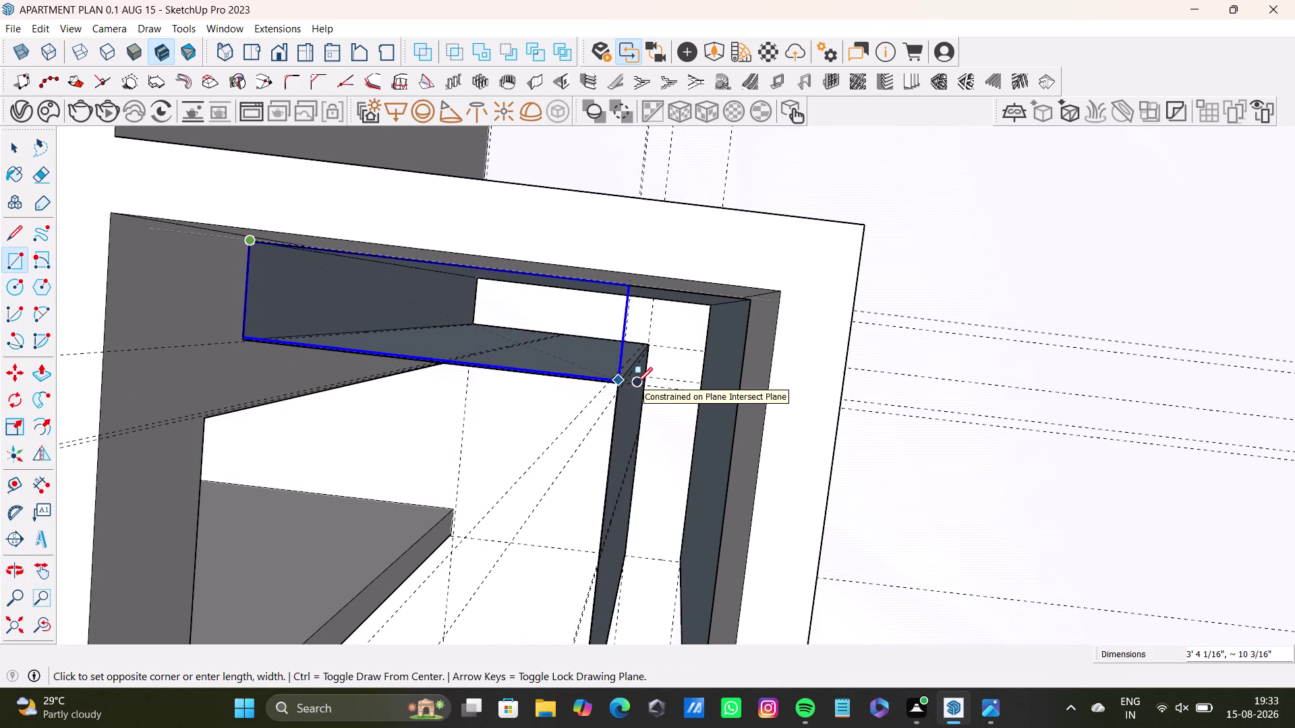
click(637, 383)
Draw a second rectangle across the opening's top face.
middle_drag(634, 394, 793, 353)
middle_drag(648, 363, 888, 235)
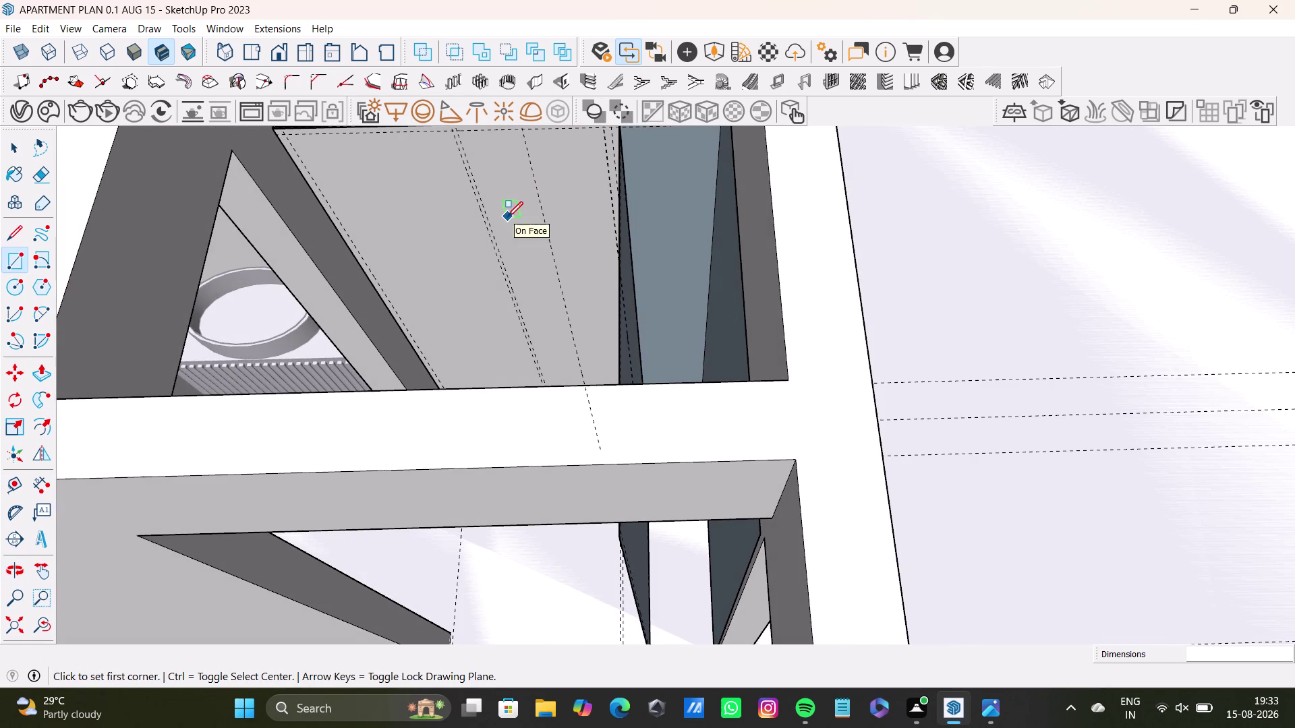
middle_drag(503, 238, 526, 383)
scroll(up, 3)
middle_drag(567, 294, 557, 191)
key(ctrl+z)
scroll(down, 3)
middle_drag(505, 290, 659, 339)
scroll(up, 3)
click(279, 236)
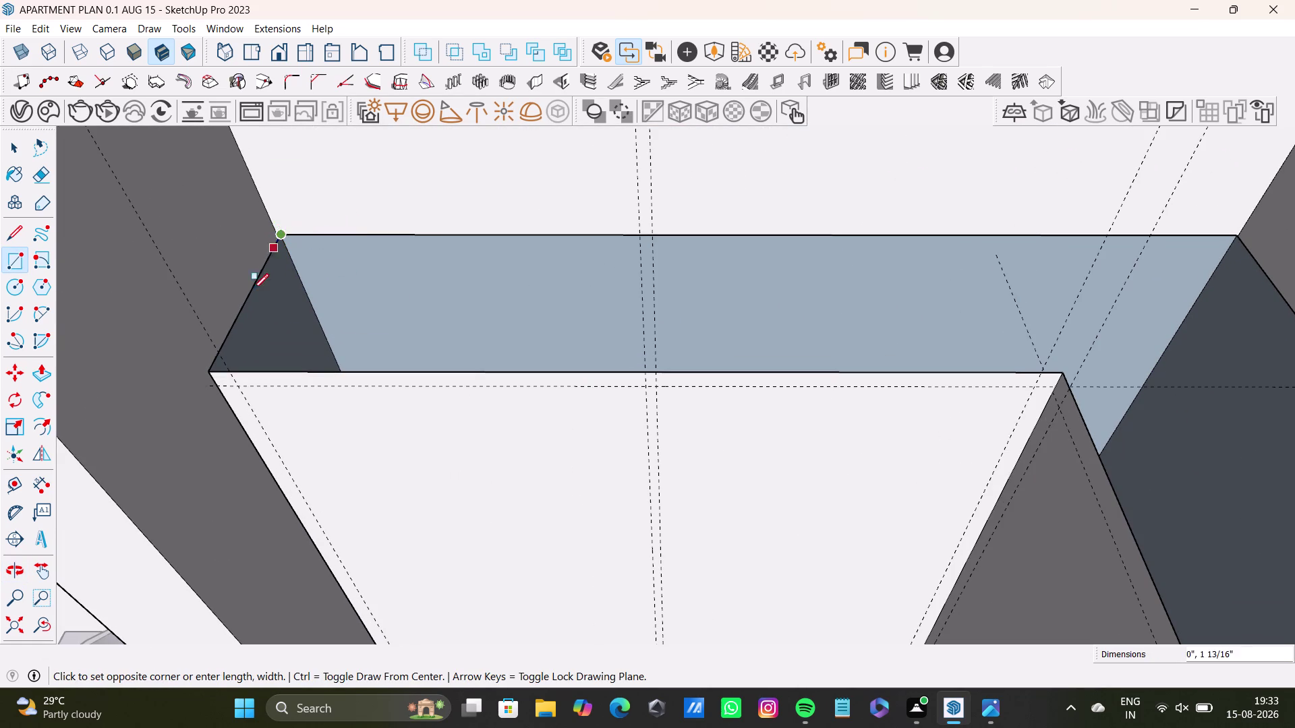
click(1060, 375)
Orbit around the recess corner and along the wall panels to the dark recess face.
middle_drag(967, 427, 943, 491)
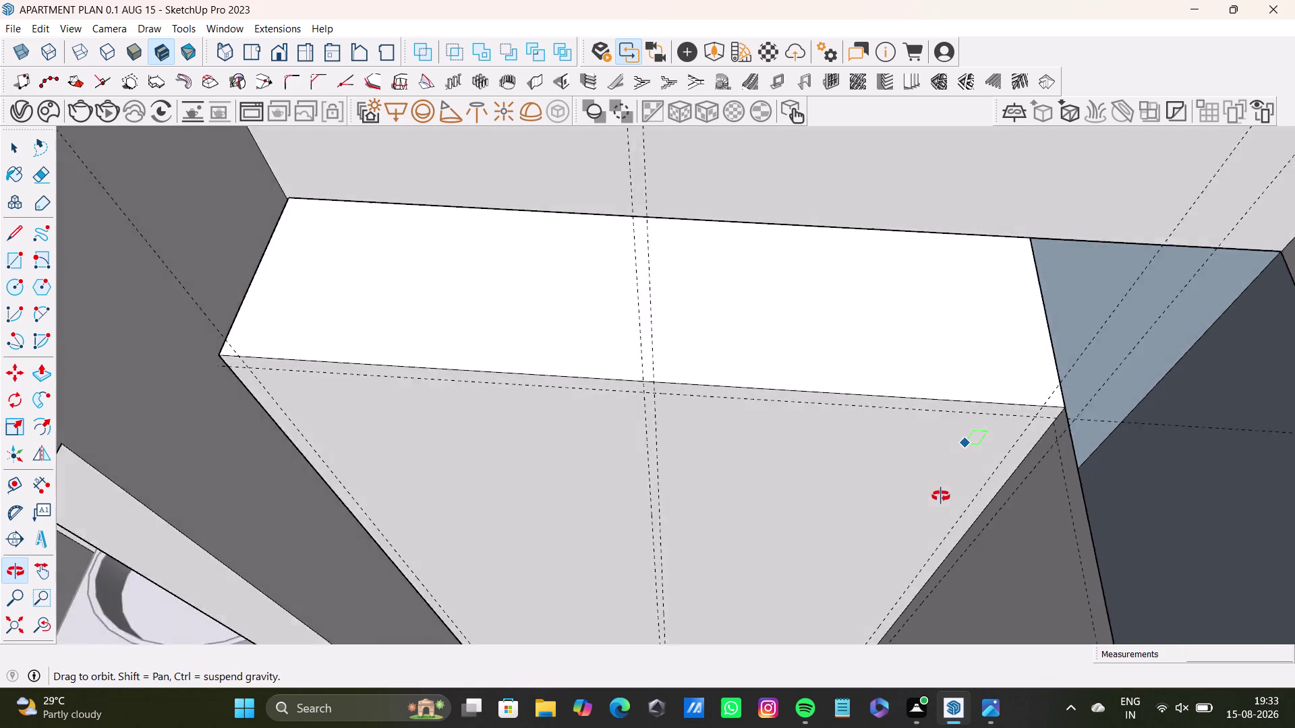
middle_drag(943, 491, 1125, 552)
middle_drag(822, 317, 463, 529)
middle_drag(463, 535, 758, 545)
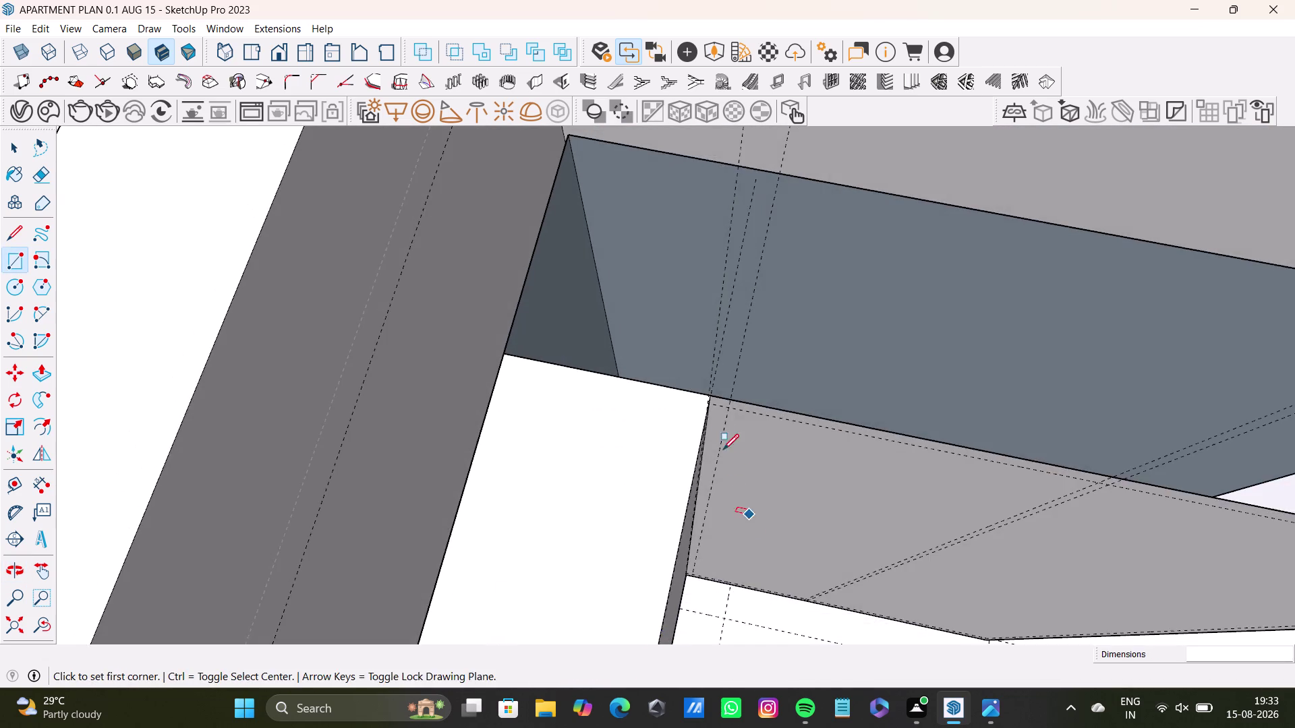
middle_drag(714, 432, 635, 557)
middle_drag(634, 558, 688, 528)
middle_drag(683, 527, 671, 486)
middle_drag(684, 493, 653, 530)
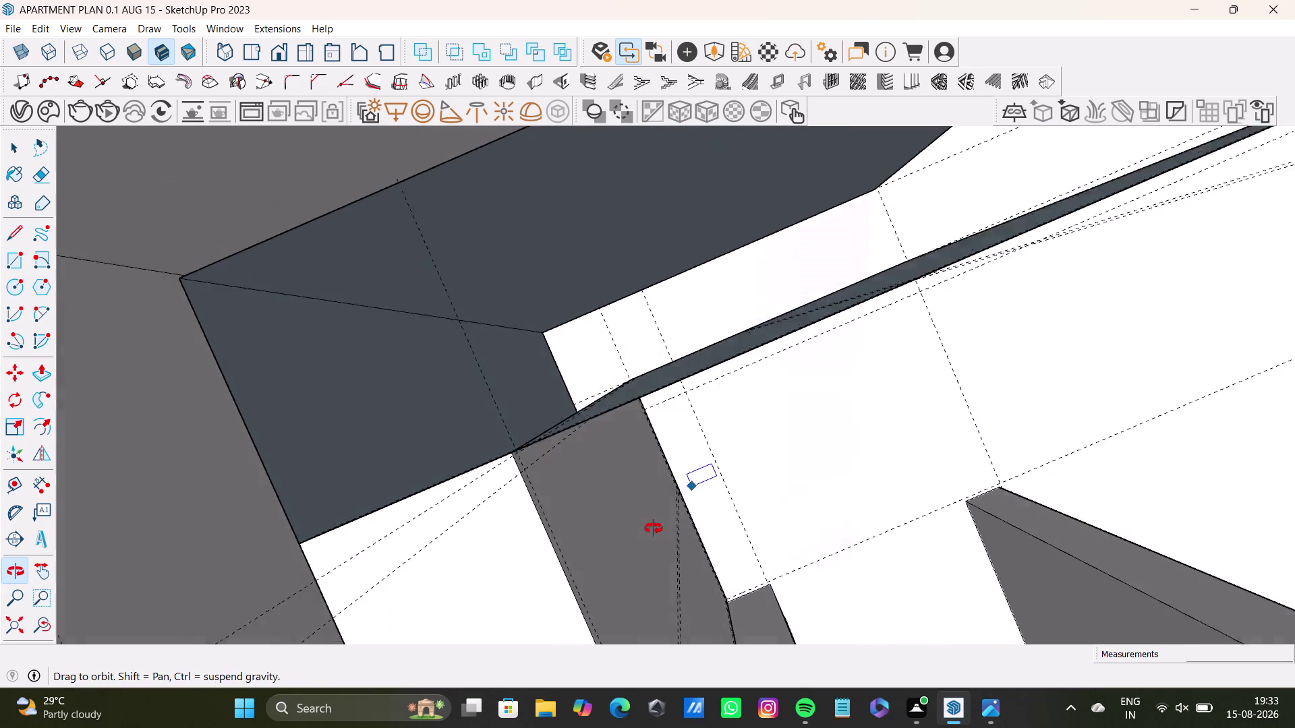
middle_drag(654, 530, 654, 527)
middle_drag(783, 579, 680, 481)
middle_drag(817, 558, 427, 439)
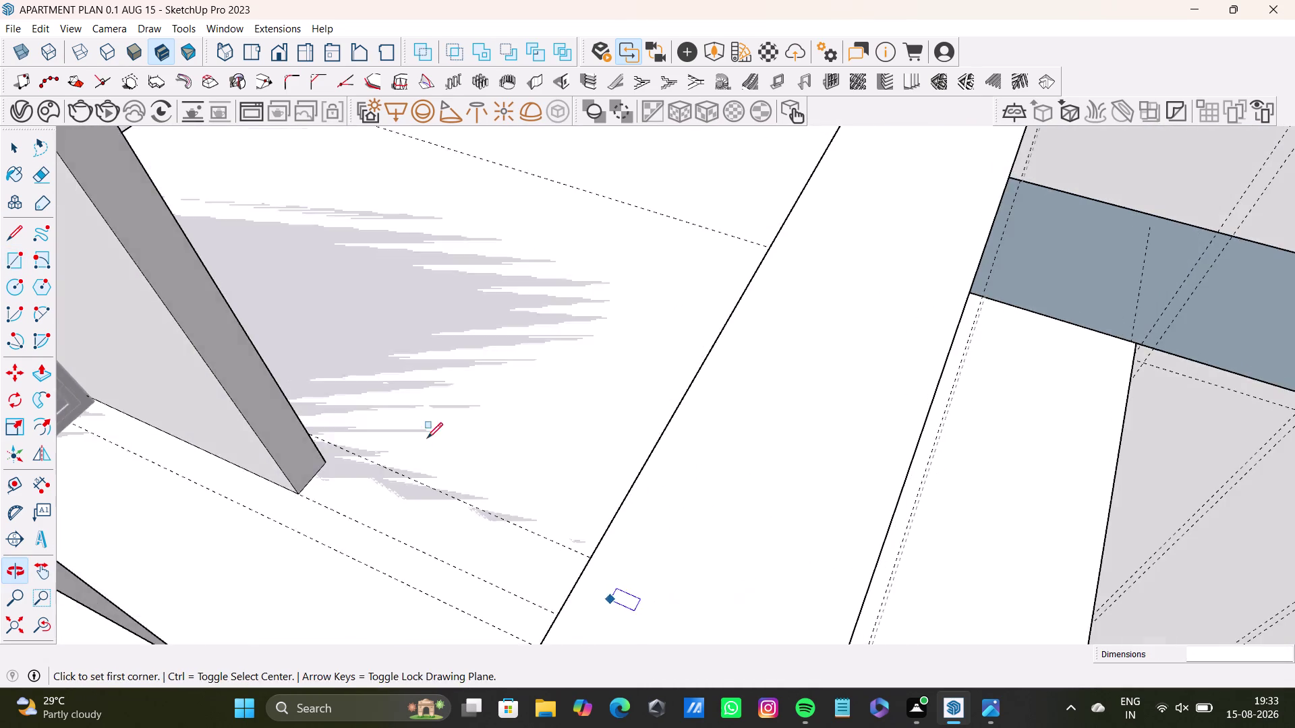
middle_drag(900, 423, 574, 314)
middle_drag(647, 356, 598, 539)
middle_drag(766, 248, 541, 498)
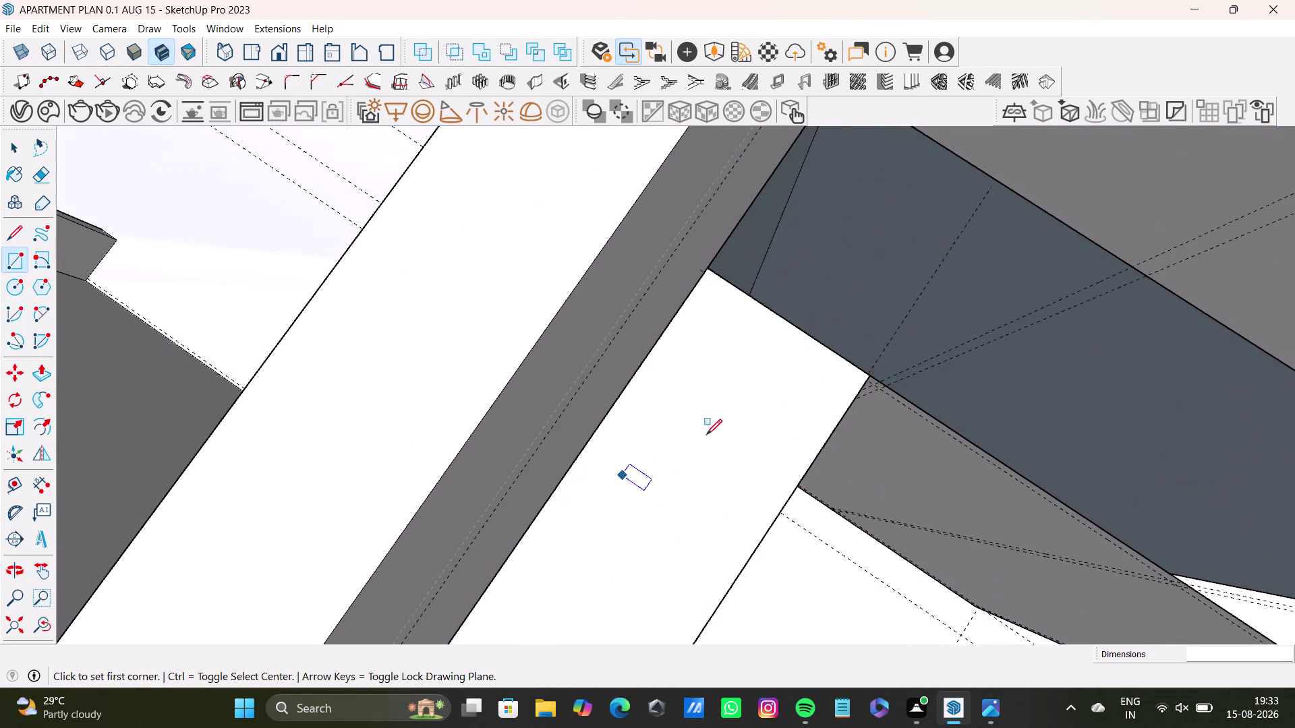
middle_drag(687, 284, 521, 340)
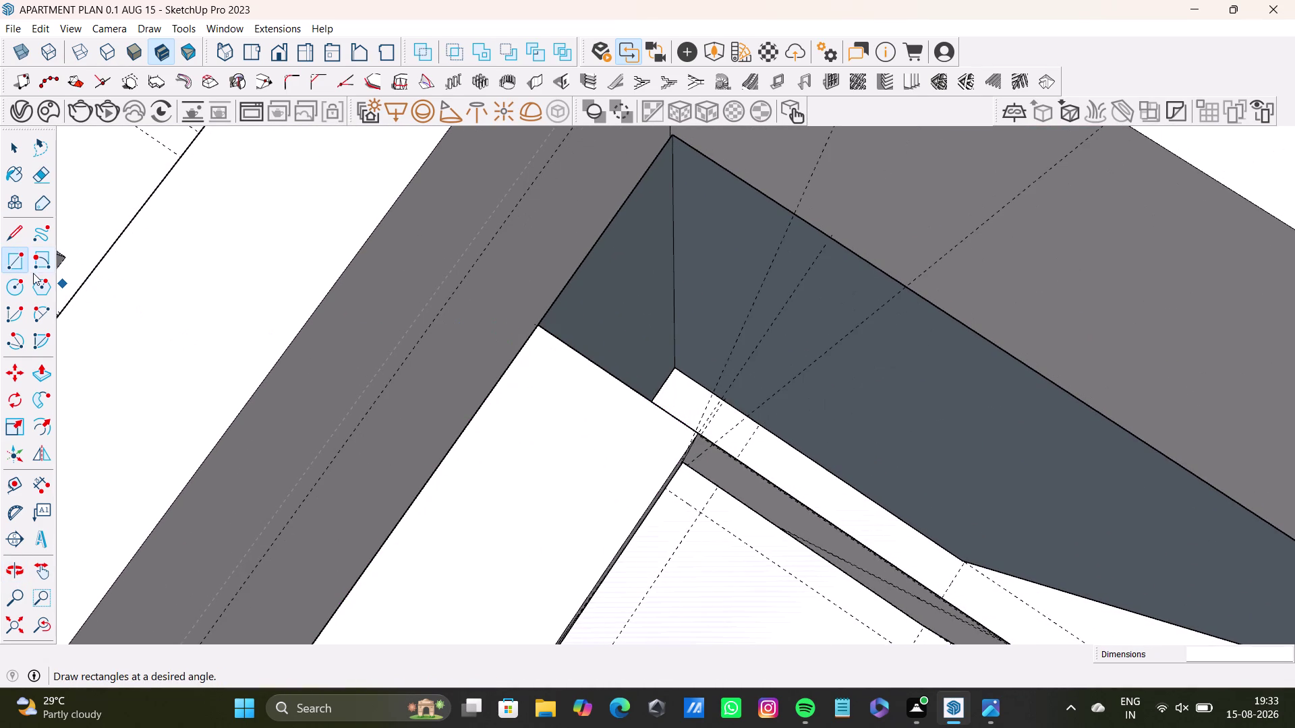
Draw a rectangle across the opening's lower face, locking the plane with the Up arrow.
click(18, 262)
scroll(up, 3)
drag(544, 317, 552, 312)
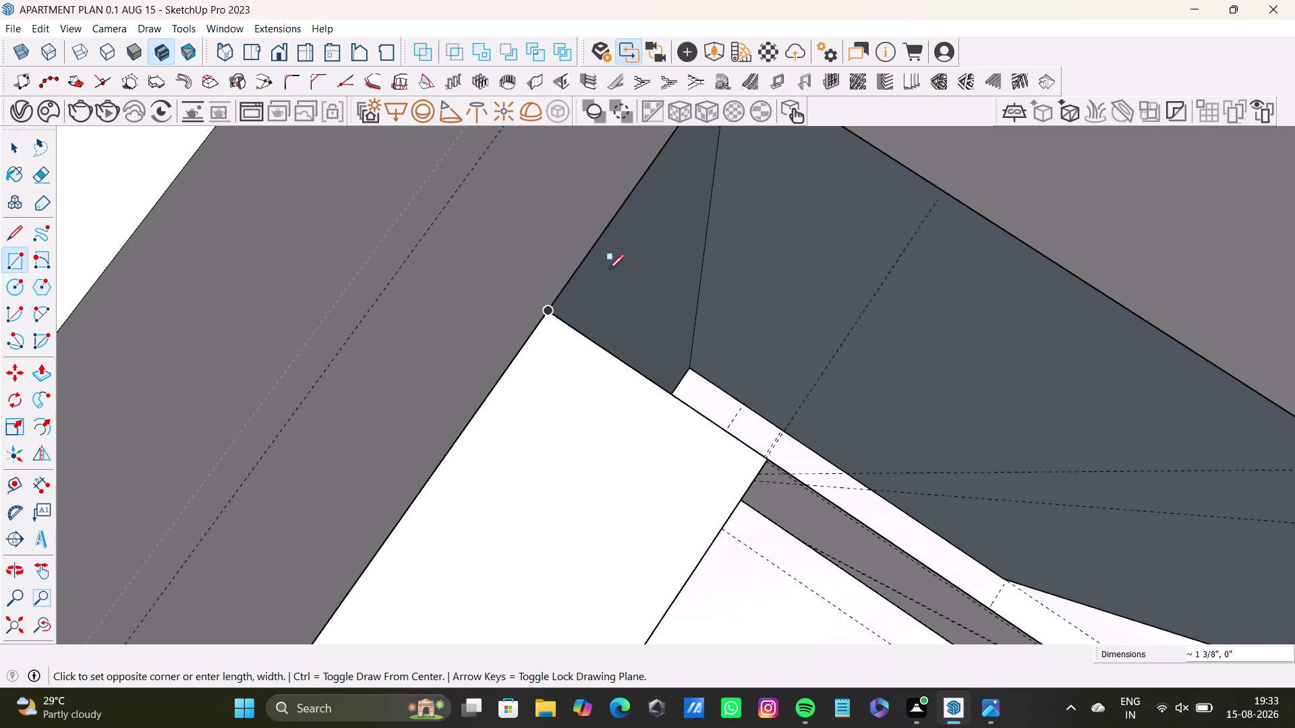
scroll(down, 3)
middle_drag(817, 322, 507, 241)
scroll(down, 3)
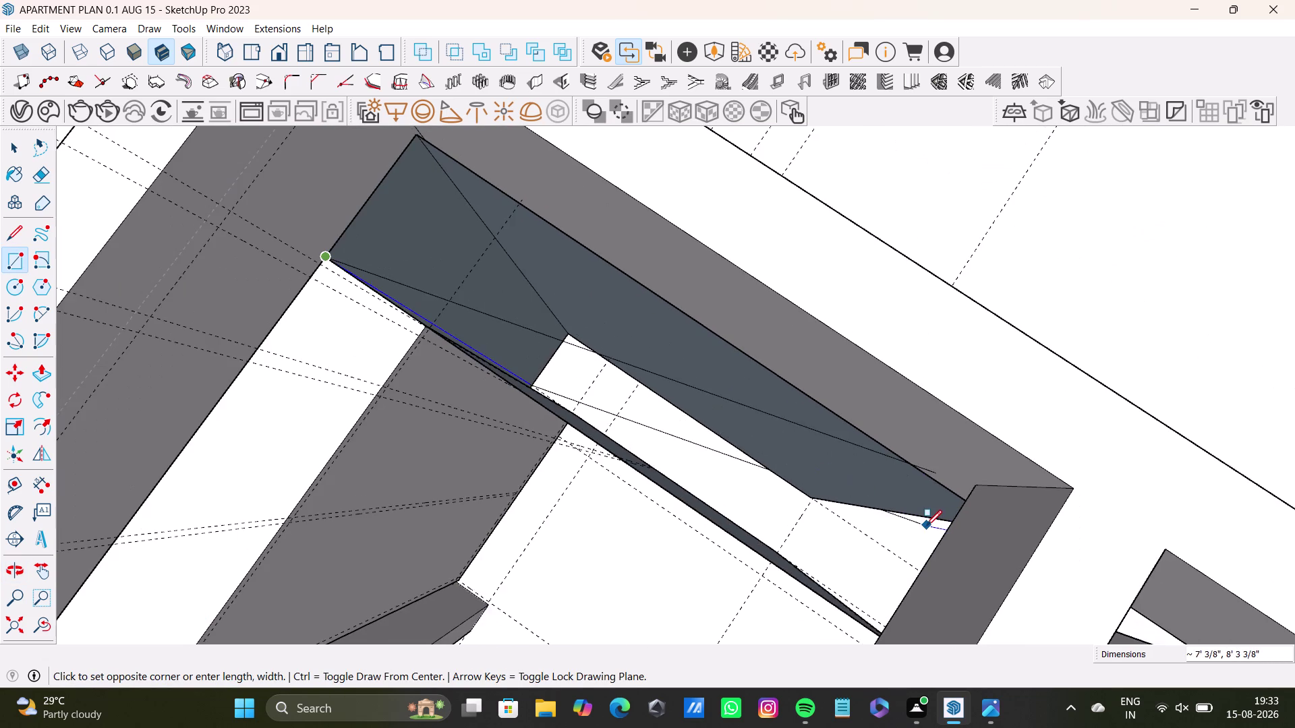
middle_drag(926, 526, 970, 409)
middle_drag(767, 342, 931, 432)
middle_drag(798, 340, 818, 295)
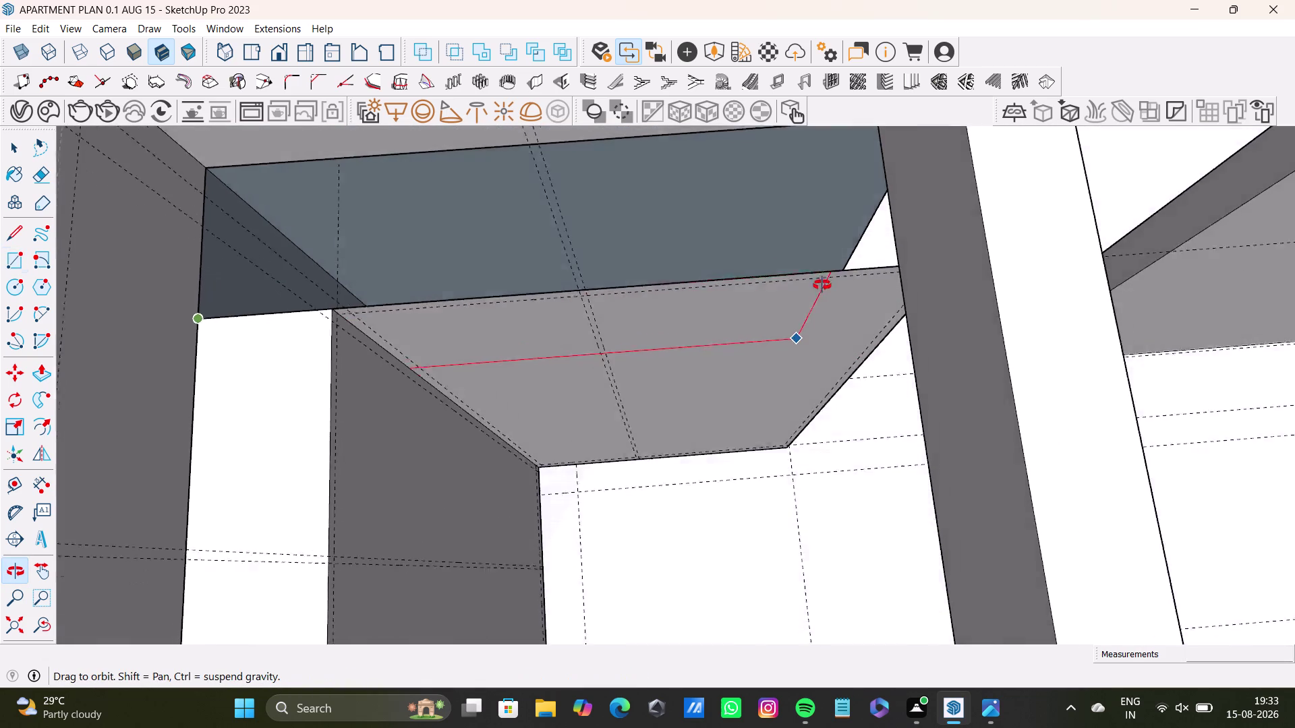
middle_drag(818, 295, 897, 320)
key(Up)
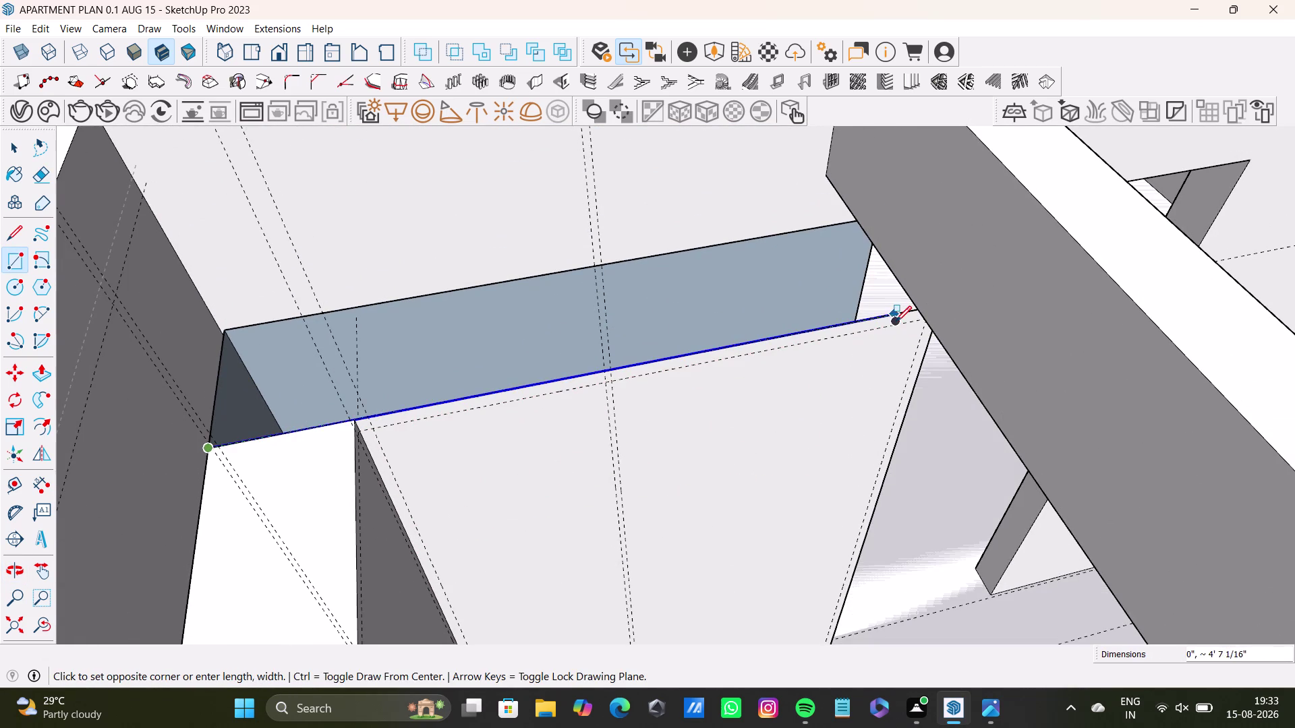
scroll(down, 3)
middle_drag(847, 284, 673, 284)
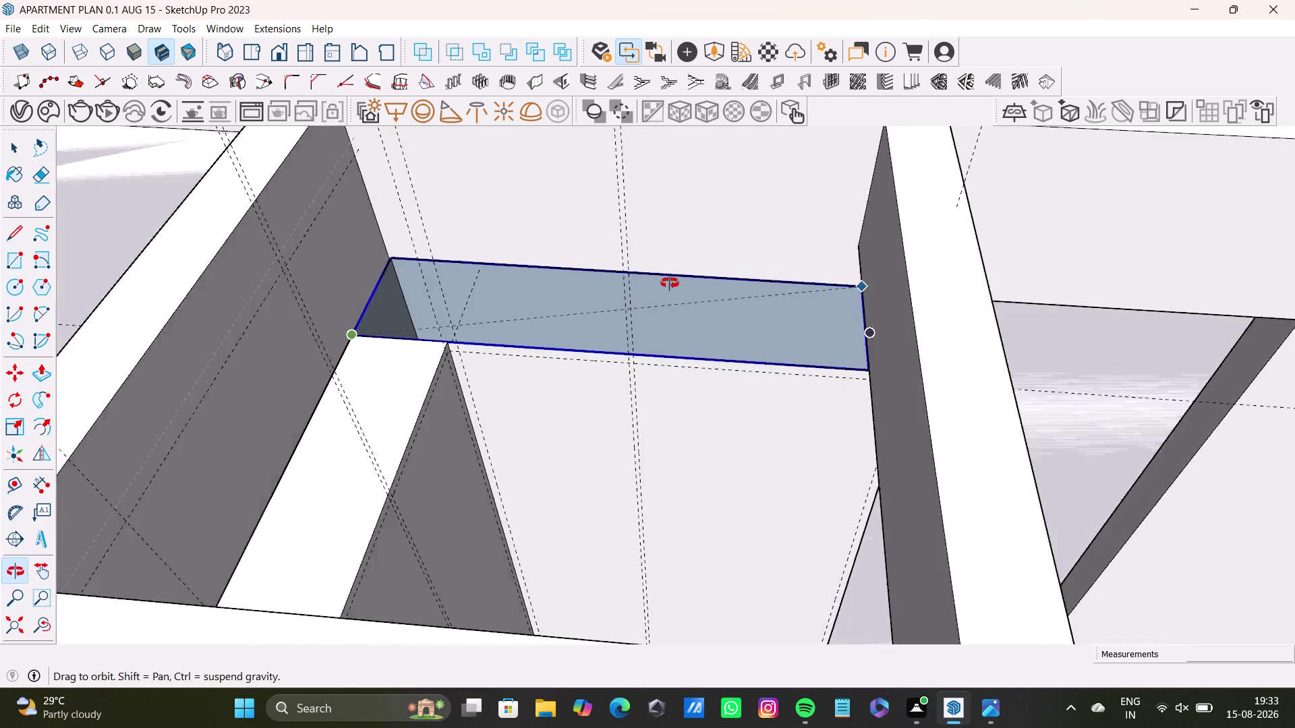
middle_drag(673, 284, 639, 277)
middle_drag(871, 349, 726, 289)
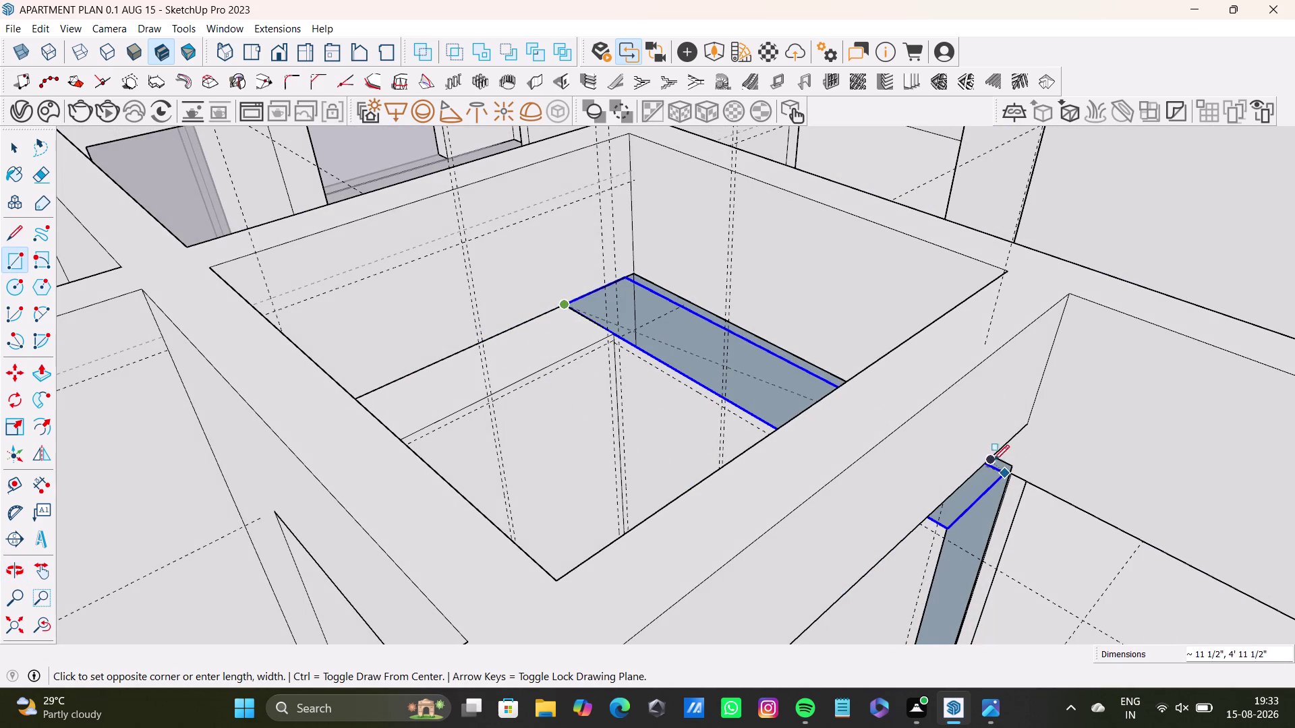
click(1014, 465)
Draw a tall rectangle down the narrow vertical strip face.
scroll(down, 3)
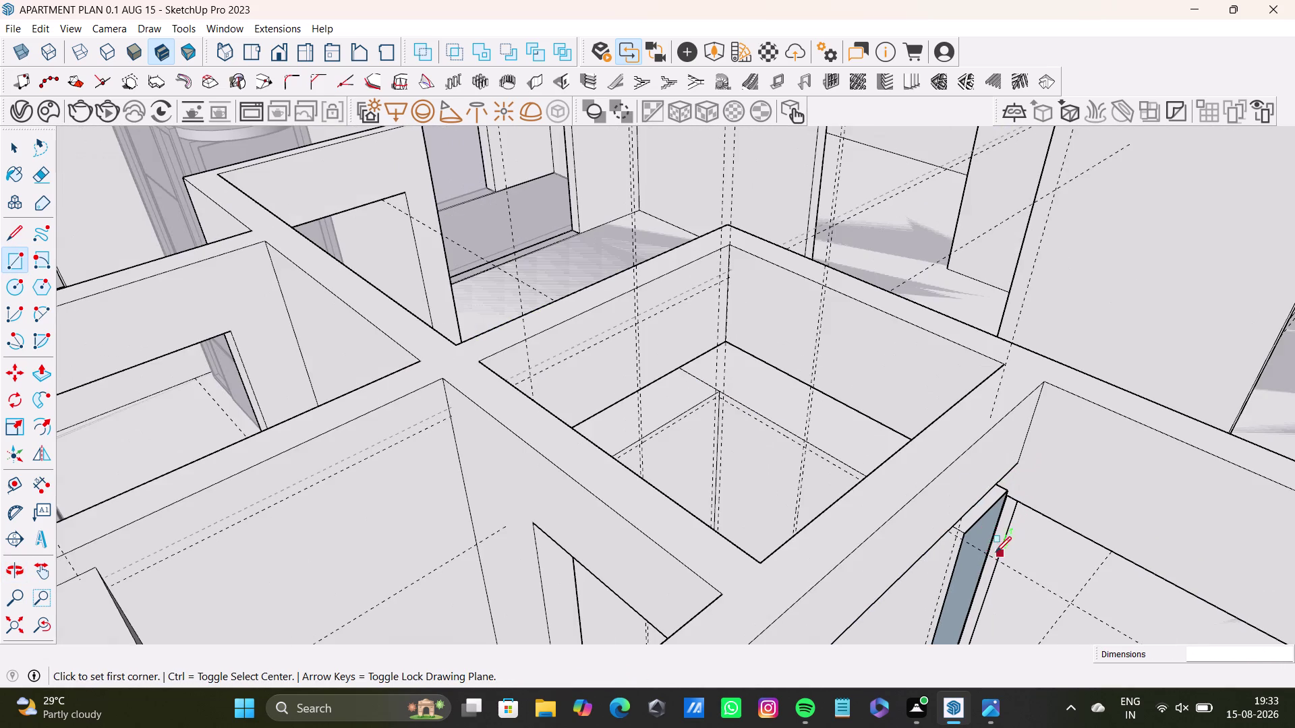
middle_drag(995, 552, 802, 373)
middle_drag(813, 429, 716, 346)
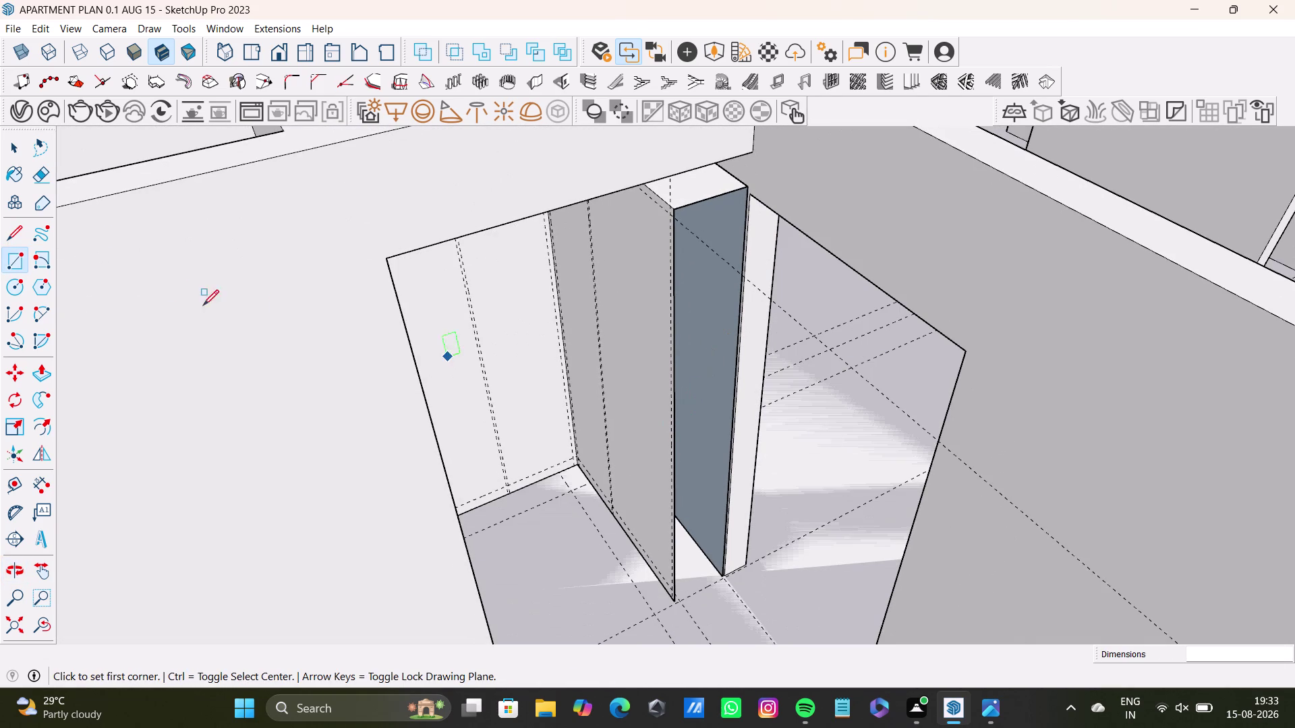
drag(12, 264, 25, 262)
scroll(up, 3)
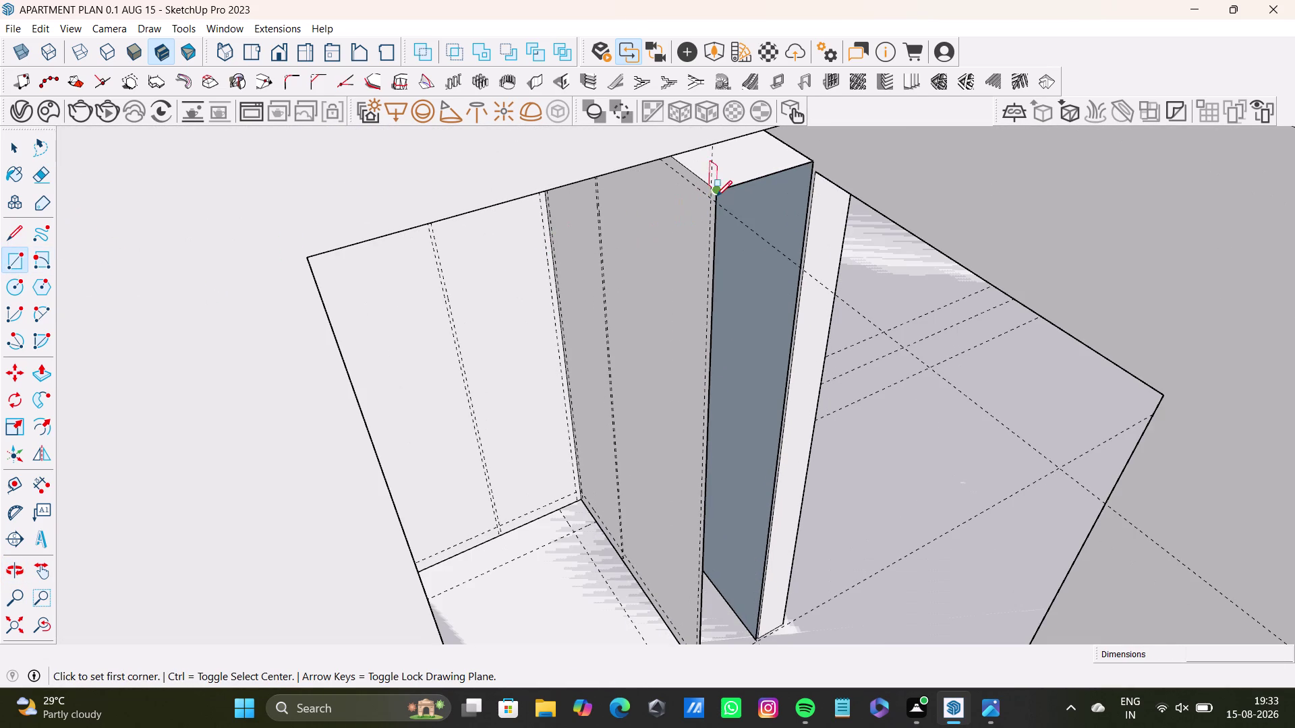
click(717, 194)
scroll(down, 3)
middle_drag(776, 418, 724, 313)
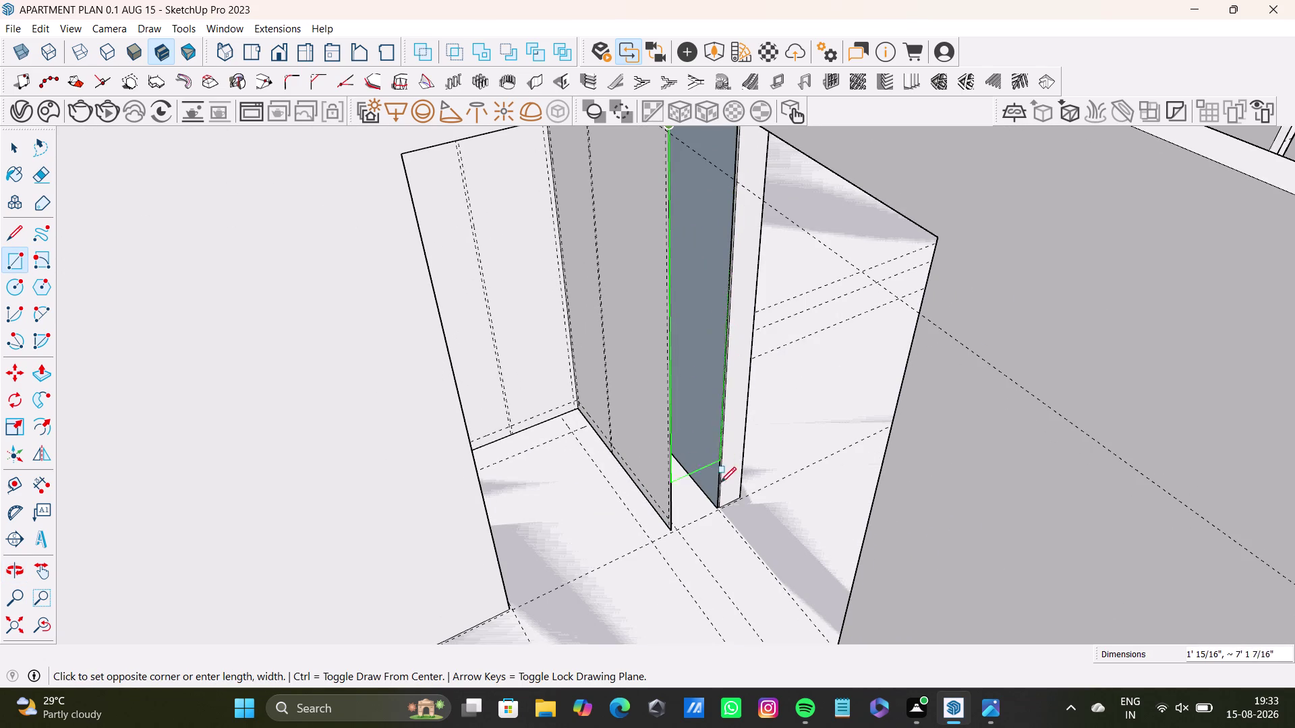
click(721, 505)
key(space)
Orbit back over the wall plan to inspect the recessed faces.
middle_drag(598, 482, 741, 500)
scroll(down, 3)
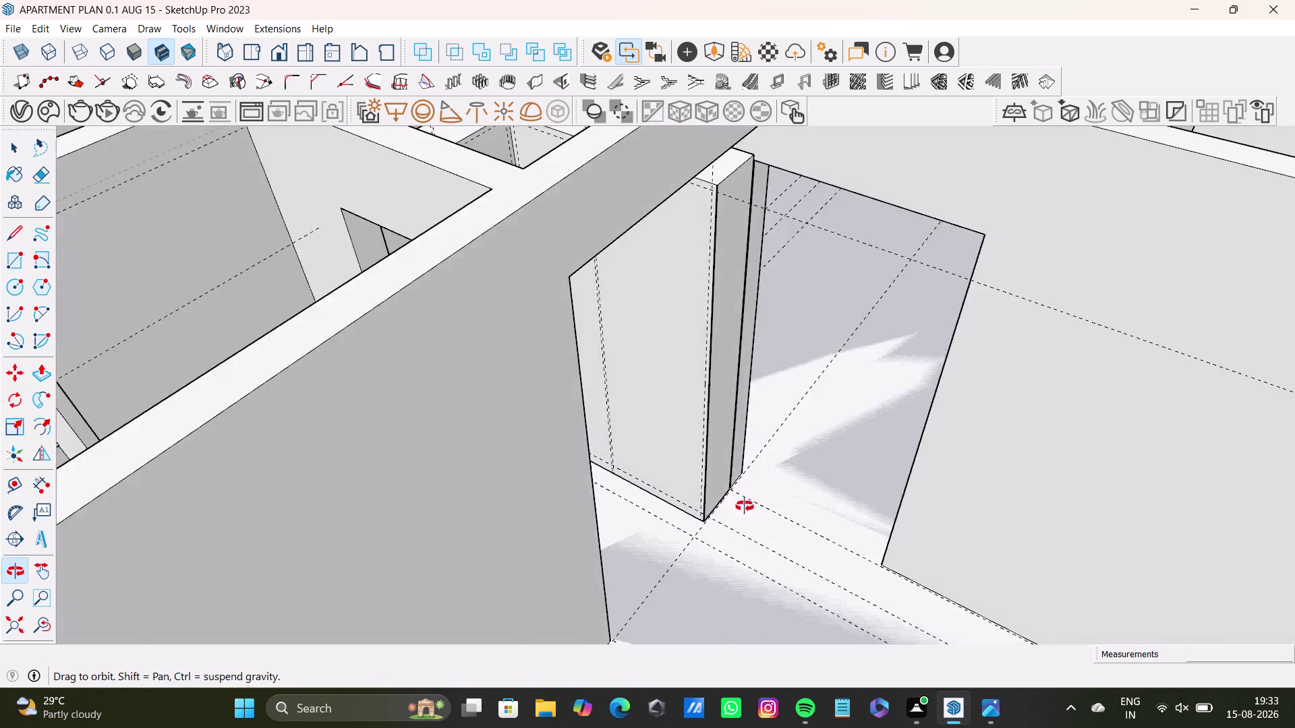
middle_drag(741, 500, 773, 614)
middle_drag(524, 402, 737, 474)
middle_drag(743, 472, 902, 547)
middle_drag(876, 454, 664, 491)
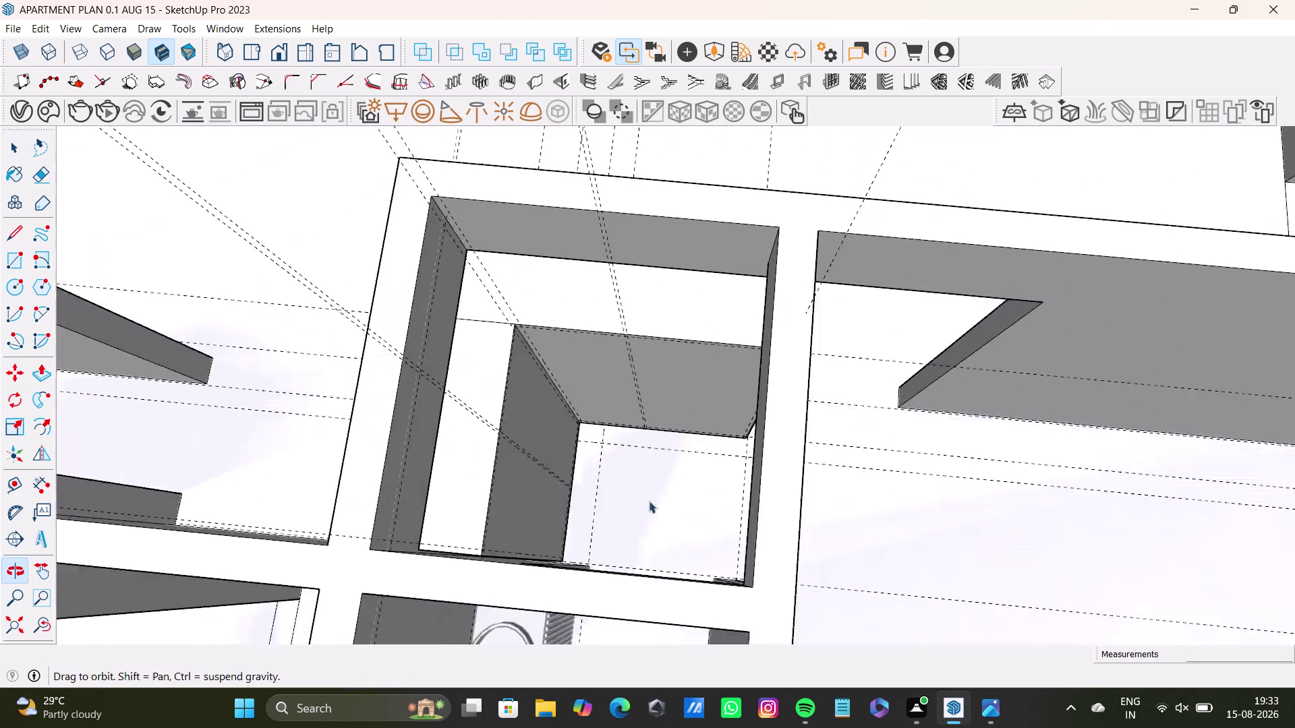
middle_drag(664, 491, 648, 501)
scroll(up, 3)
scroll(up, 3)
middle_drag(630, 412, 731, 291)
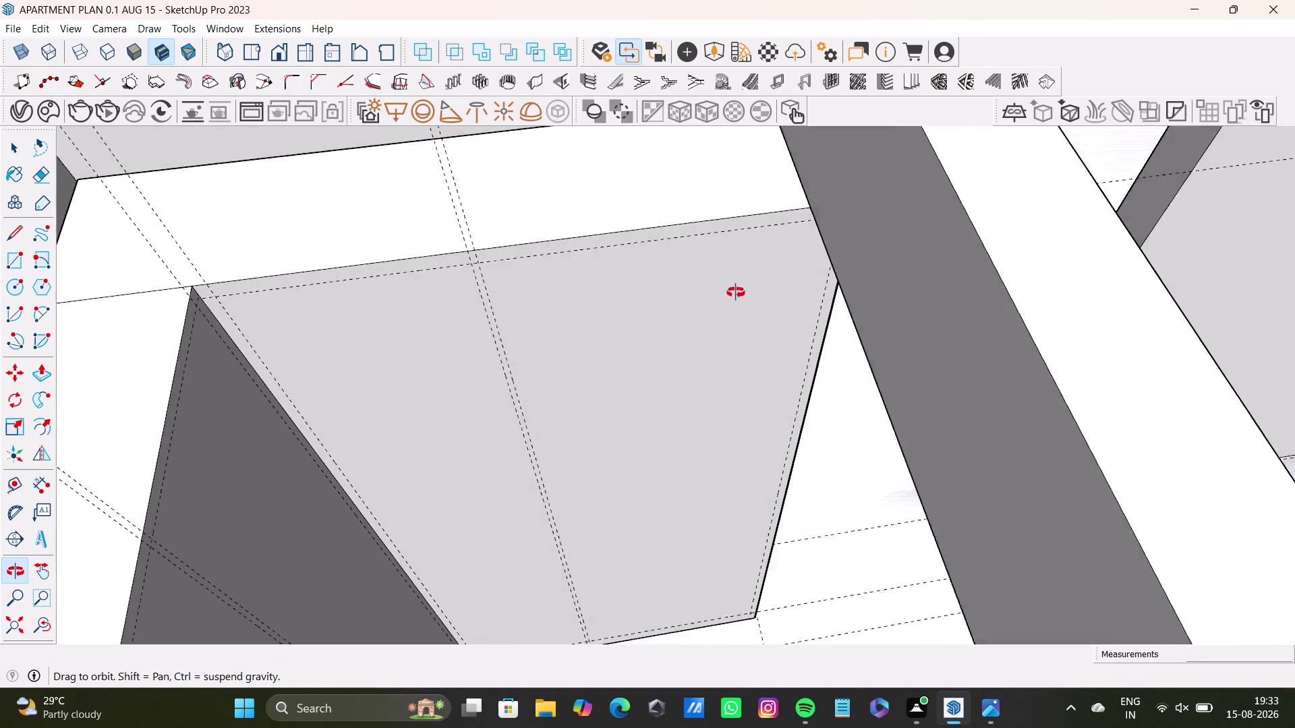
middle_drag(730, 291, 729, 328)
Offset a new guide 0.5" from the panel's upper horizontal guide.
click(14, 485)
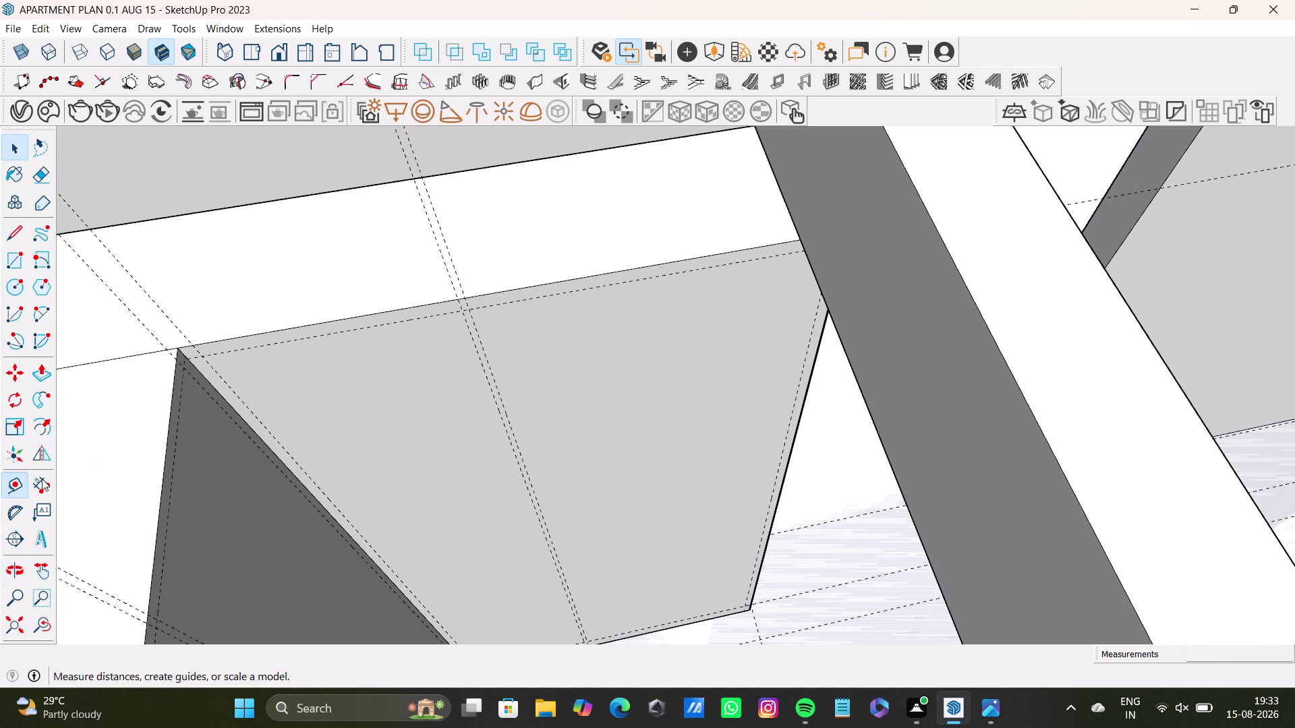
scroll(up, 3)
click(580, 287)
middle_drag(632, 524, 609, 413)
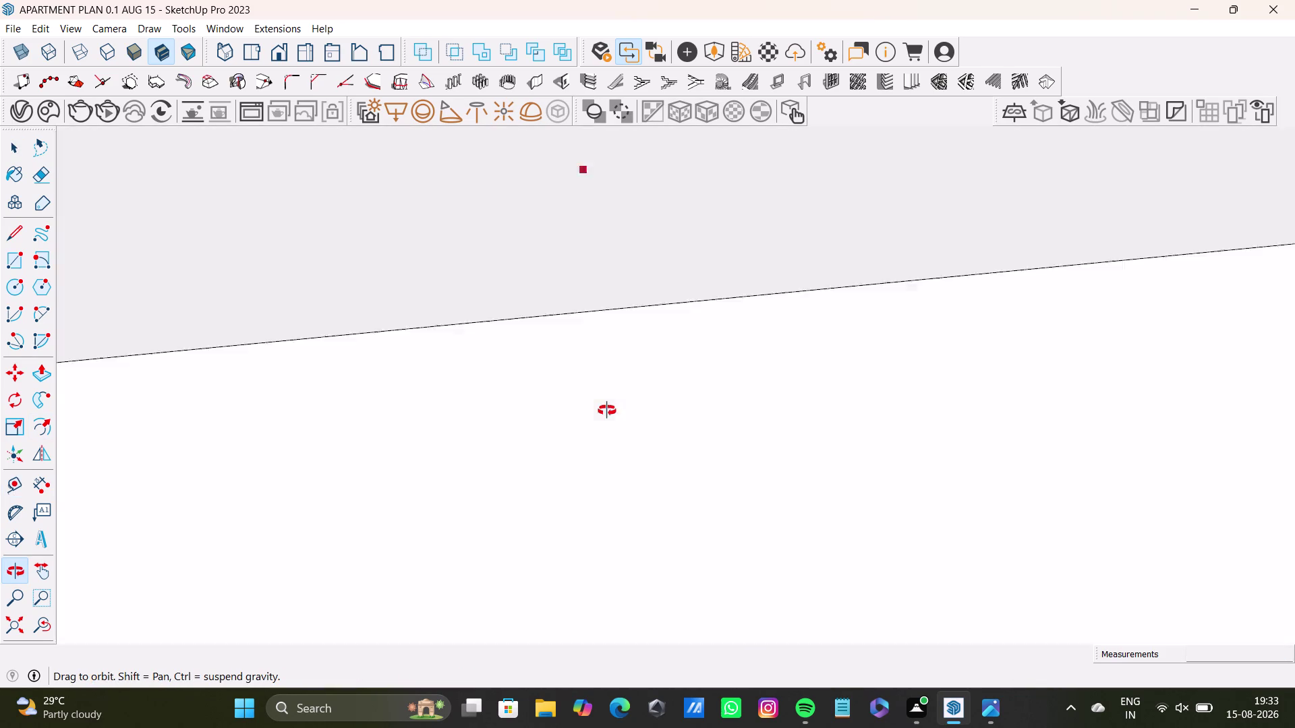
middle_drag(609, 413, 592, 272)
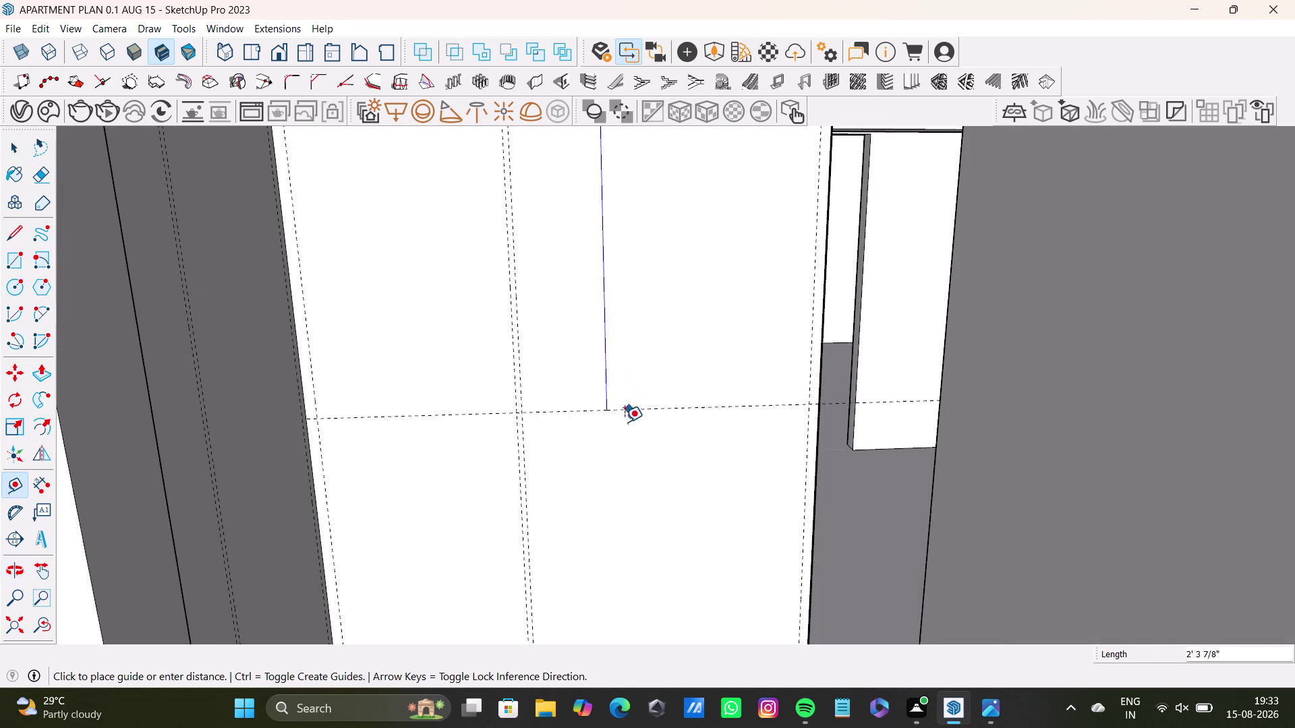
scroll(down, 3)
middle_drag(624, 422, 635, 349)
scroll(down, 3)
middle_drag(650, 432, 648, 321)
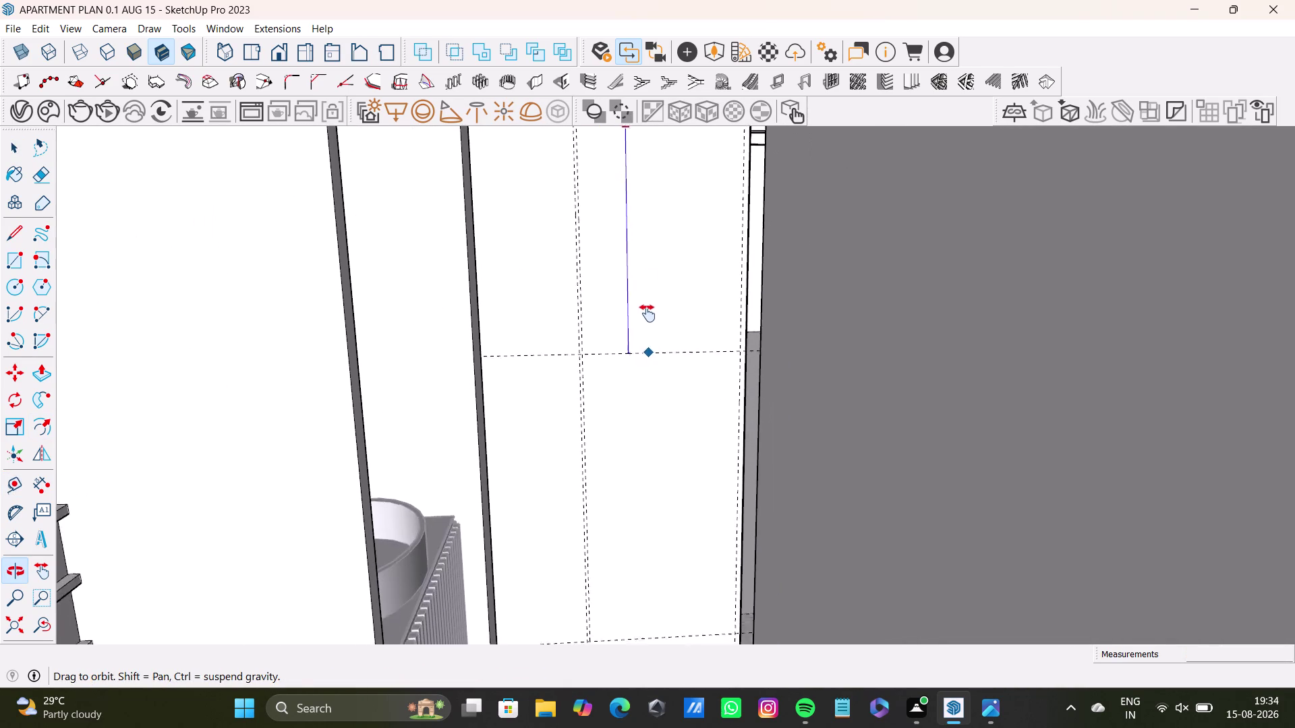
middle_drag(648, 322, 642, 274)
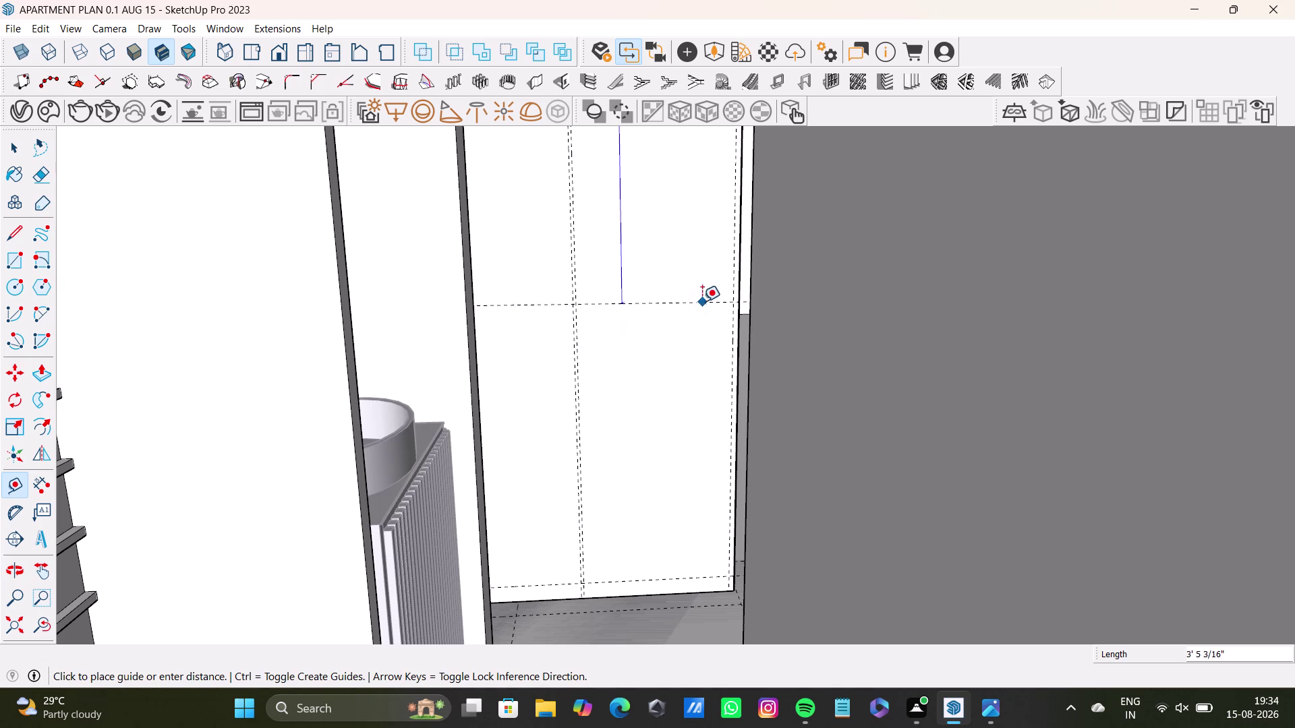
click(708, 287)
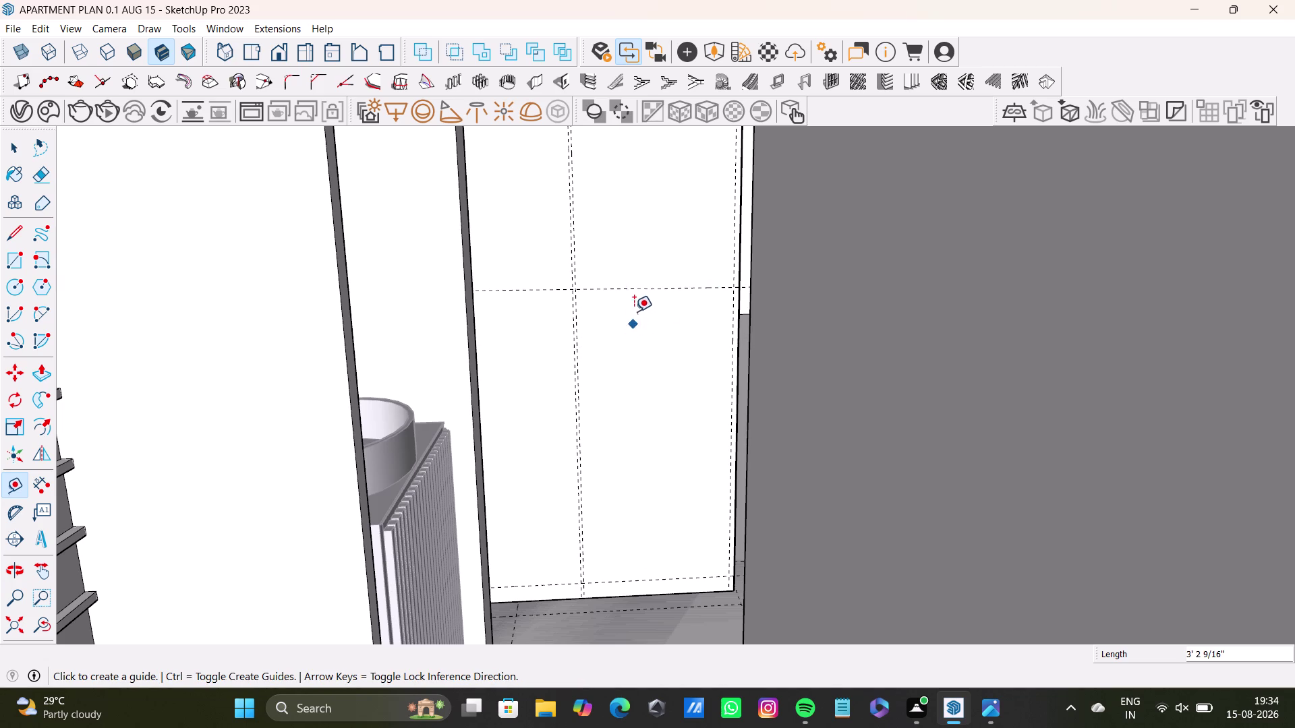
scroll(up, 3)
click(654, 286)
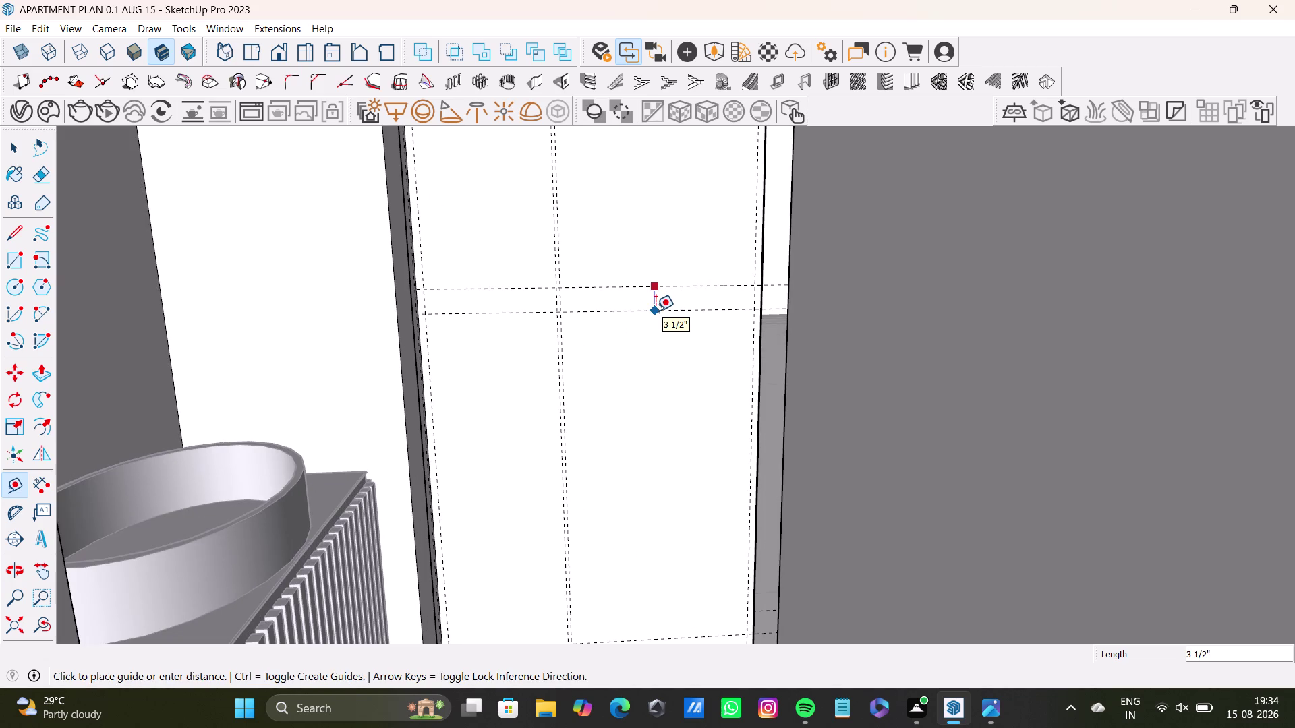
text(0.)
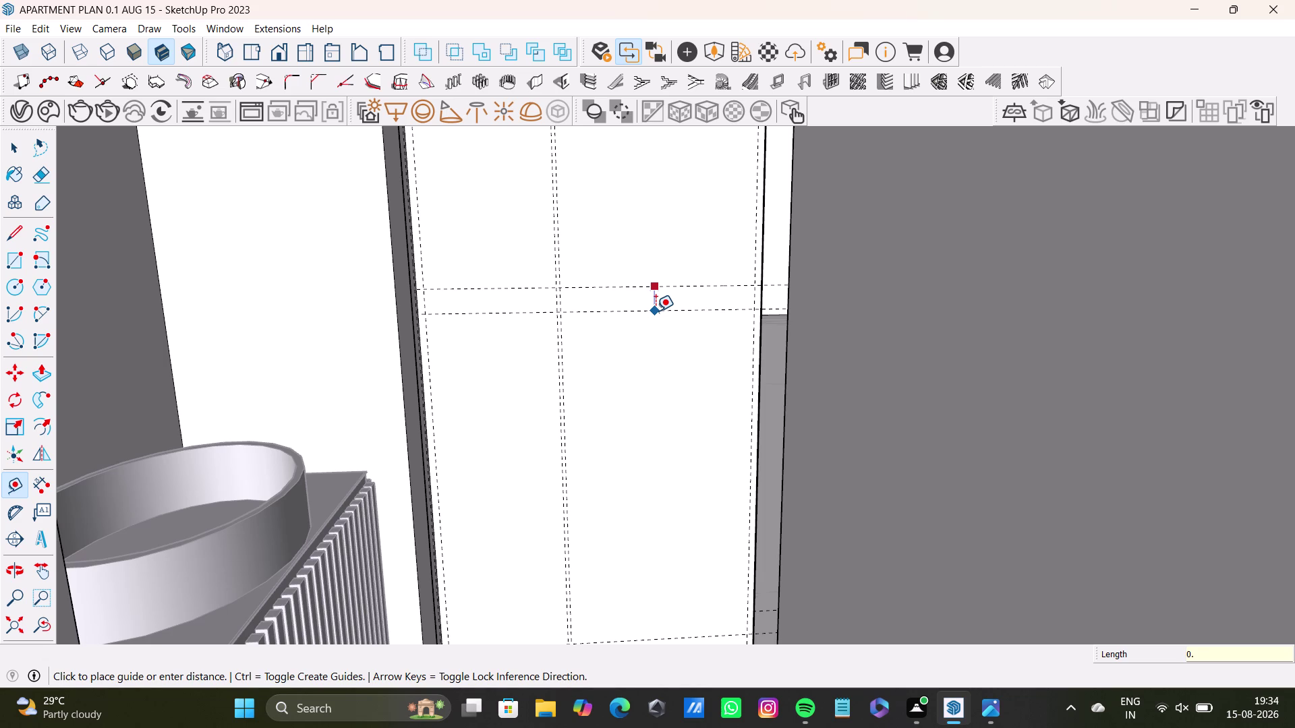
key(5)
key(shift+quotedbl)
key(Return)
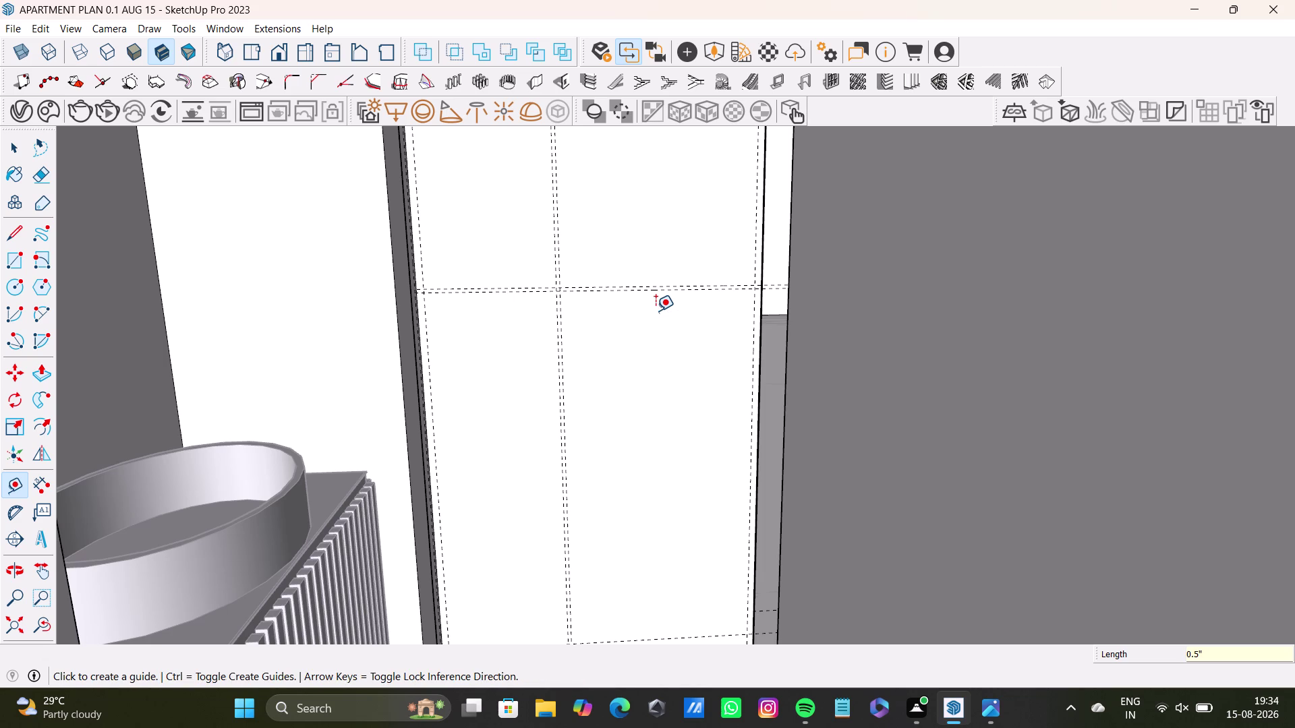
Delete the guide near the bottom of the panel.
scroll(down, 3)
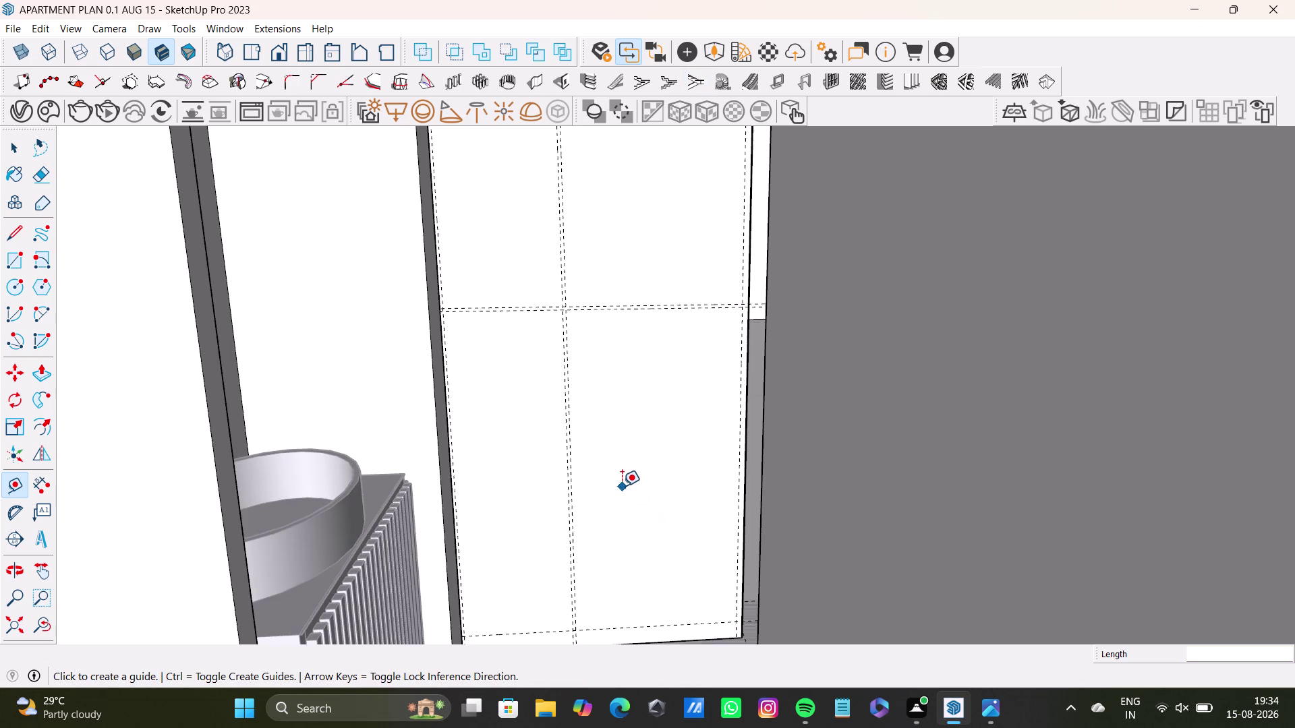
middle_drag(622, 486, 612, 438)
scroll(up, 3)
key(space)
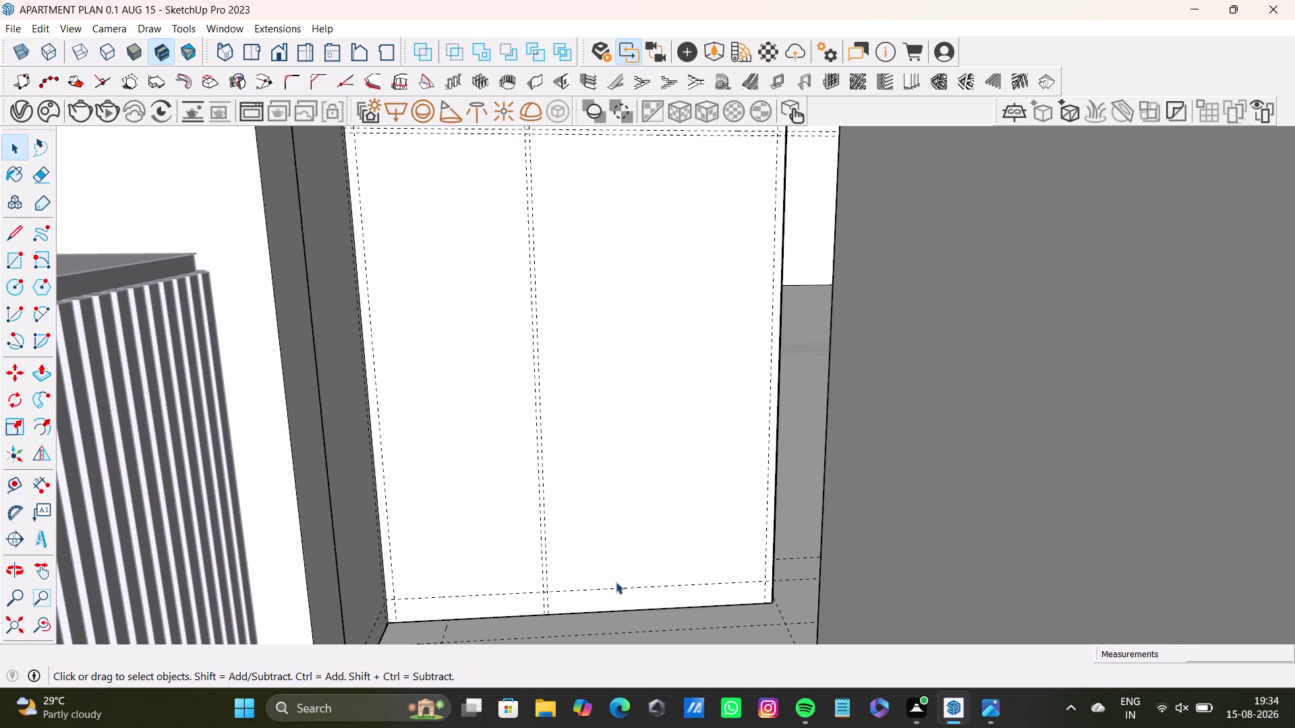
click(619, 589)
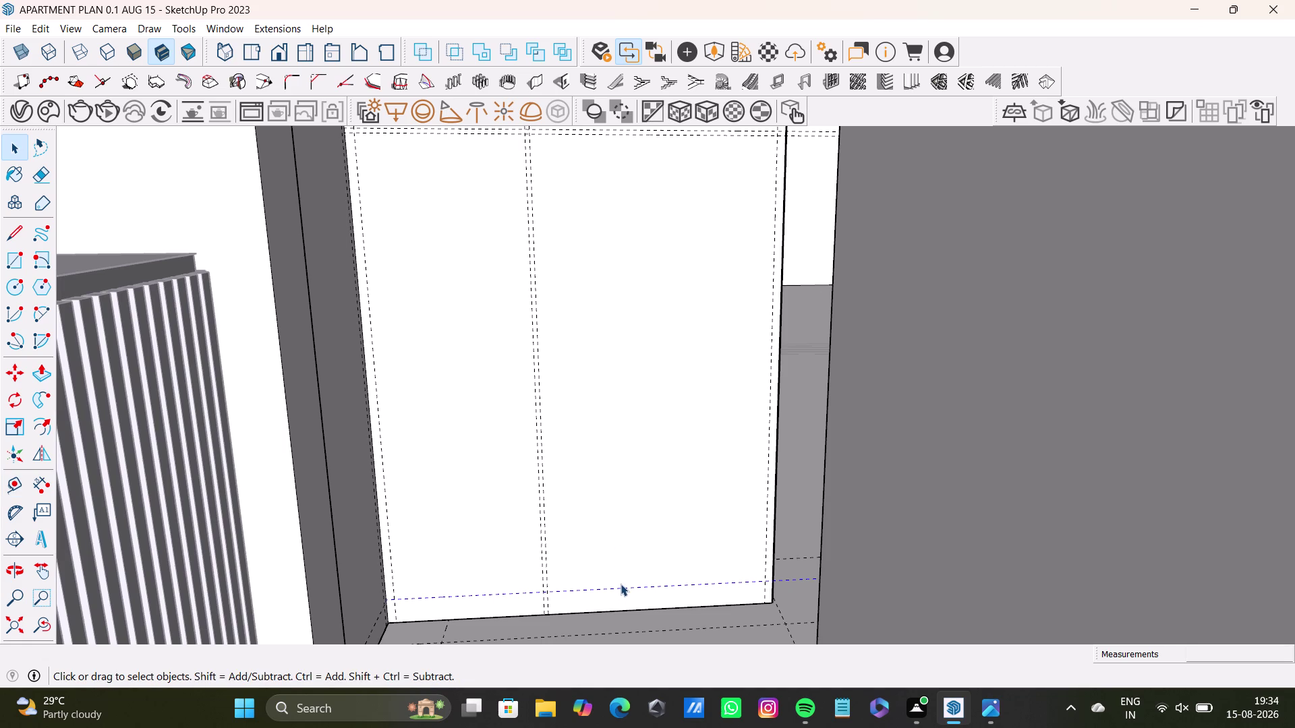
key(Delete)
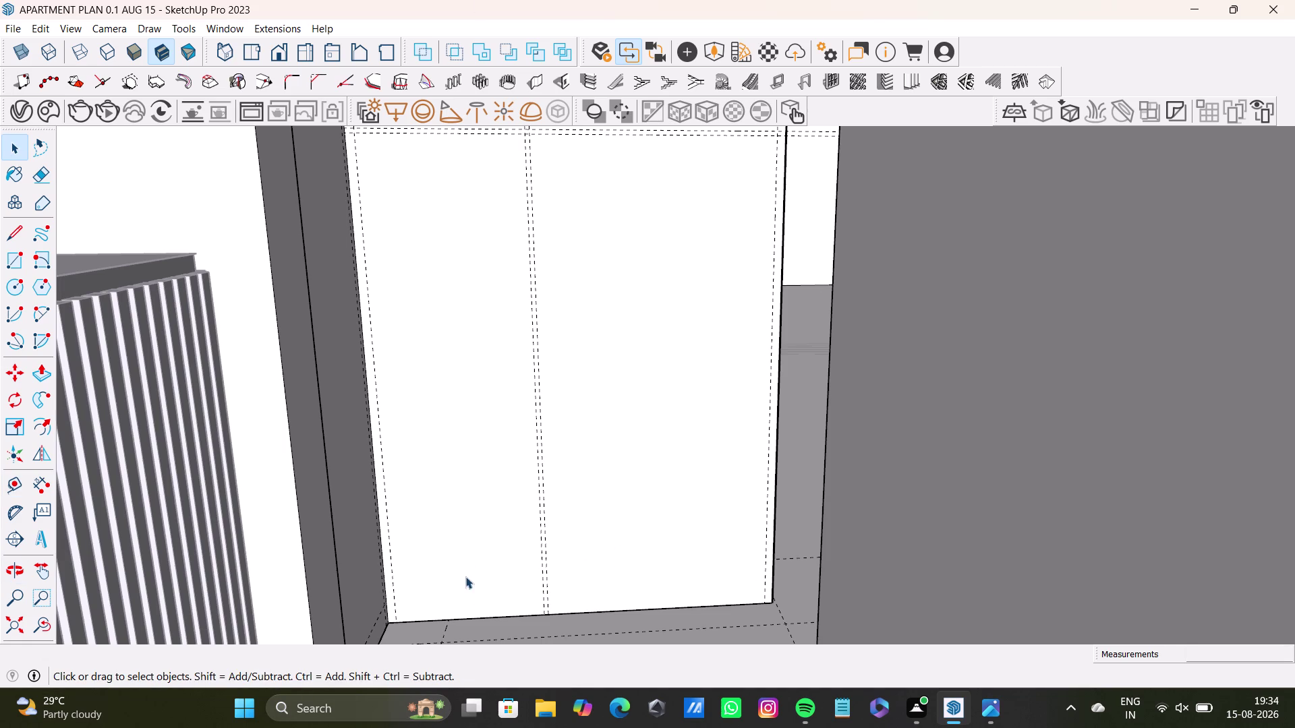
middle_drag(466, 576, 497, 586)
click(42, 626)
click(21, 491)
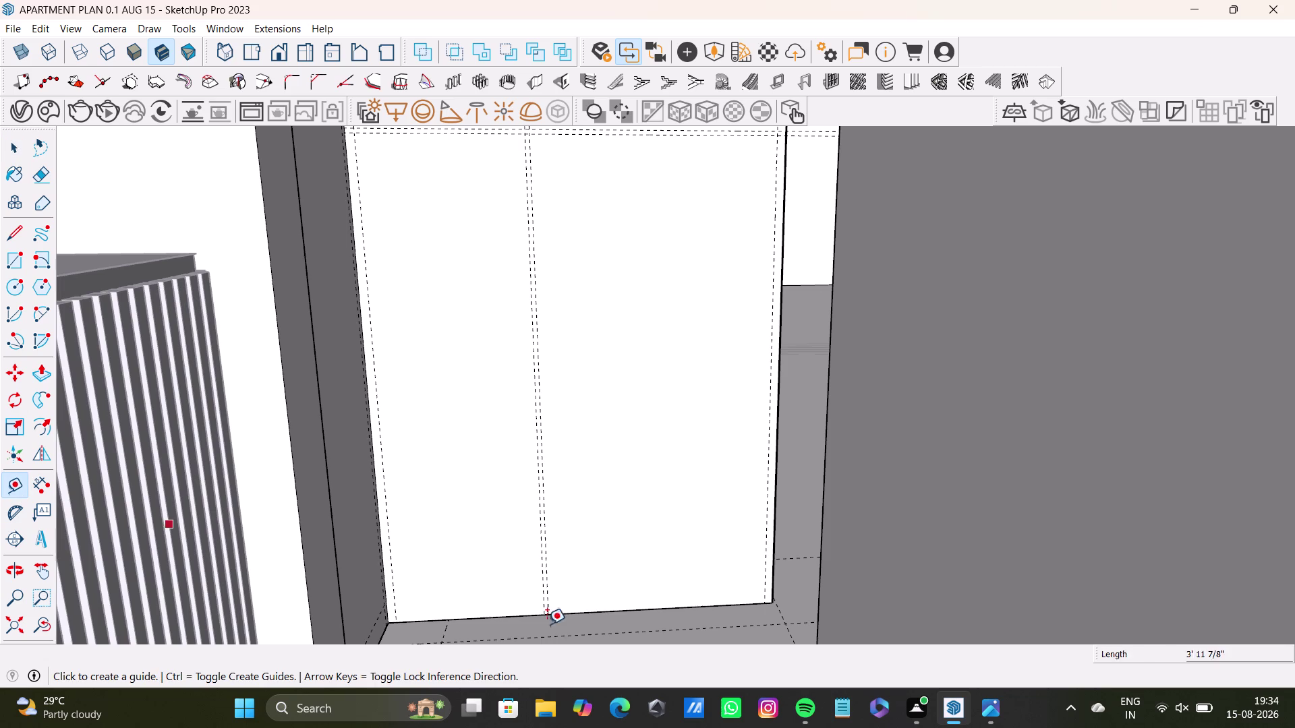
Place a guide just above the panel's bottom edge.
scroll(up, 3)
click(643, 607)
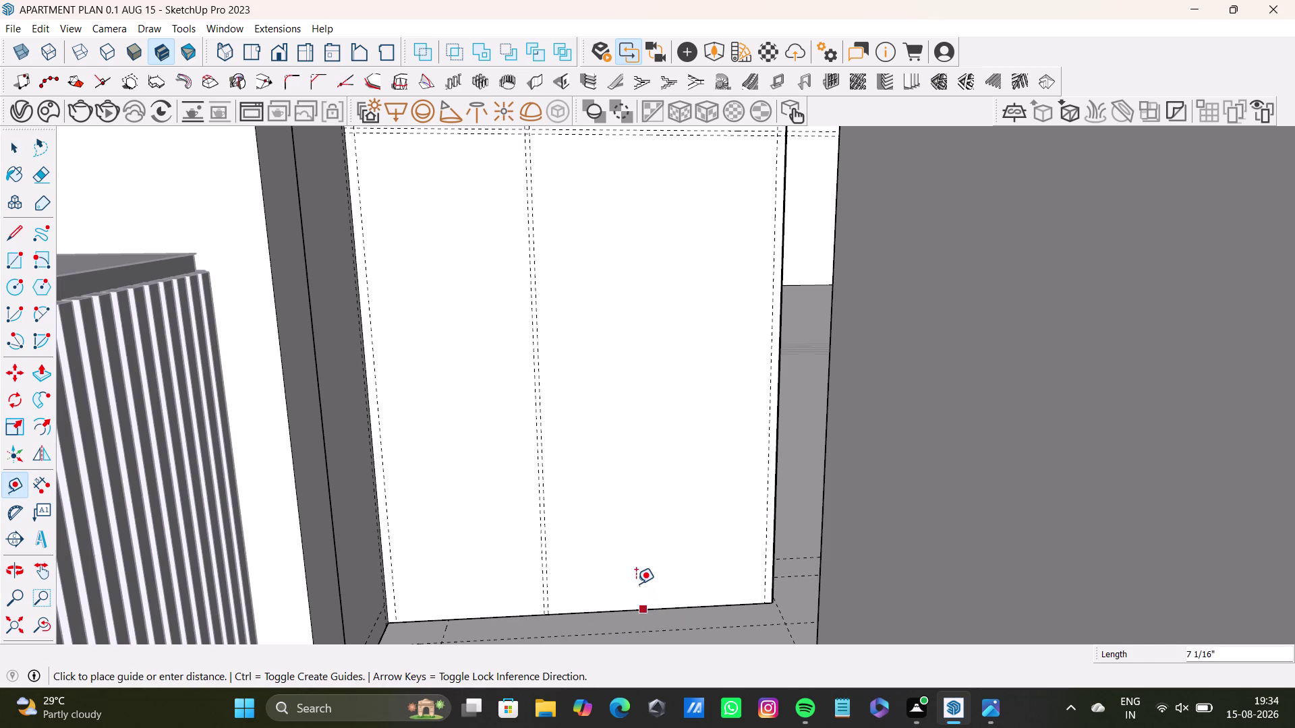
key(Up)
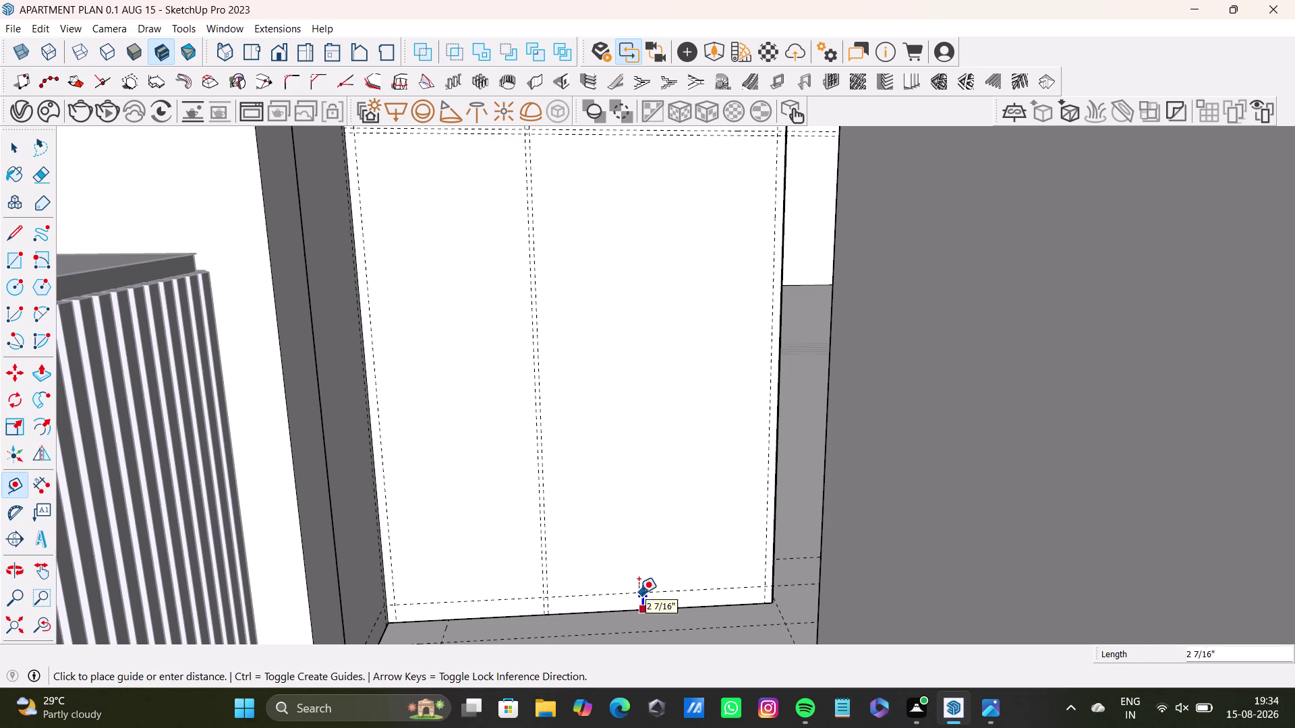
click(638, 600)
key(space)
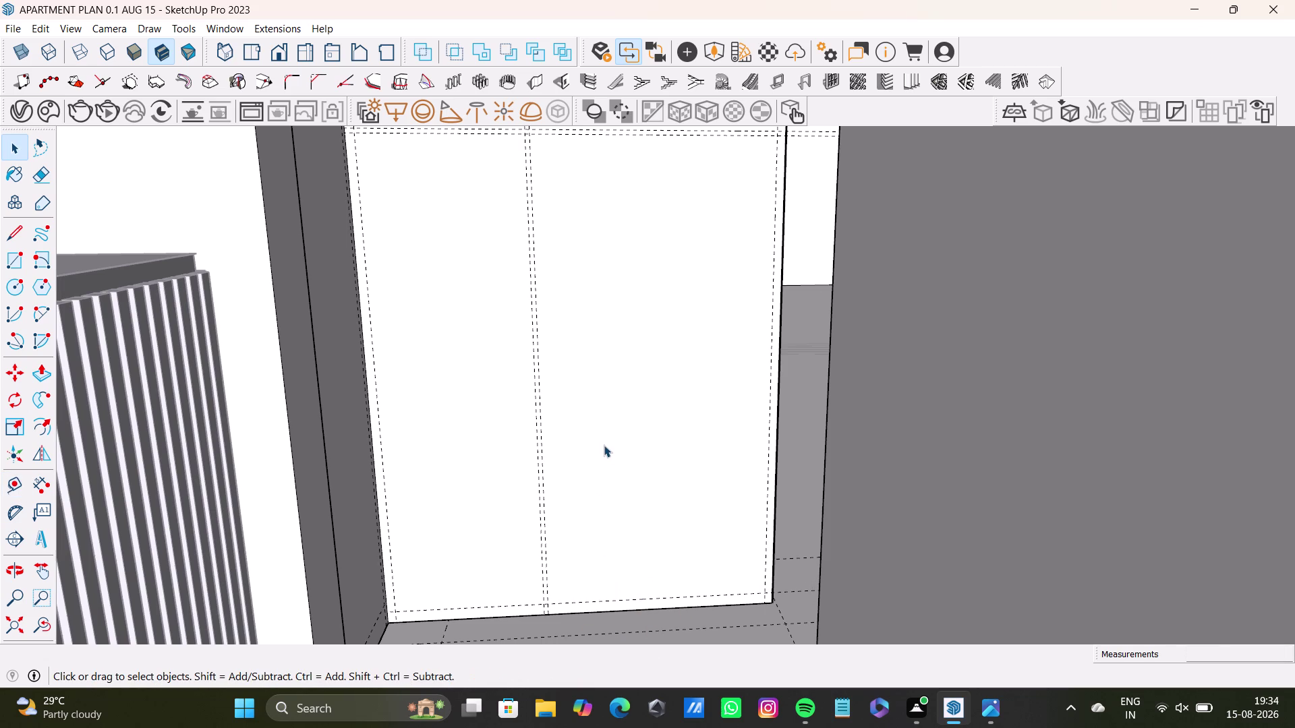
Add a new vertical guide across the panel, offset from an existing vertical guide.
click(10, 483)
scroll(up, 3)
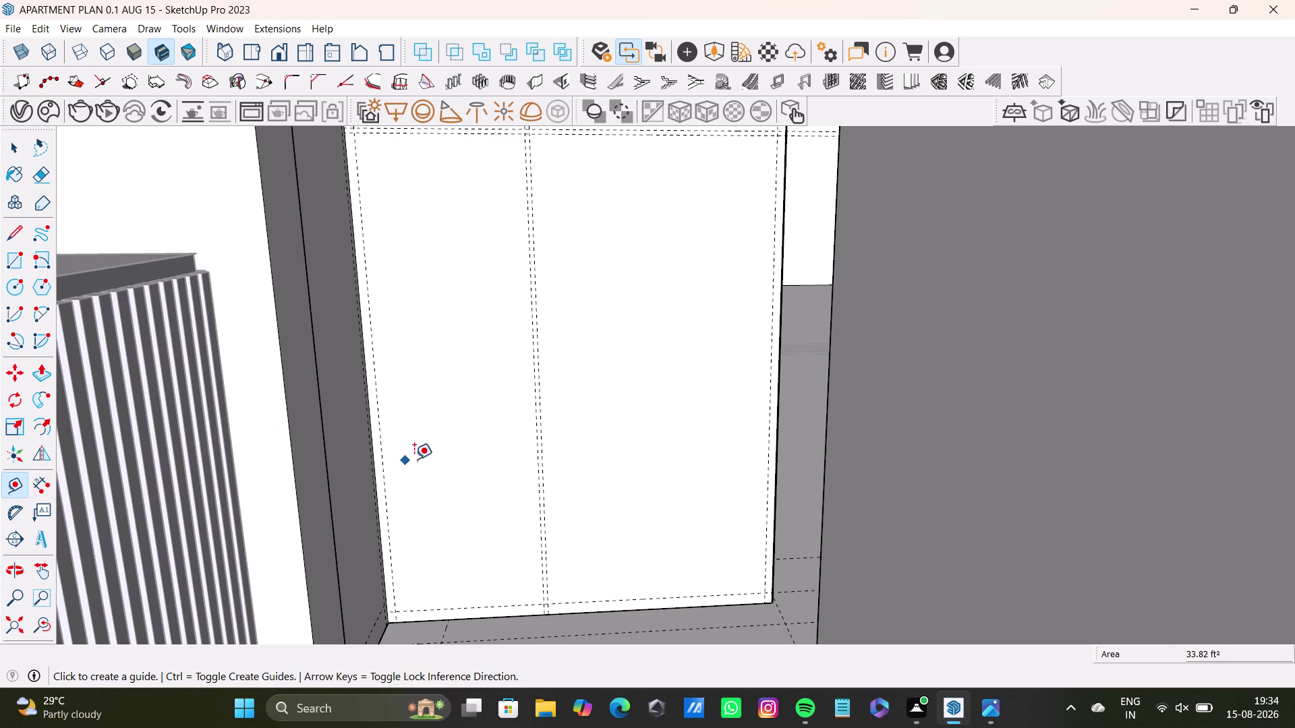
scroll(up, 3)
click(570, 471)
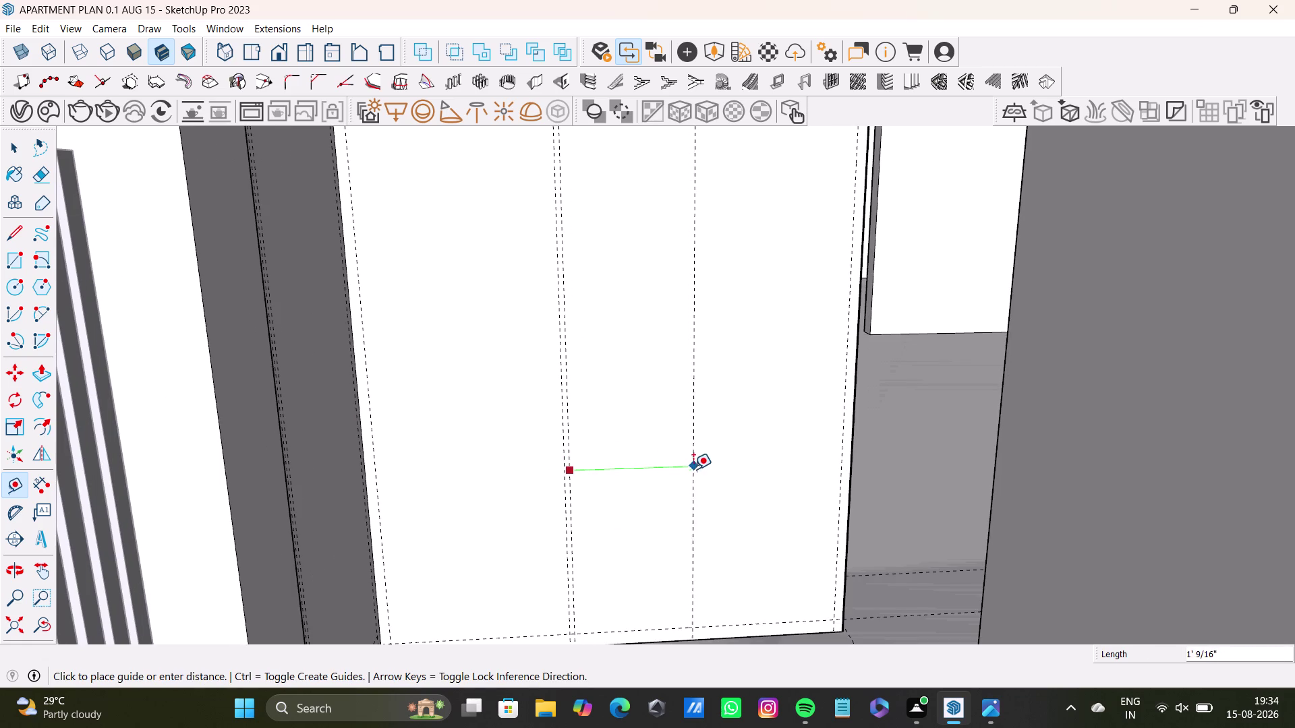
scroll(down, 3)
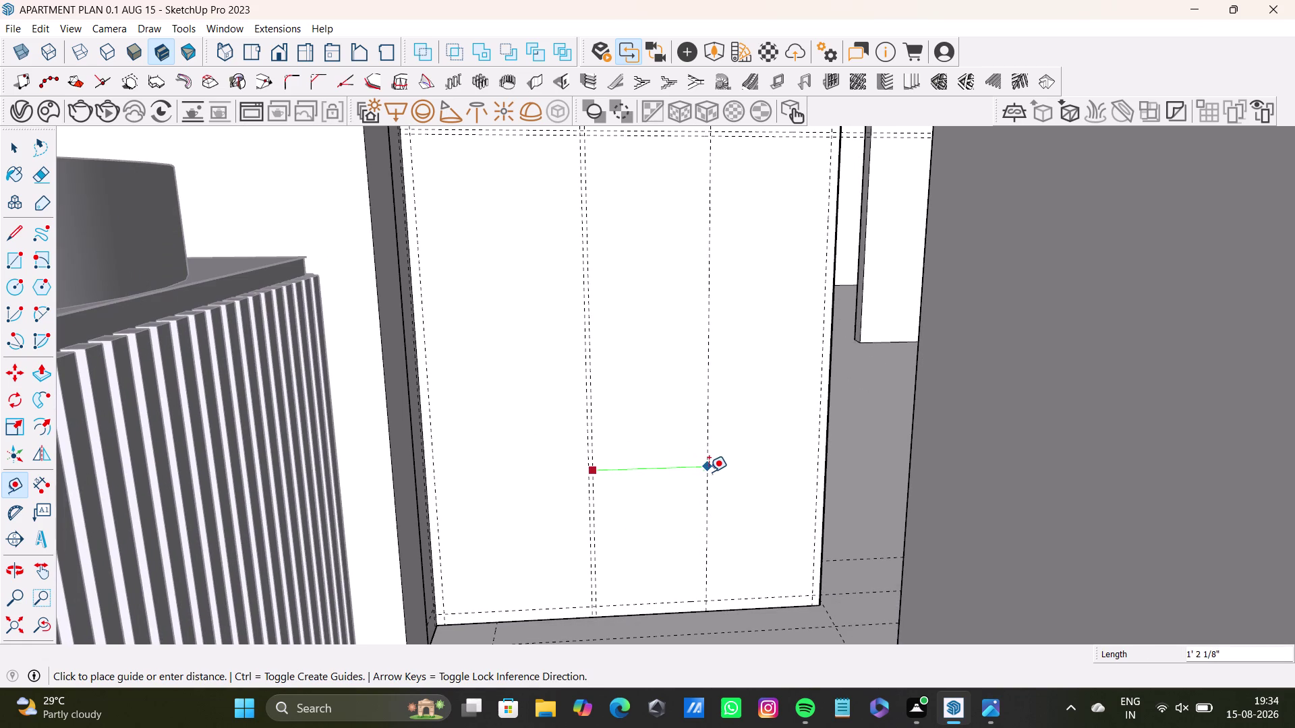
click(715, 474)
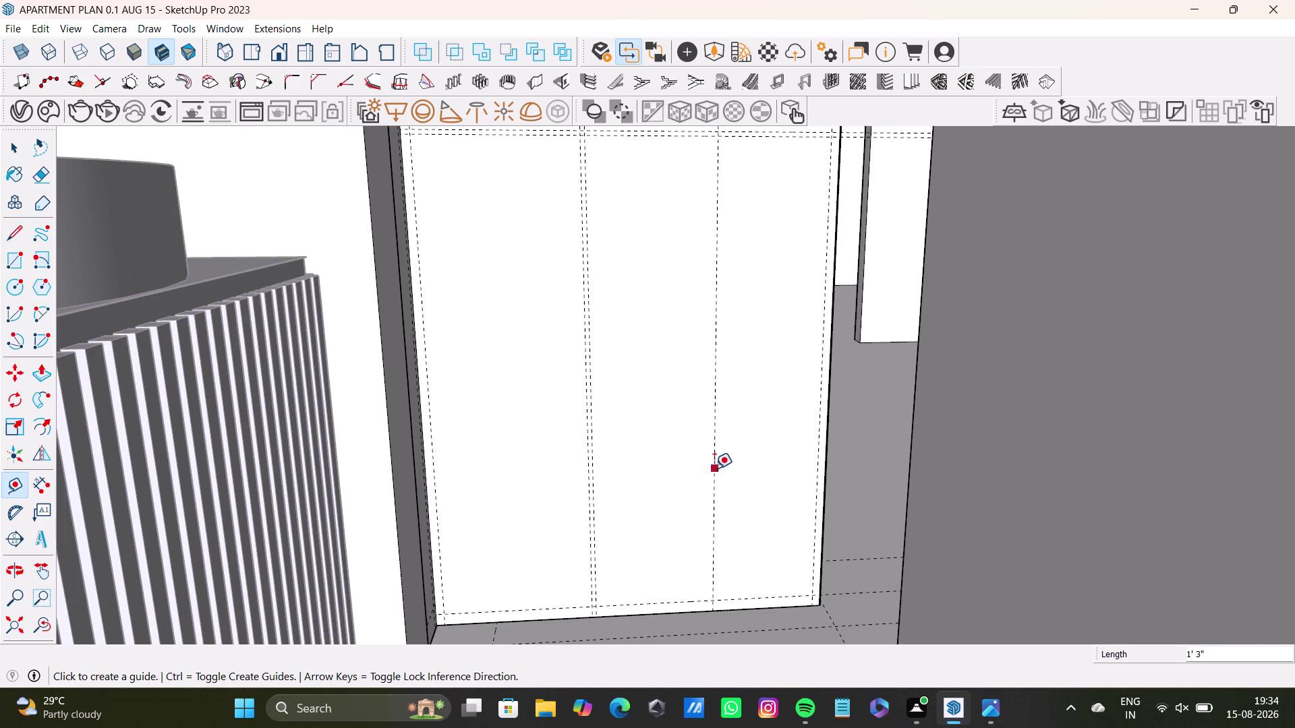
Offset another vertical guide 0.5" from the new vertical guide.
click(714, 469)
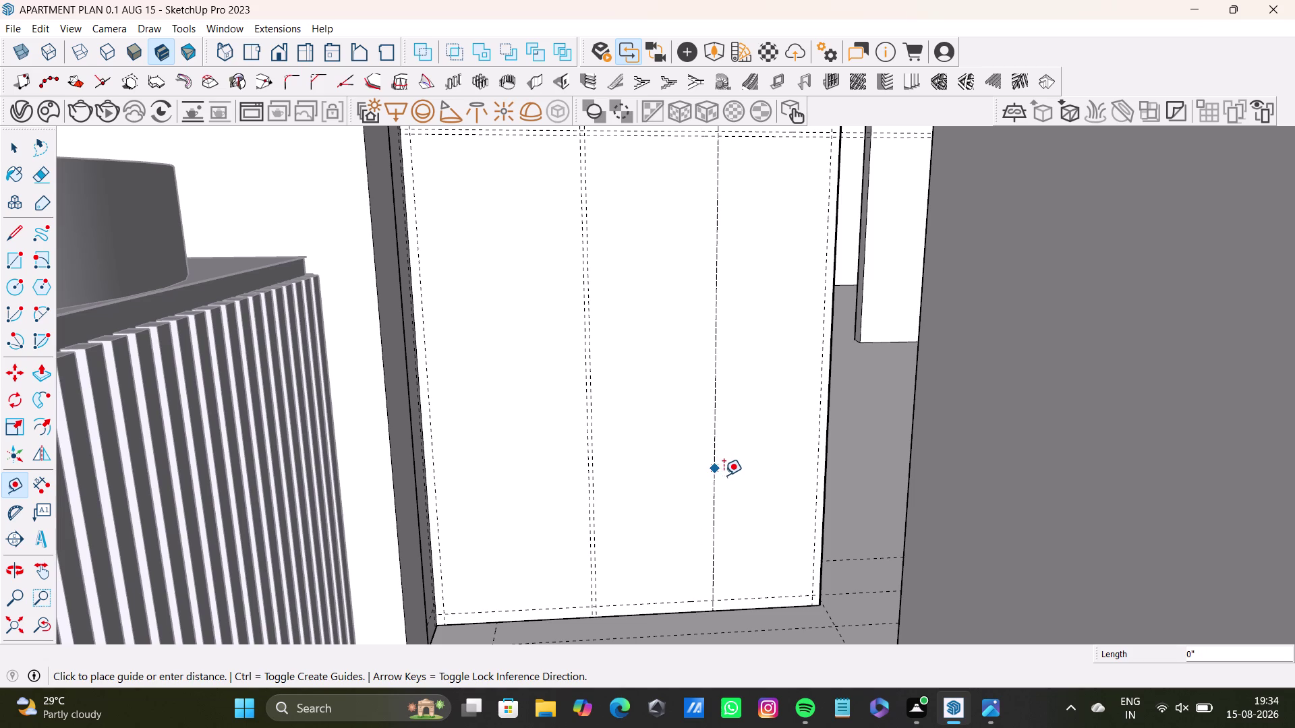
key(0)
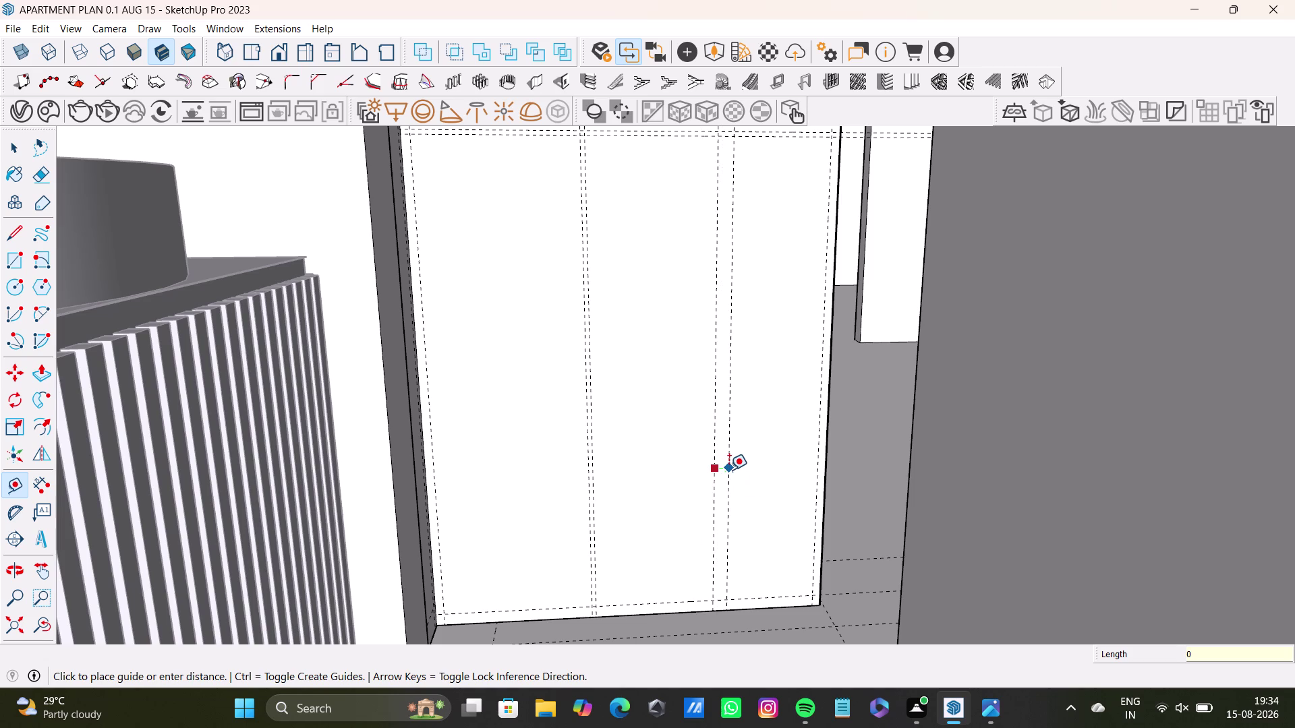
key(period)
key(3)
key(BackSpace)
key(5)
key(shift+quotedbl)
key(Return)
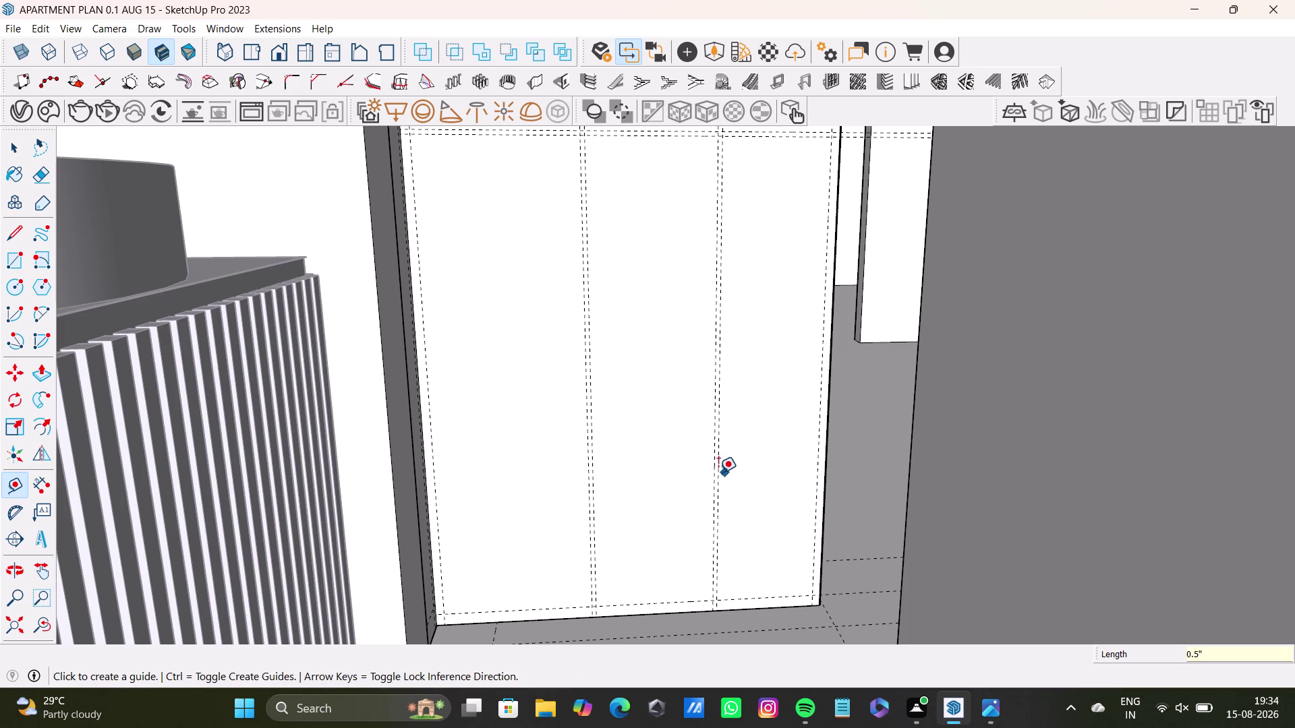
Move over the apartment to the next wall panel and delete a selected item there.
middle_drag(673, 535, 647, 575)
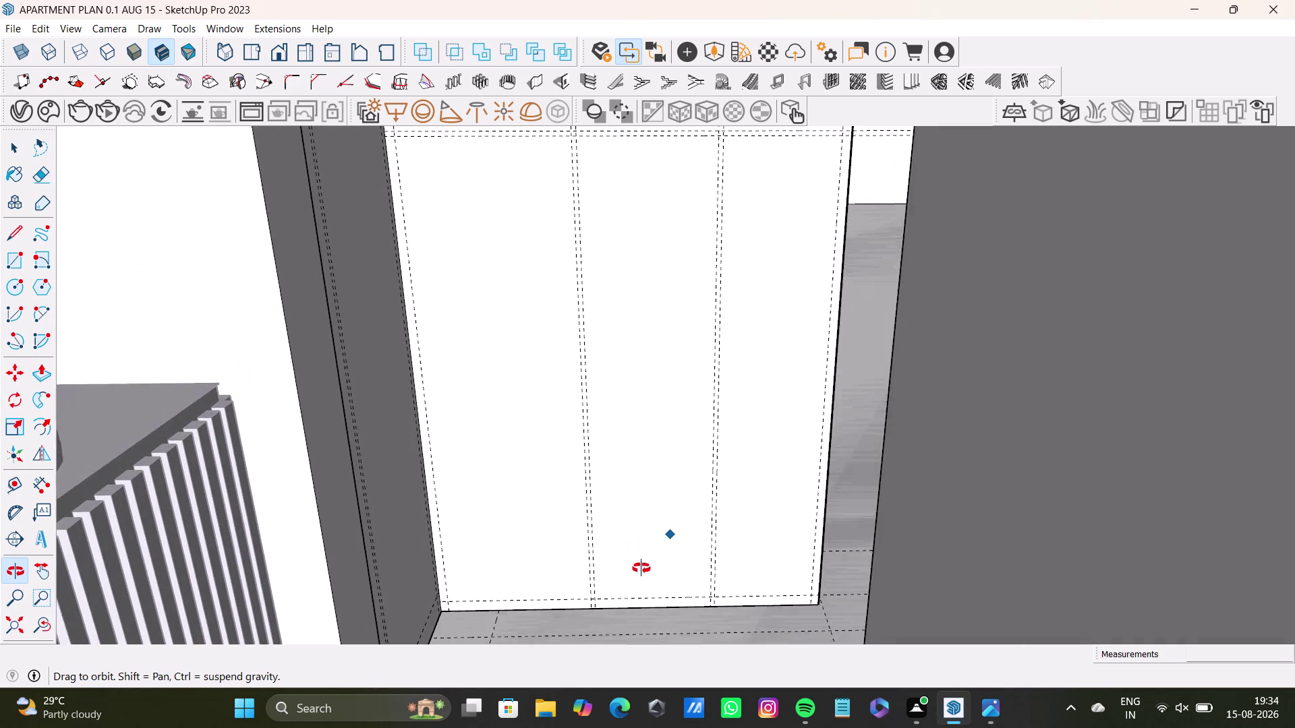
middle_drag(647, 575, 614, 565)
scroll(down, 3)
scroll(down, 3)
middle_drag(607, 545, 699, 595)
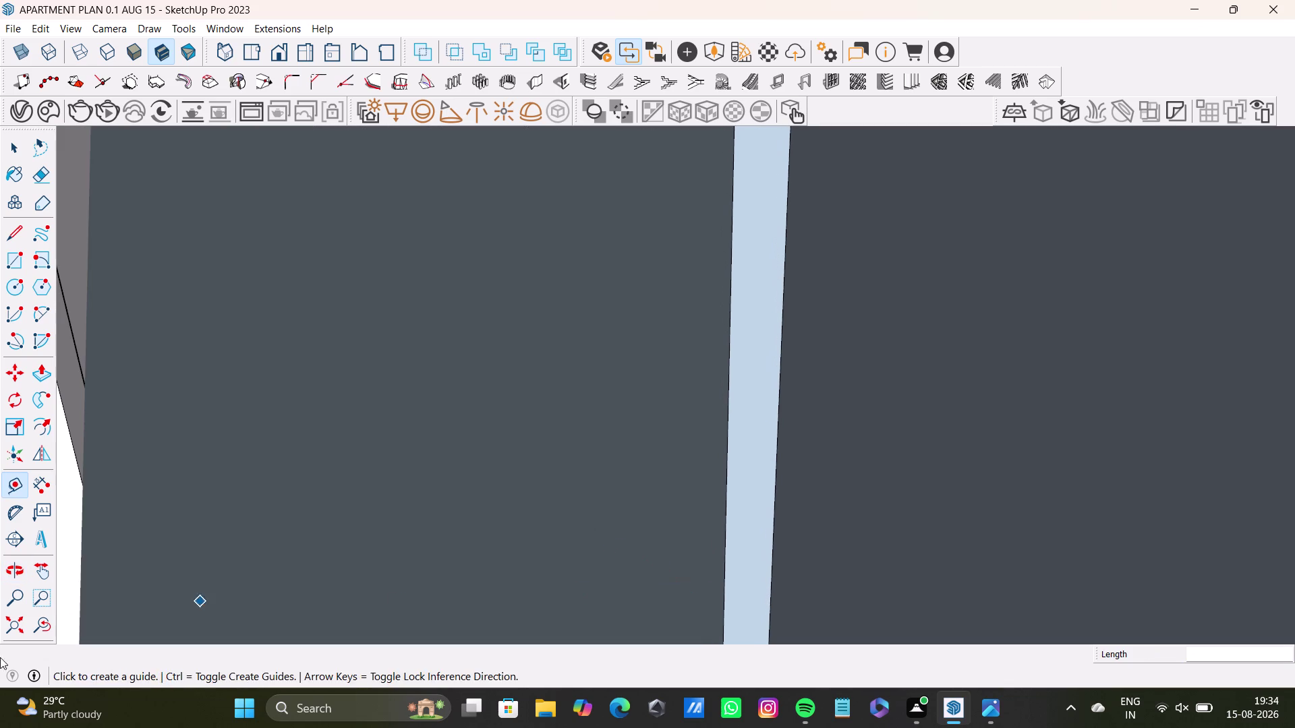
click(25, 633)
middle_drag(617, 298, 601, 485)
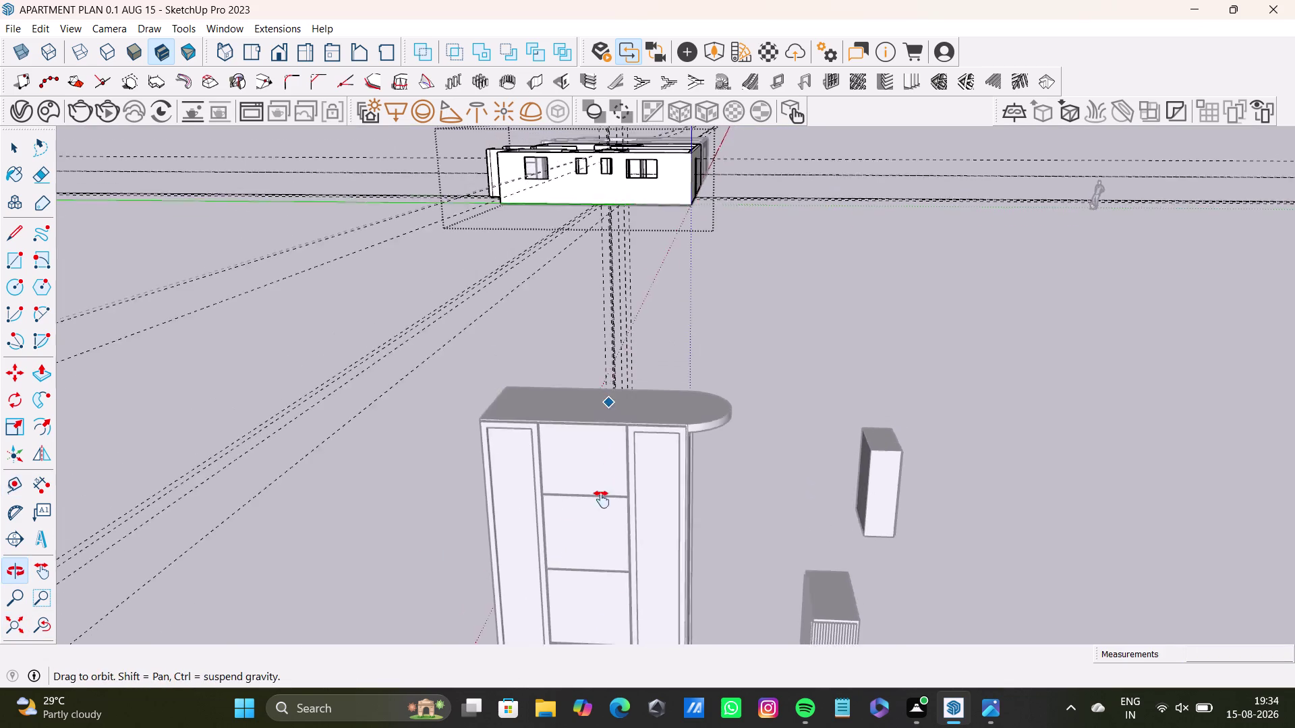
middle_drag(602, 485, 604, 608)
scroll(up, 3)
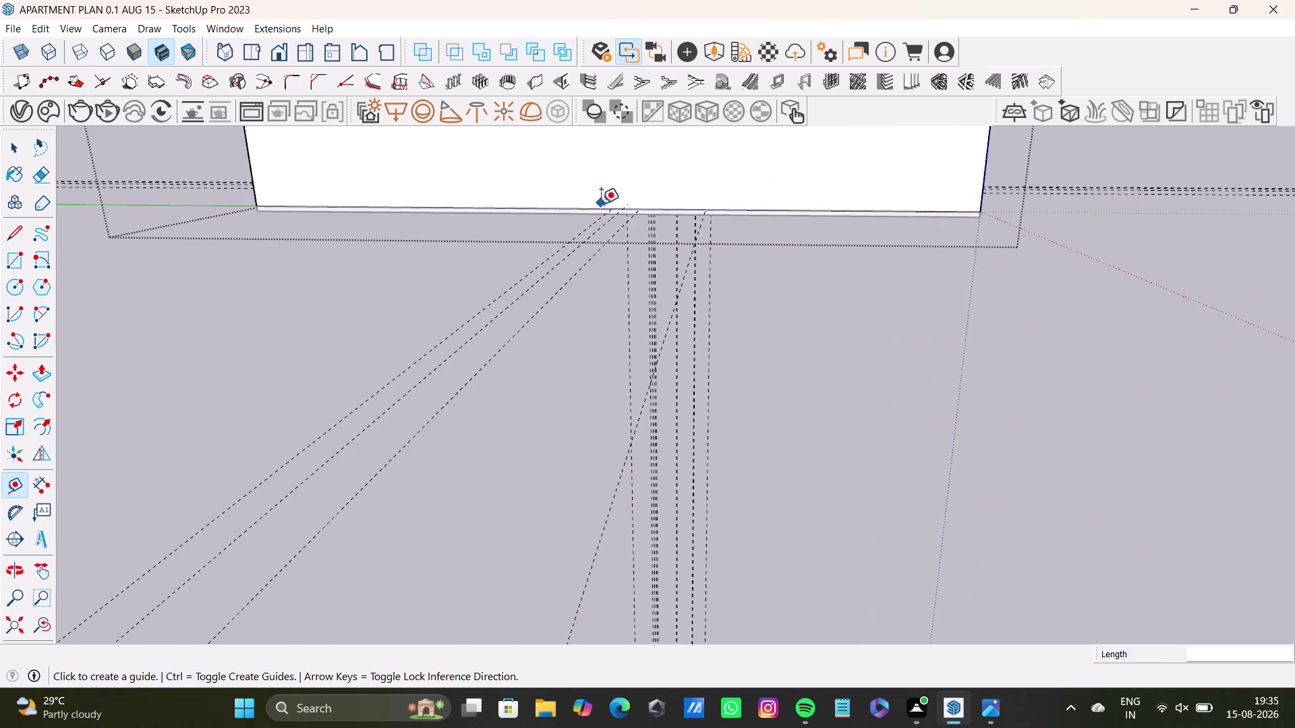
scroll(up, 3)
middle_drag(601, 204, 601, 637)
scroll(down, 3)
scroll(up, 3)
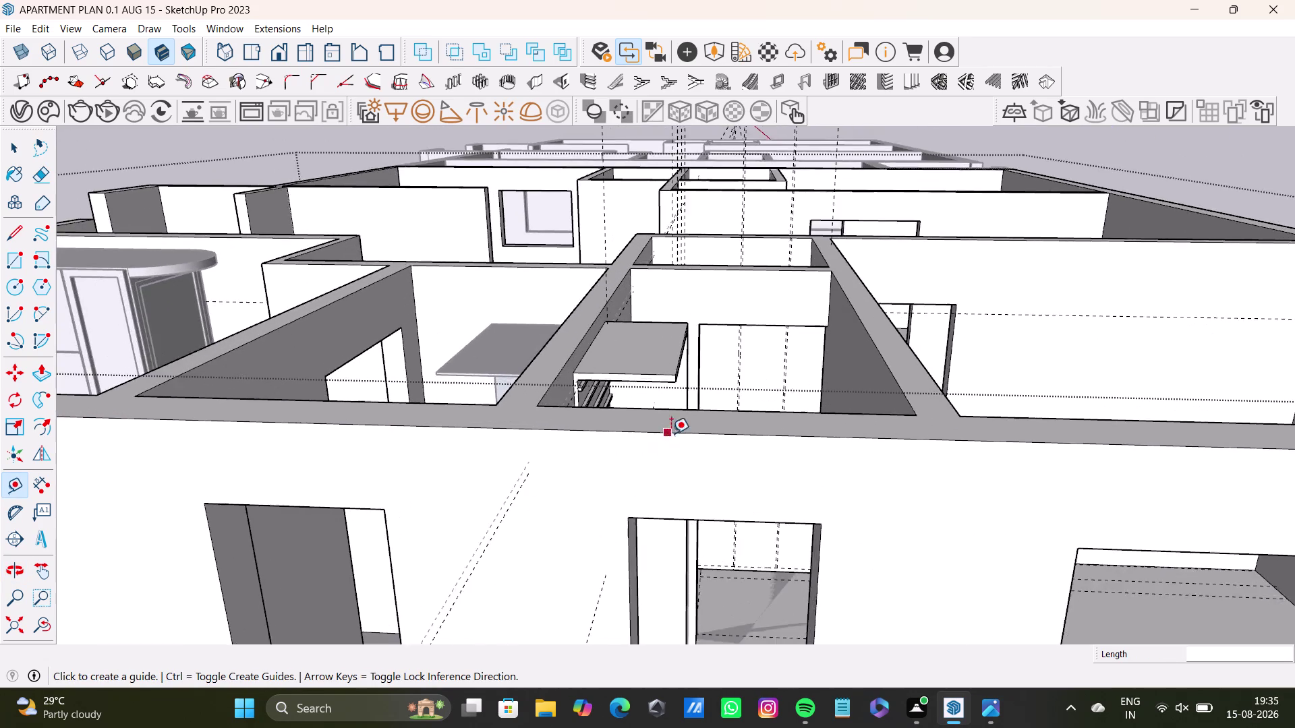
middle_drag(671, 433, 662, 636)
scroll(up, 3)
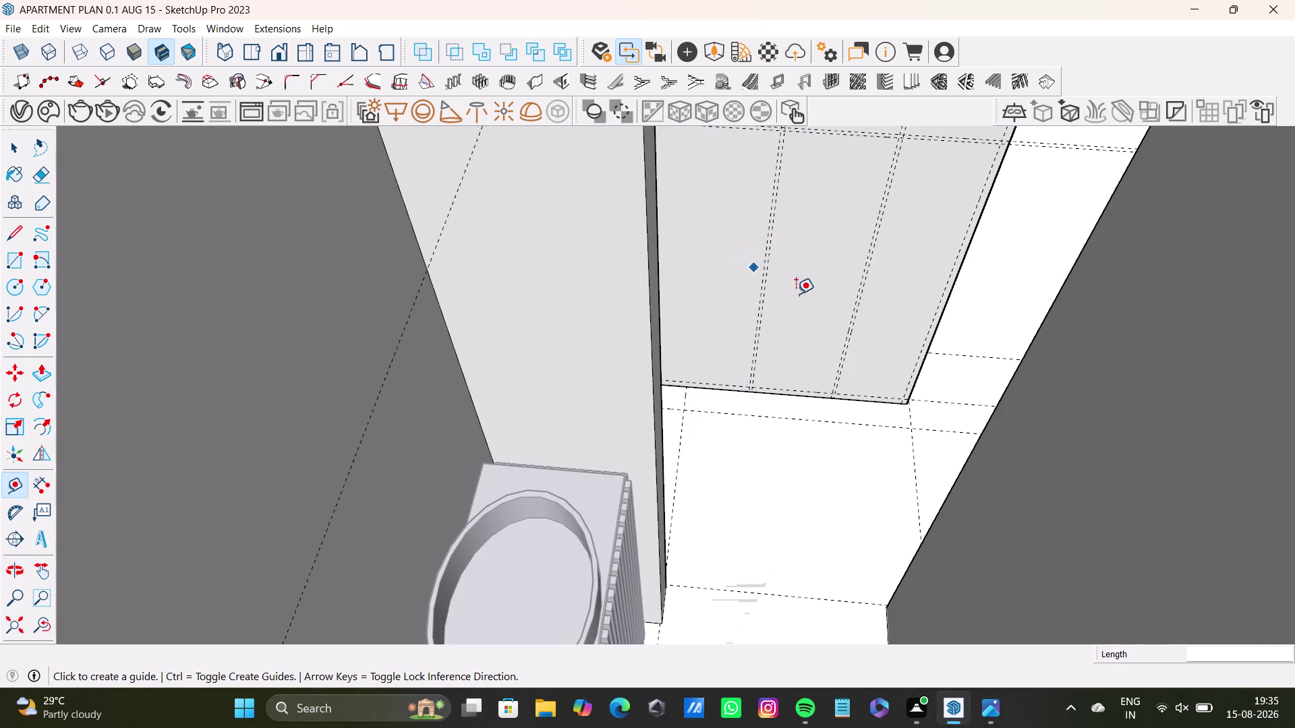
middle_drag(796, 294, 638, 350)
middle_drag(907, 410, 725, 329)
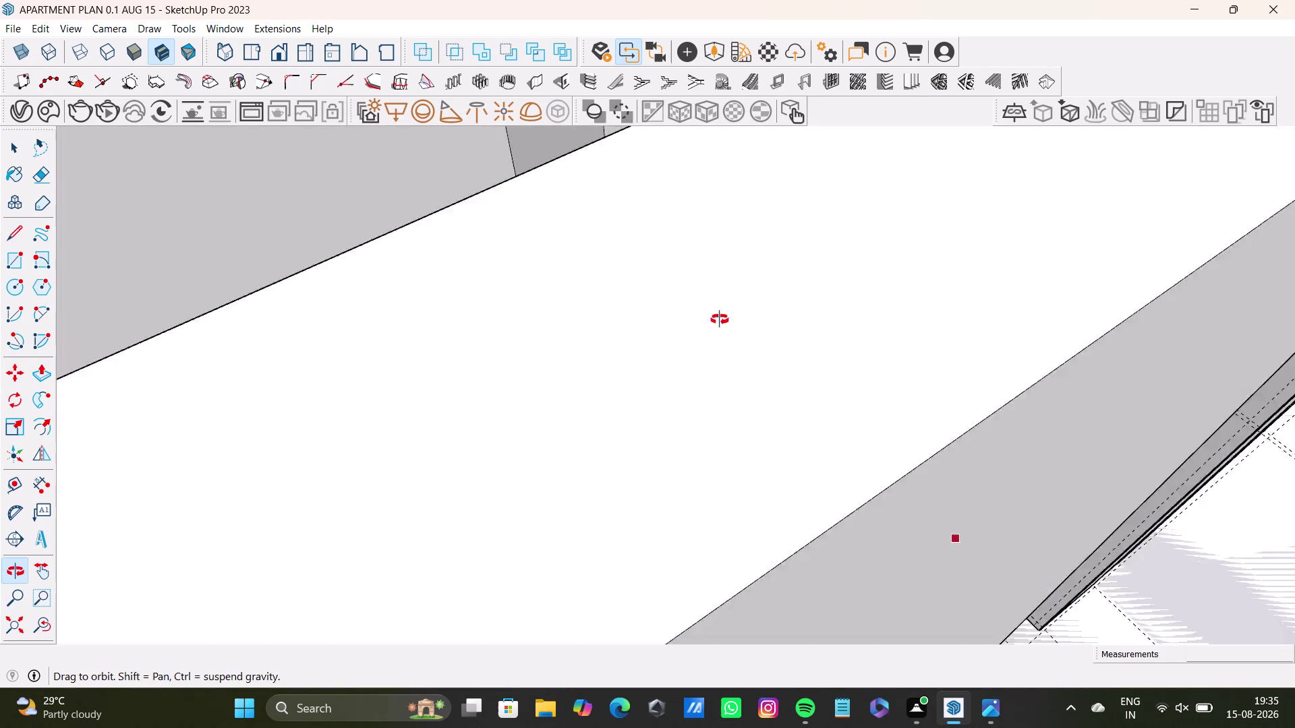
middle_drag(725, 329, 577, 247)
scroll(down, 3)
middle_drag(940, 444, 728, 310)
key(space)
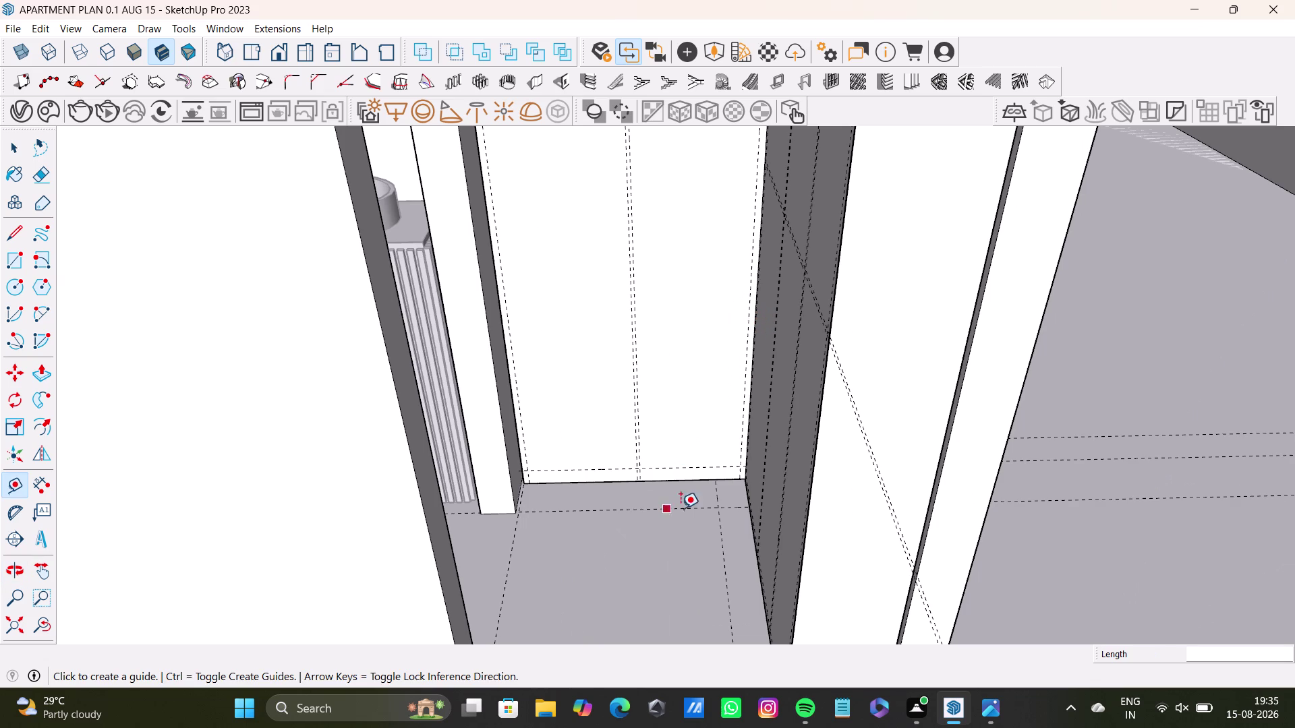
click(698, 467)
click(699, 466)
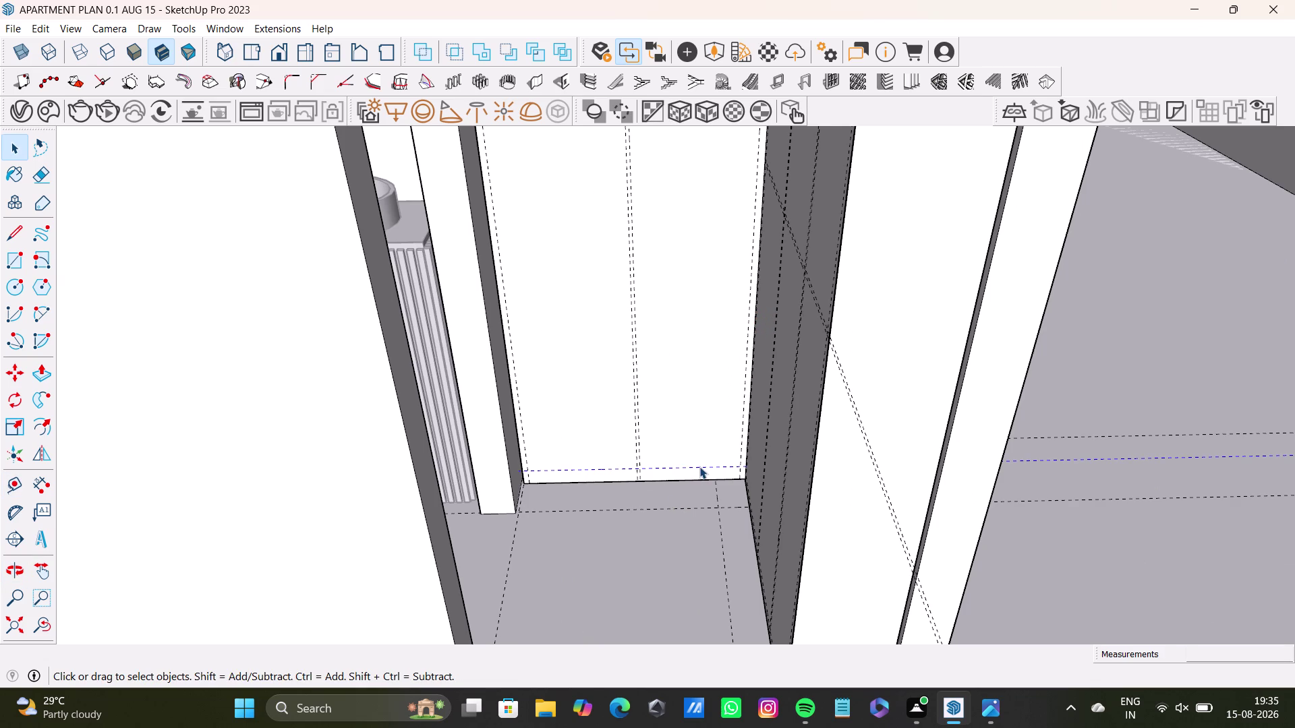
key(Delete)
Place a guide just above the base of the next wall panel.
middle_drag(684, 483, 747, 484)
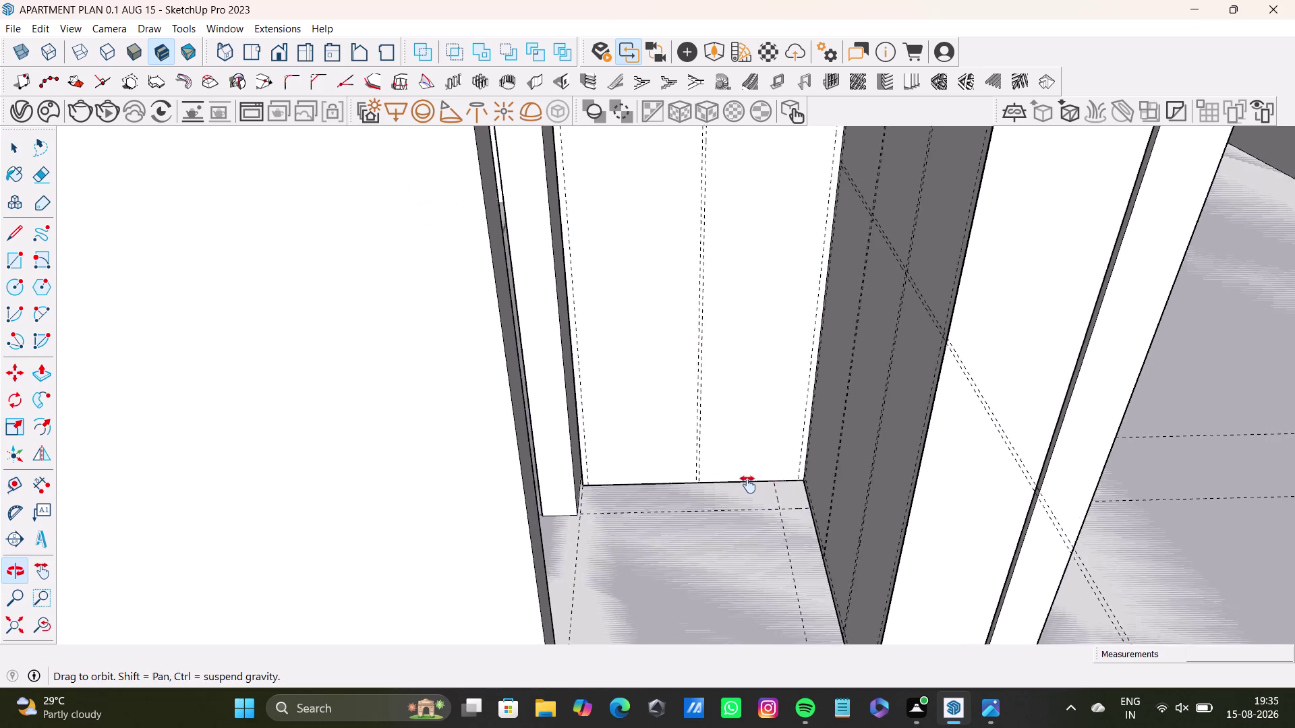
middle_drag(747, 484, 747, 485)
scroll(up, 3)
middle_drag(796, 472, 831, 381)
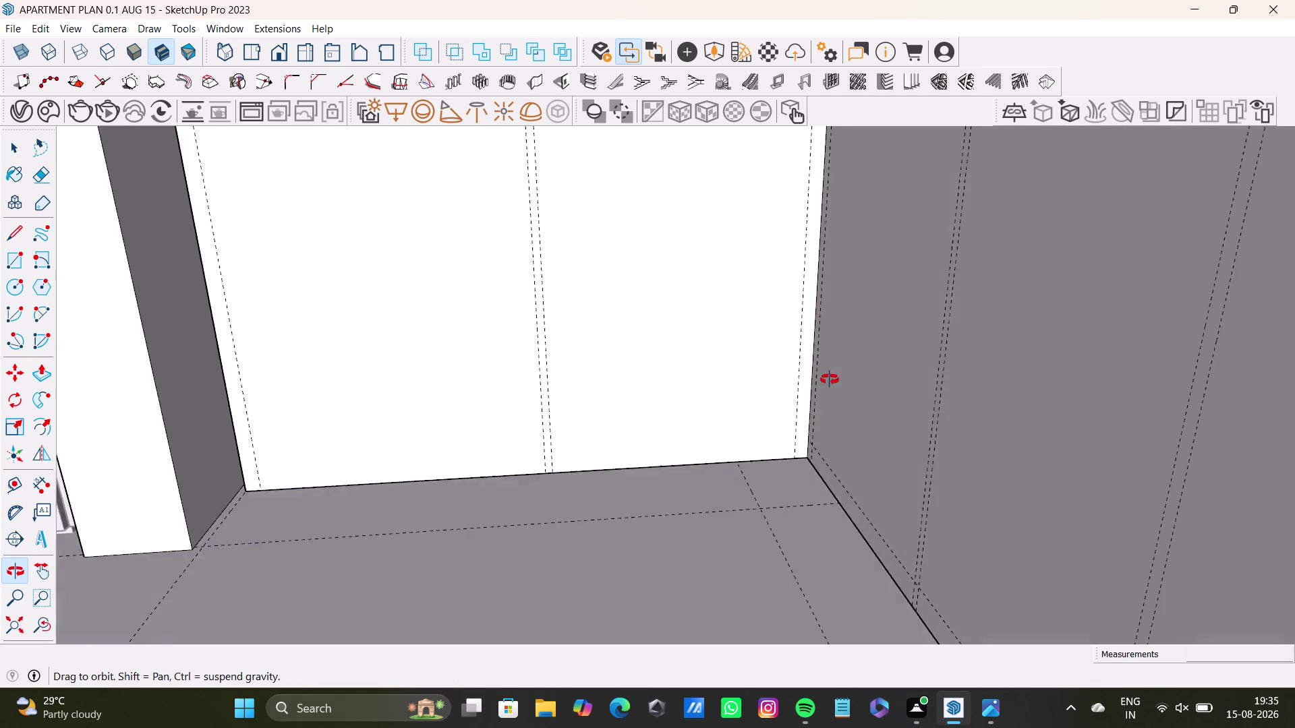
middle_drag(831, 381, 843, 364)
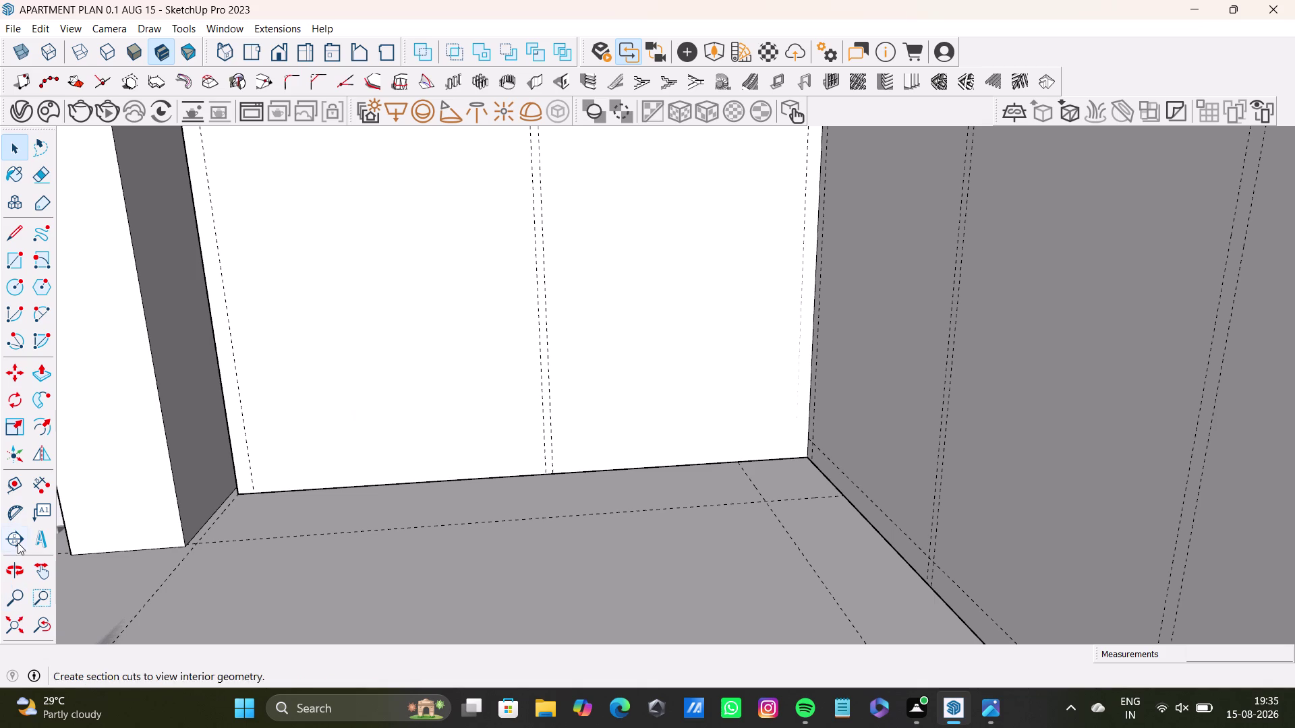
click(21, 496)
scroll(up, 3)
click(366, 479)
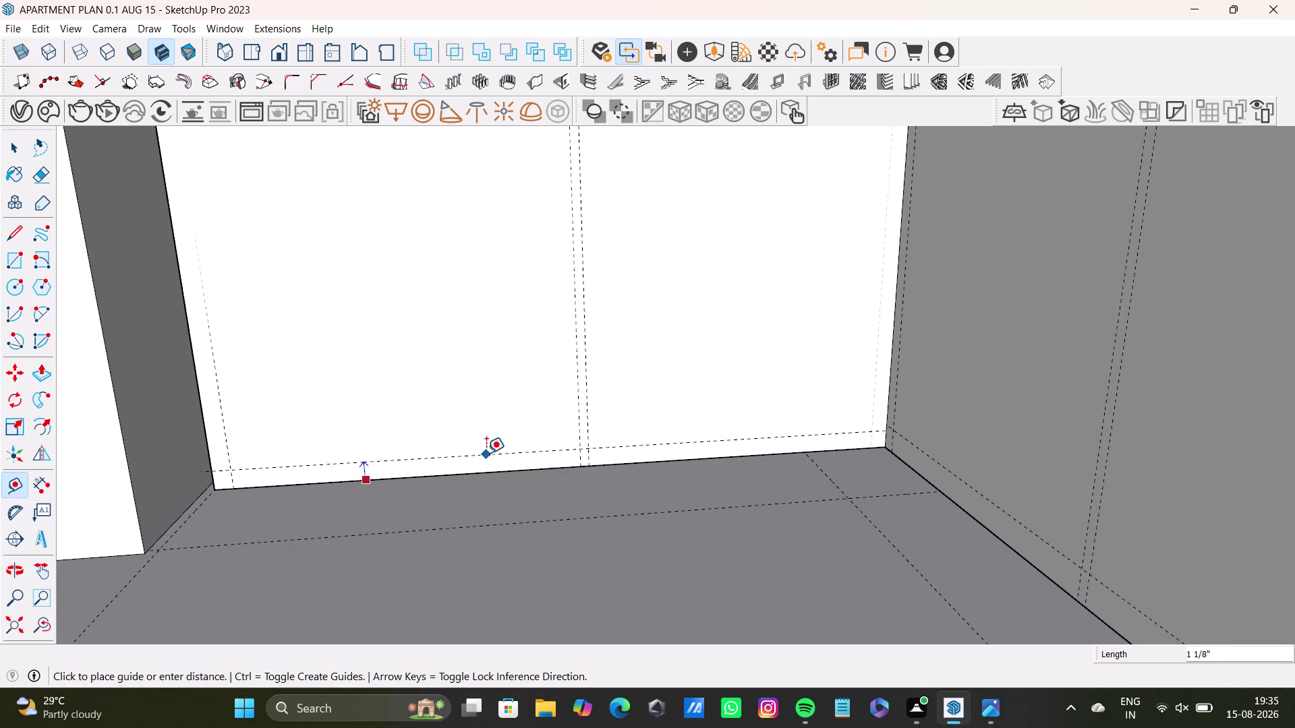
click(487, 450)
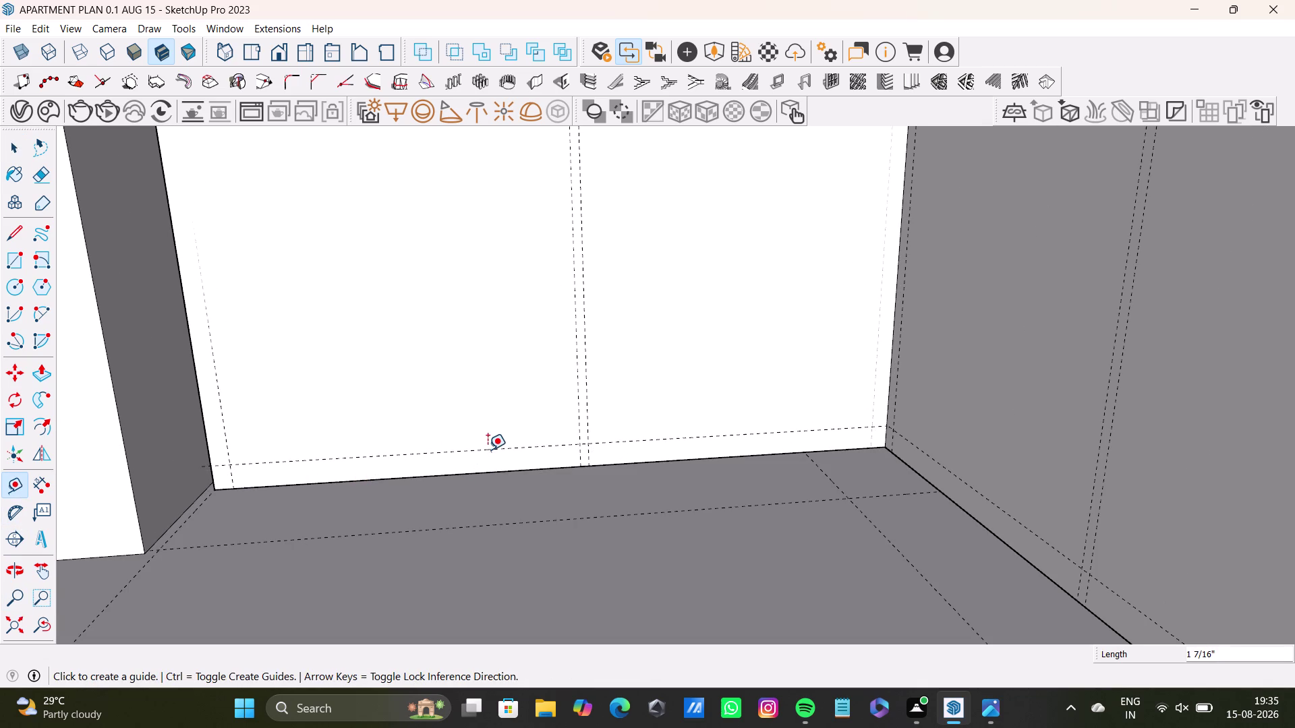
key(space)
scroll(down, 3)
Orbit around the room and ceiling to bring the wall panel's top edge into view.
middle_drag(461, 461, 539, 522)
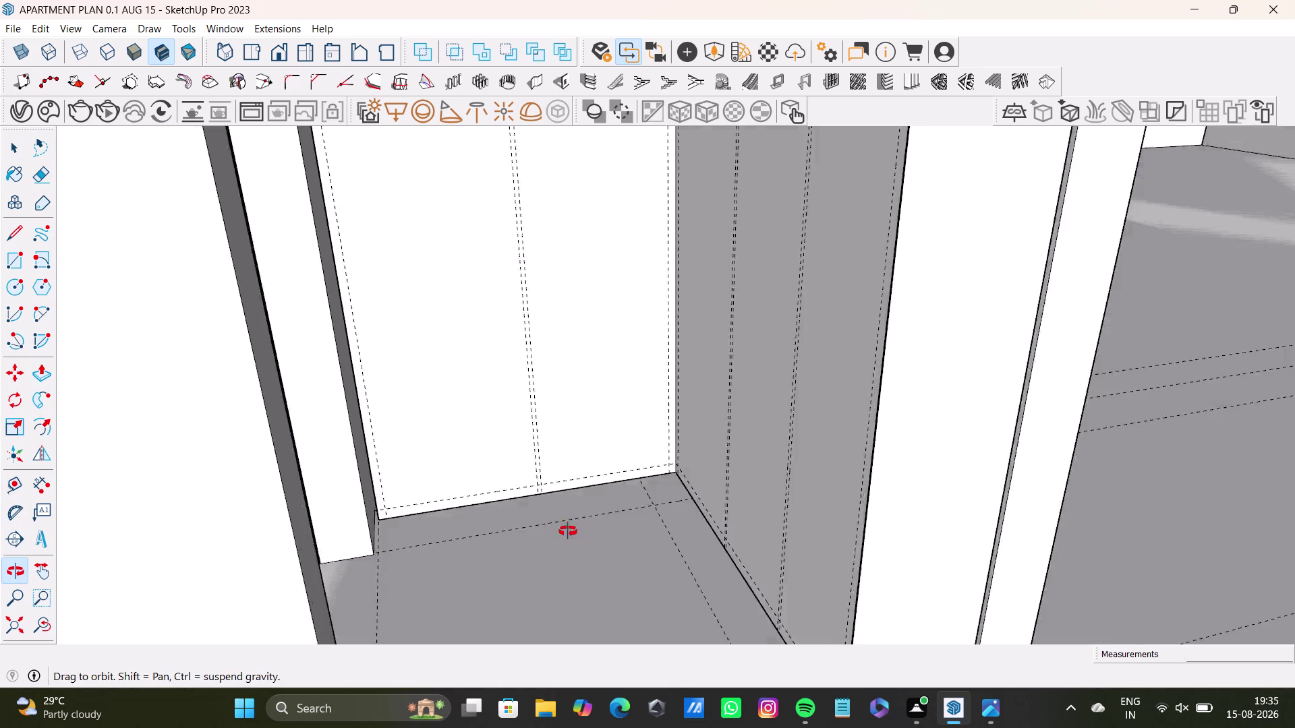
middle_drag(540, 522, 716, 685)
scroll(down, 3)
middle_drag(673, 434, 626, 537)
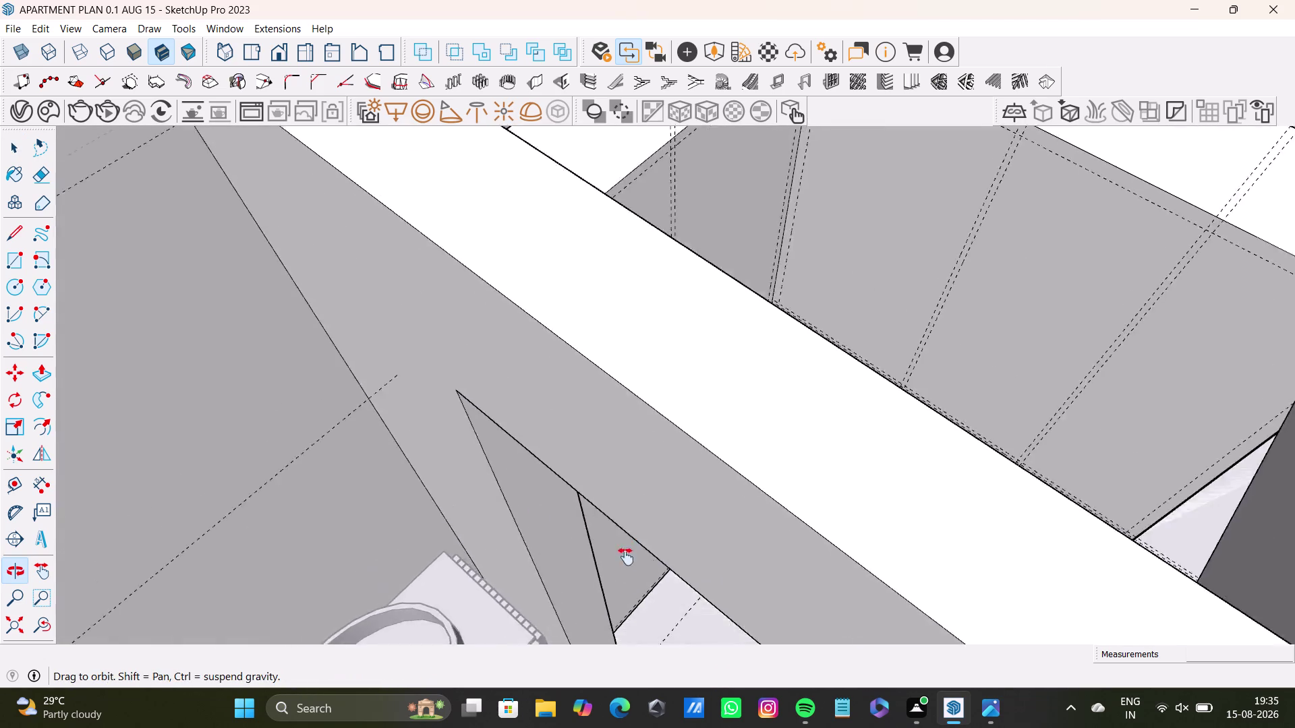
middle_drag(626, 538, 625, 585)
middle_drag(789, 470, 610, 468)
middle_drag(631, 475, 568, 534)
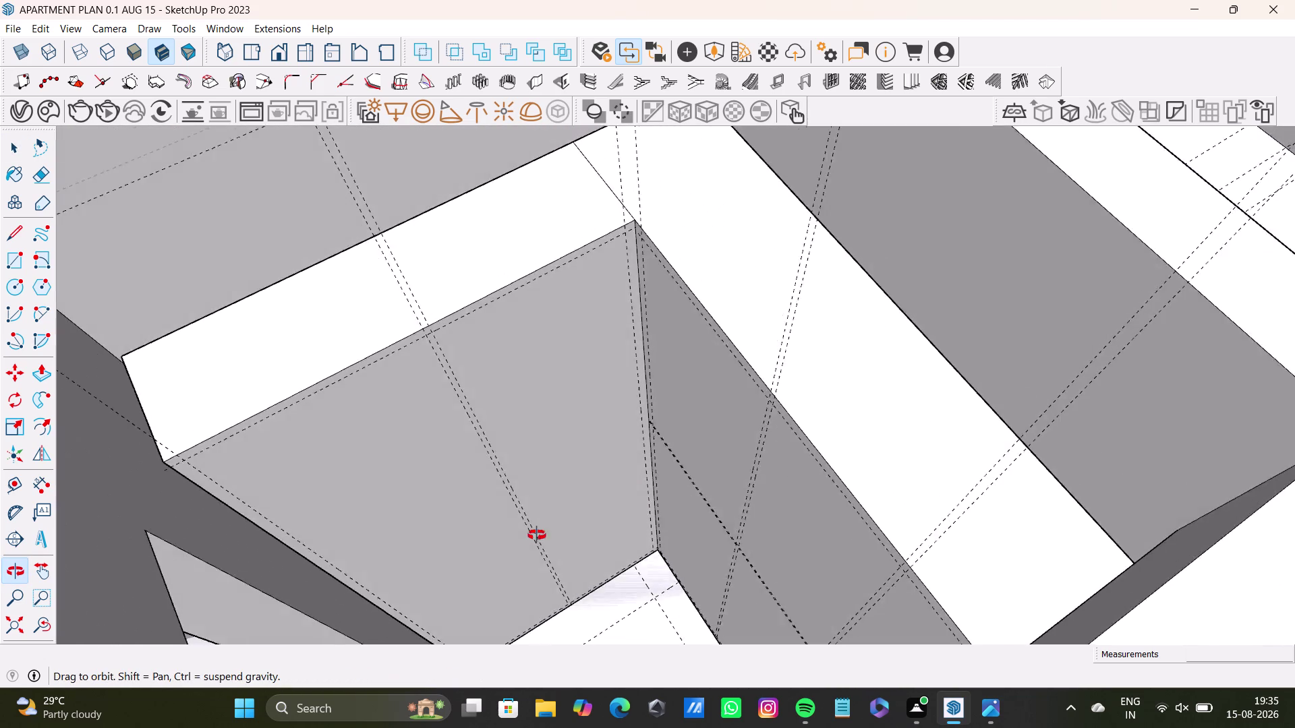
middle_drag(568, 533, 485, 568)
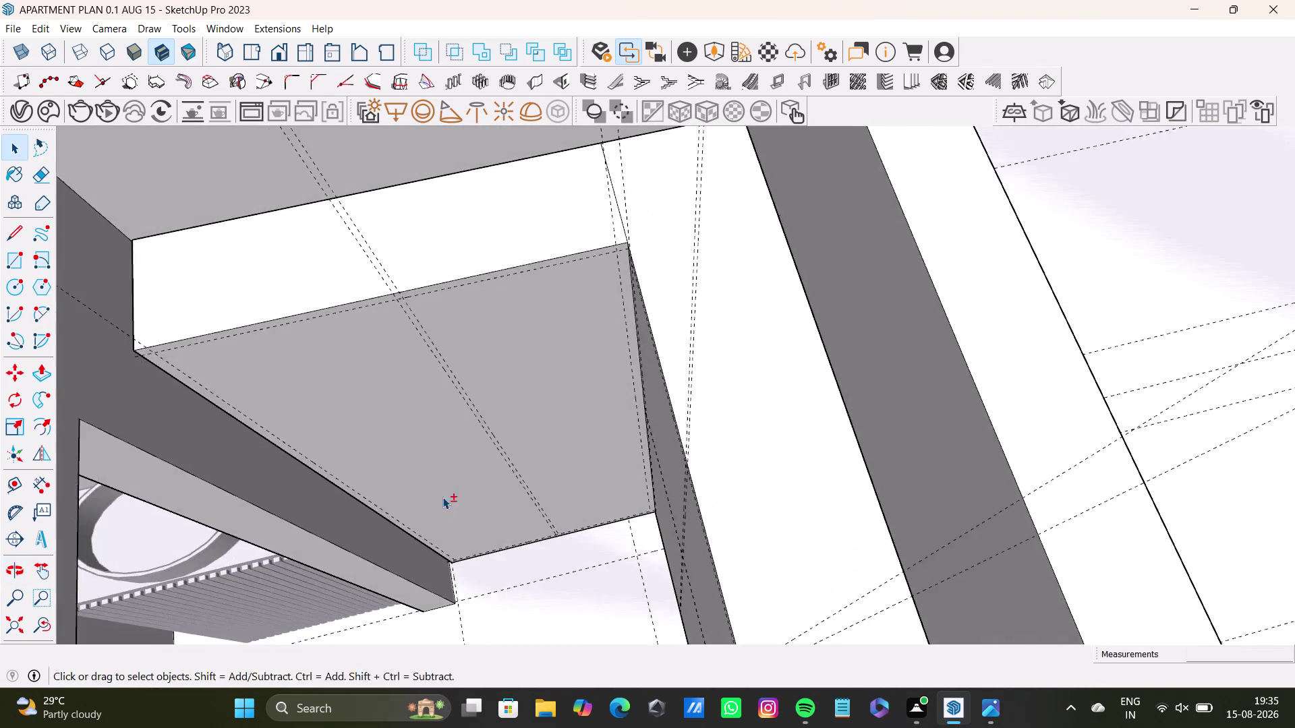
middle_drag(445, 490, 558, 426)
middle_drag(644, 466, 556, 508)
middle_drag(560, 425, 659, 495)
middle_drag(692, 492, 692, 472)
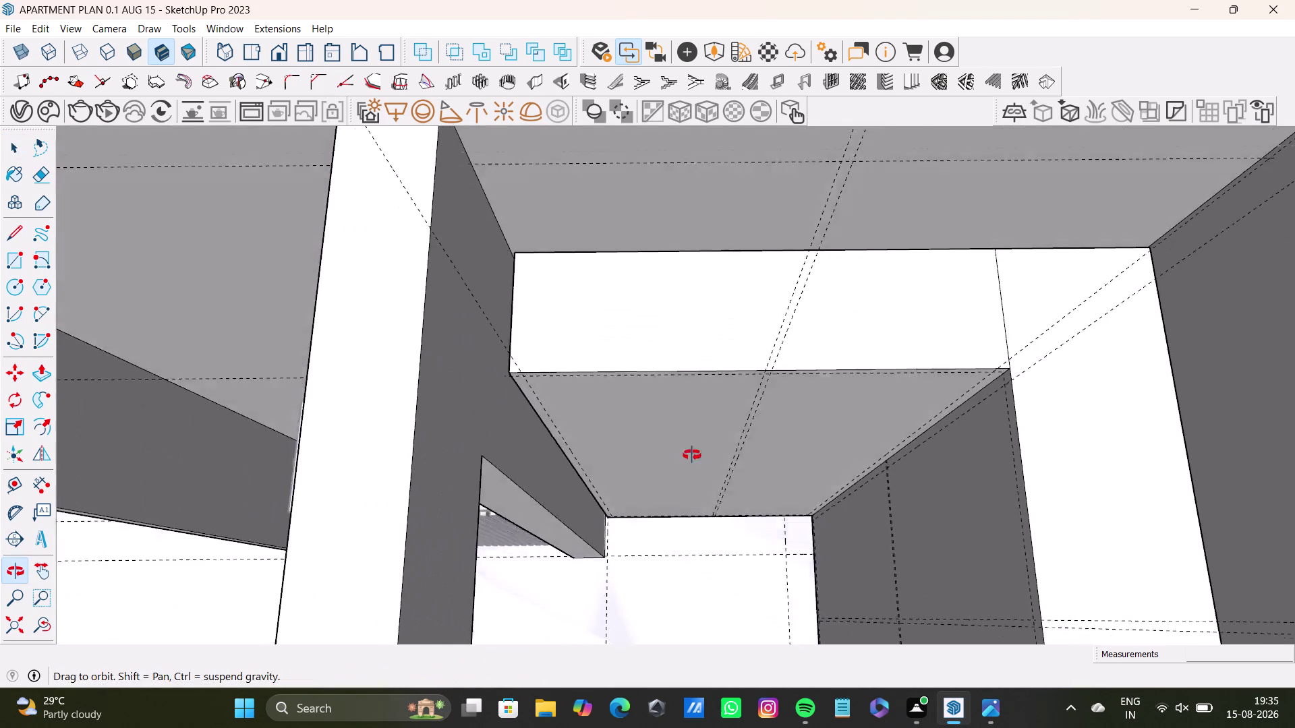
middle_drag(692, 471, 681, 317)
middle_drag(685, 431, 677, 644)
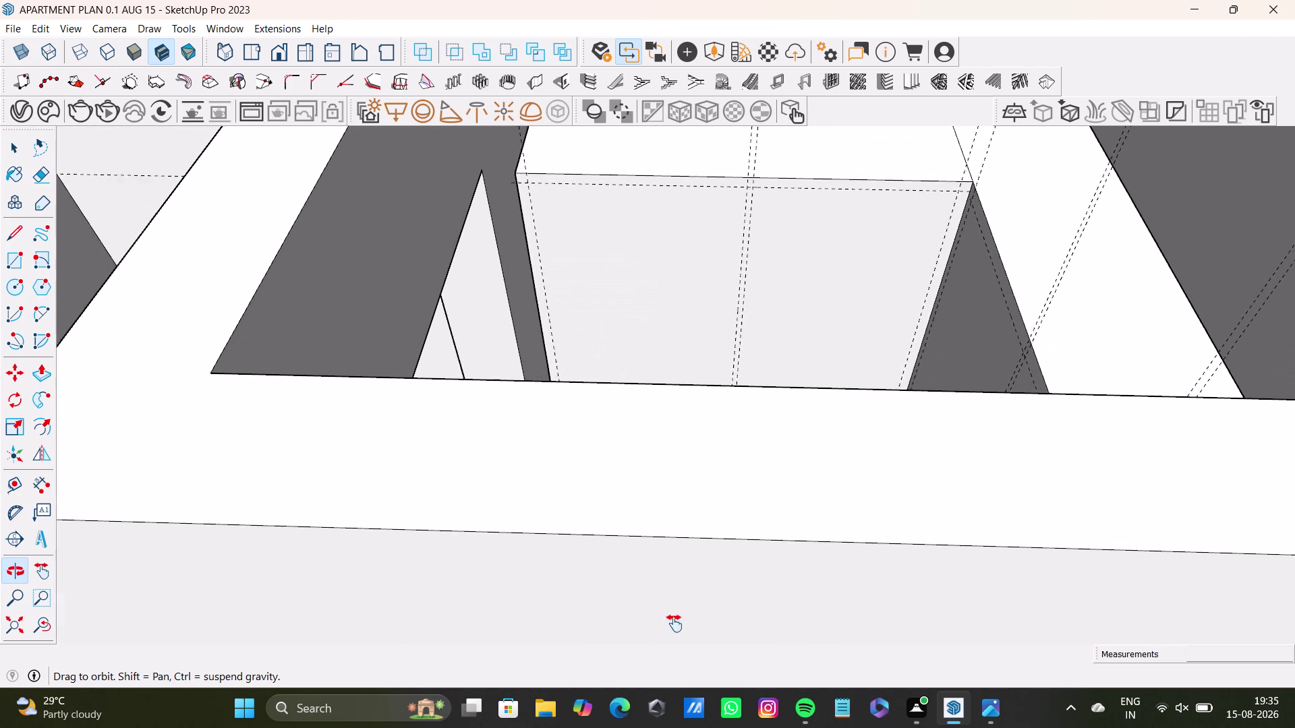
middle_drag(677, 644, 678, 321)
middle_drag(700, 404, 703, 281)
middle_drag(699, 329, 697, 489)
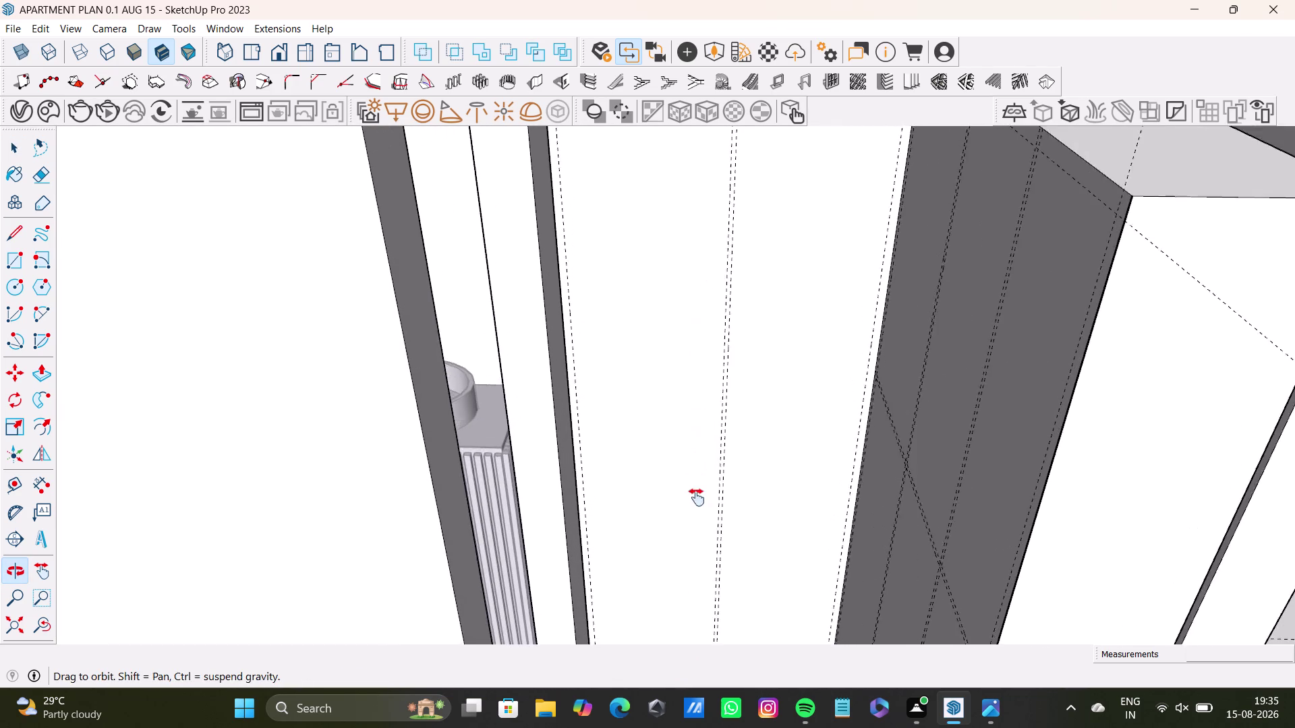
middle_drag(696, 489, 698, 512)
middle_drag(707, 499, 708, 538)
middle_drag(738, 502, 738, 453)
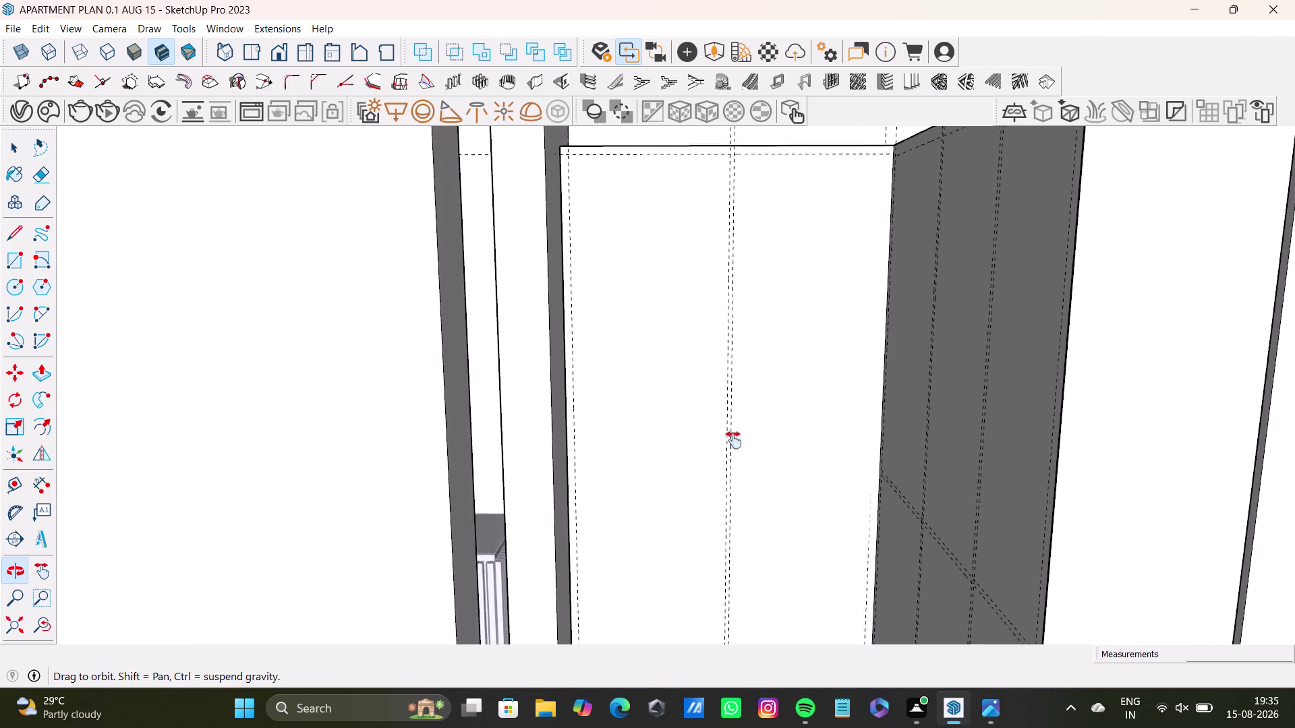
middle_drag(739, 453, 717, 382)
scroll(down, 3)
middle_drag(722, 388, 722, 418)
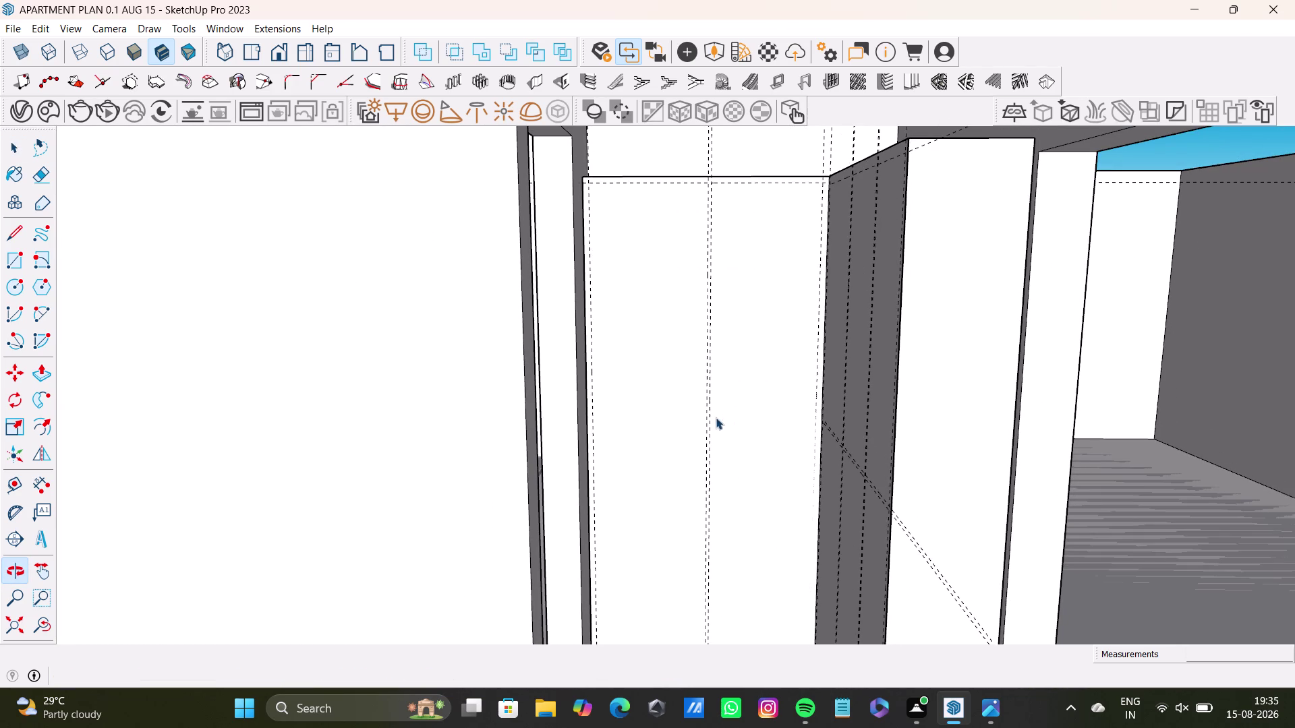
Place a horizontal guide about 2' below the panel's top edge.
drag(16, 482, 29, 474)
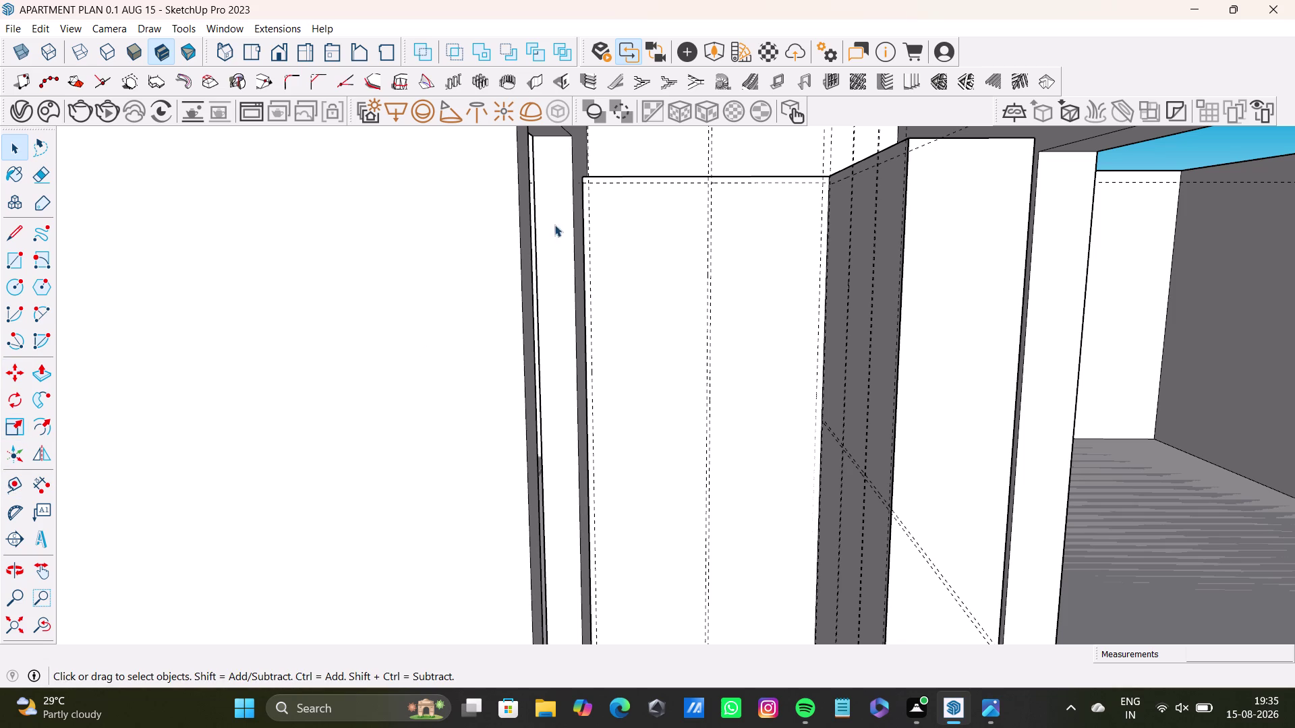
click(14, 488)
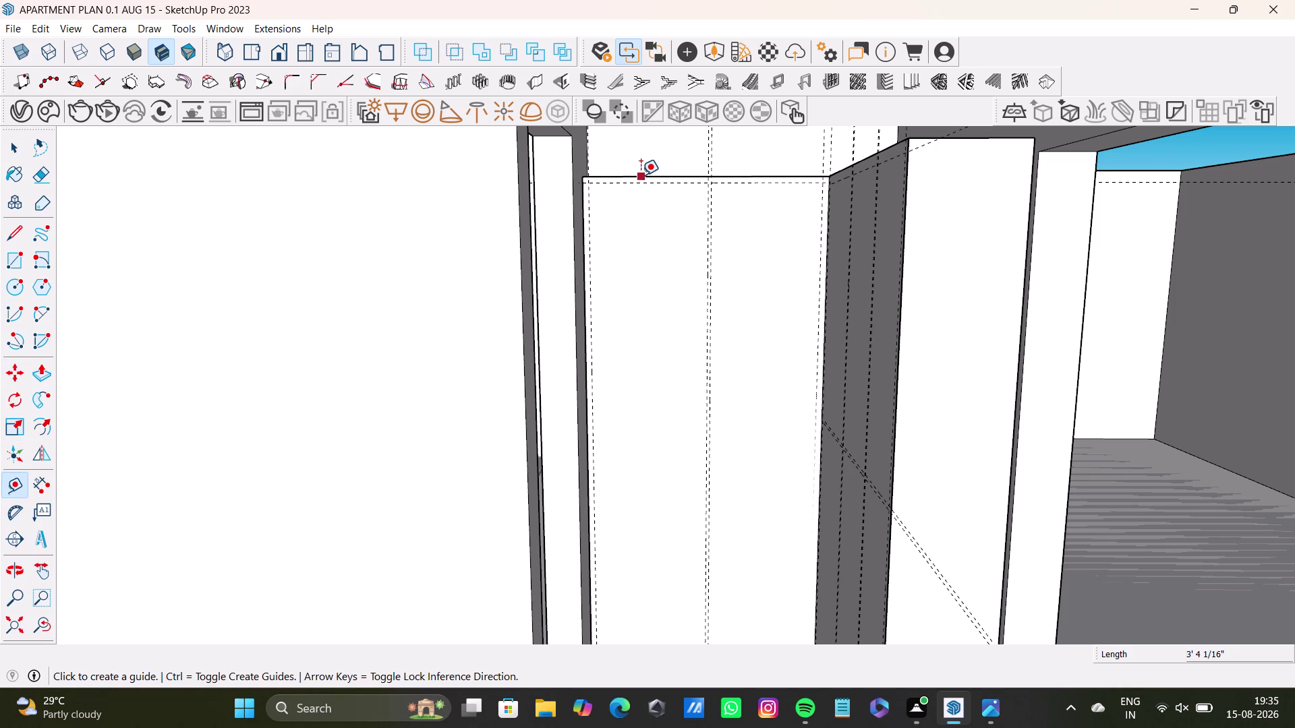
click(644, 184)
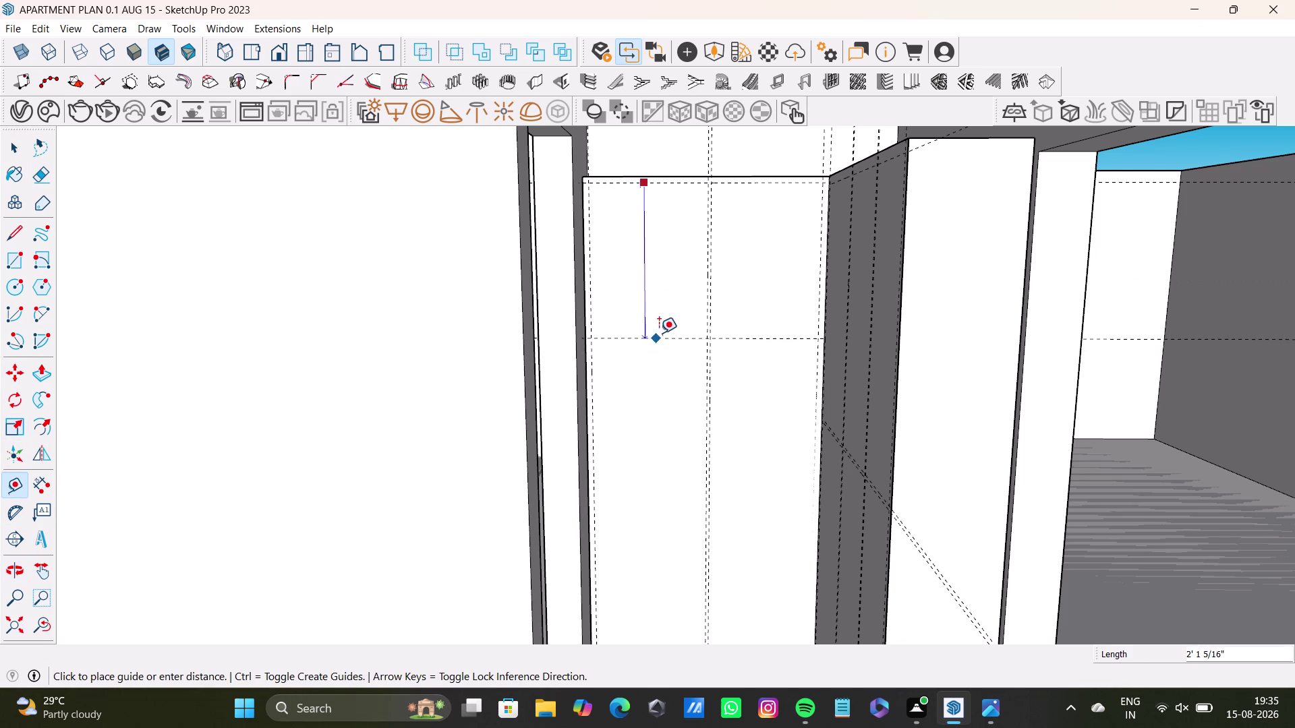
click(664, 320)
scroll(down, 3)
middle_drag(688, 387, 680, 293)
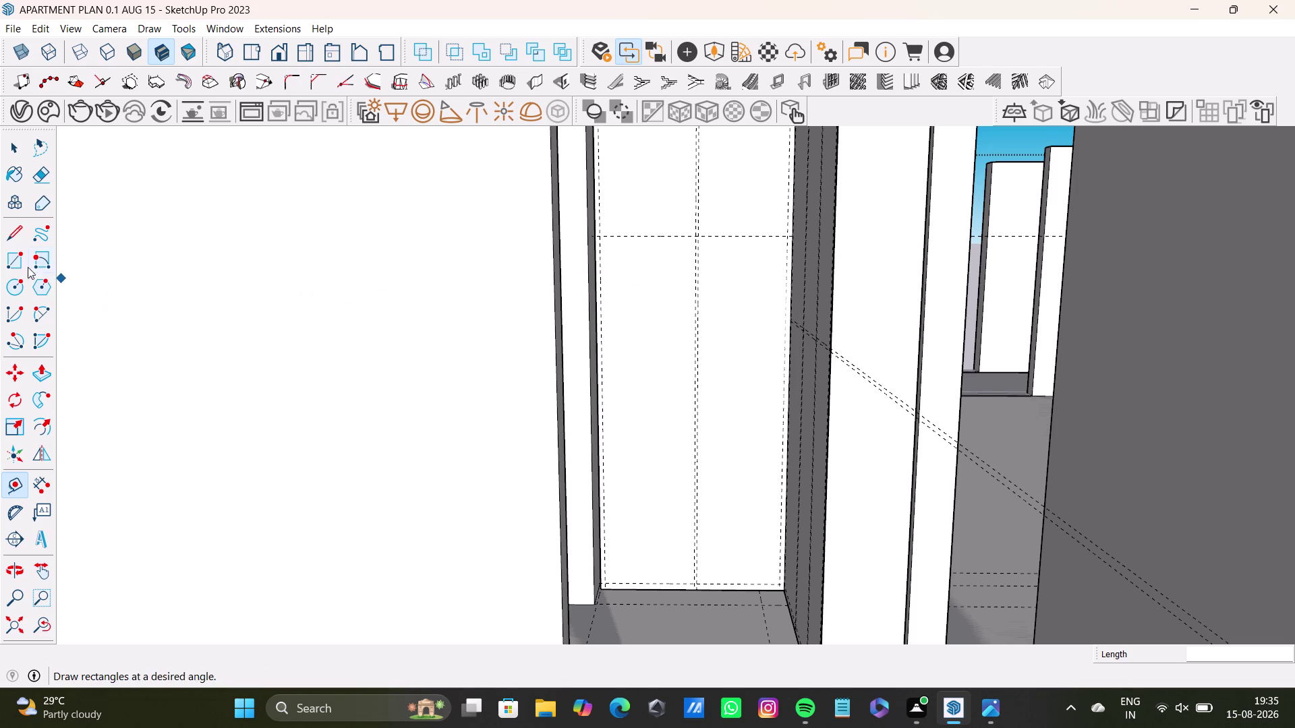
Draw a tall rectangle from the upper guide corner to the lower guide at the centre line.
click(14, 259)
scroll(up, 3)
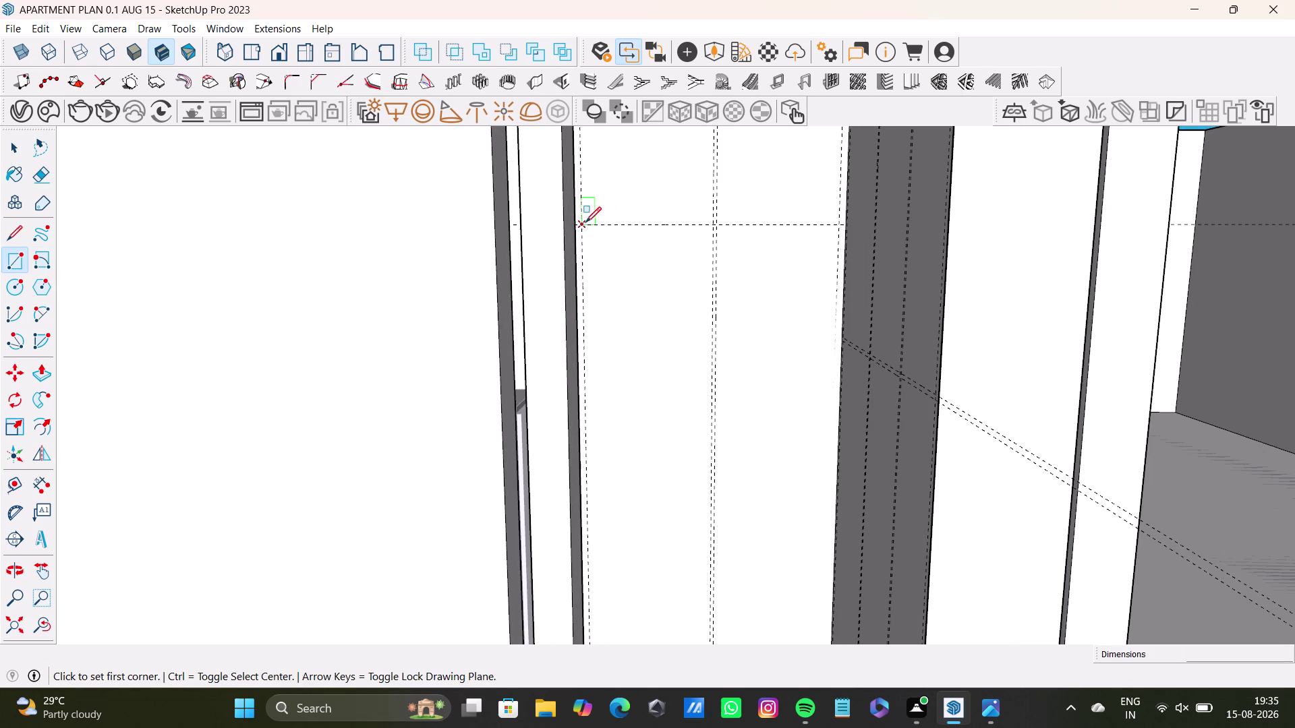
click(585, 223)
scroll(down, 3)
scroll(down, 3)
middle_drag(709, 333, 685, 344)
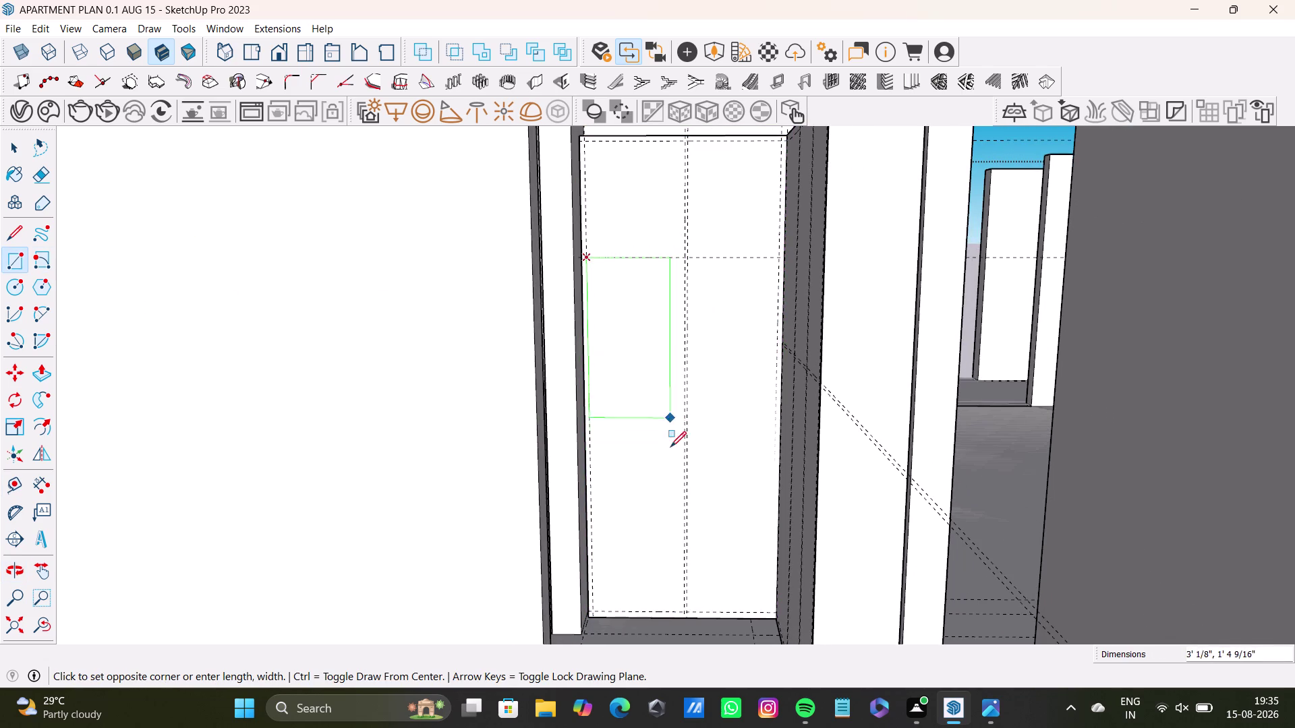
scroll(up, 3)
scroll(up, 3)
middle_drag(680, 602, 652, 482)
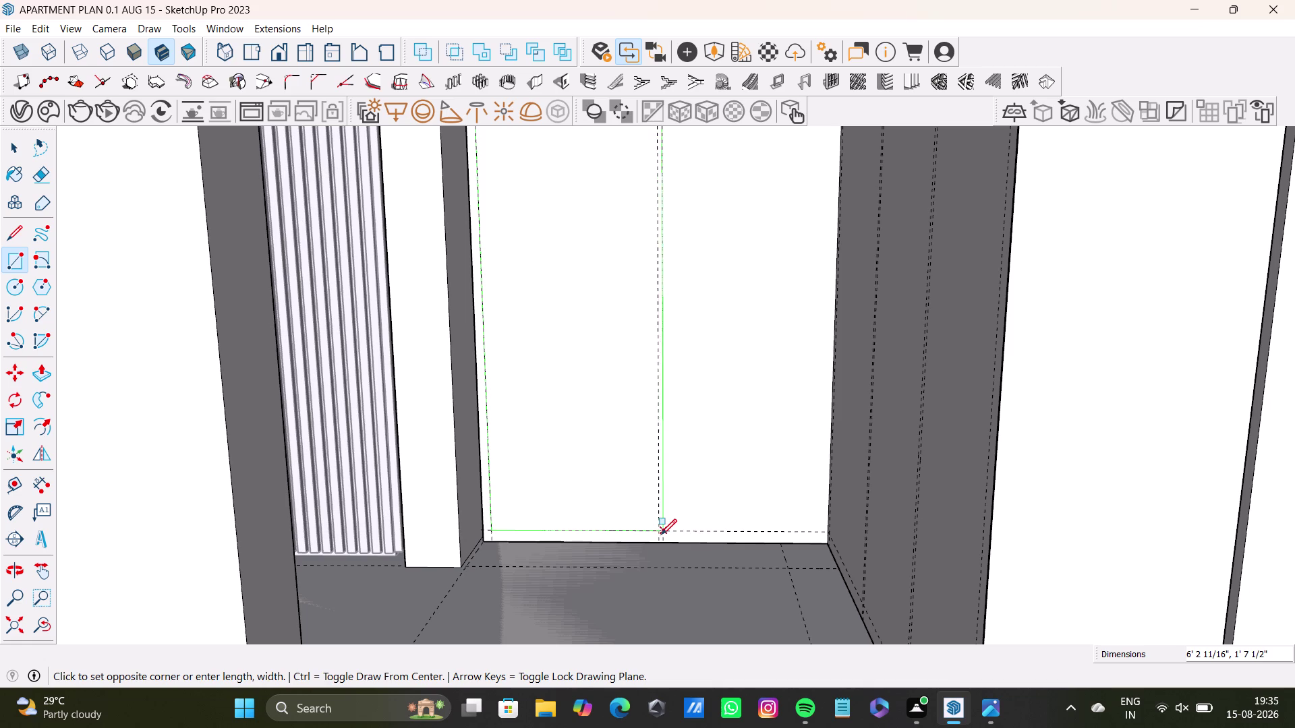
key(Left)
scroll(up, 3)
scroll(up, 3)
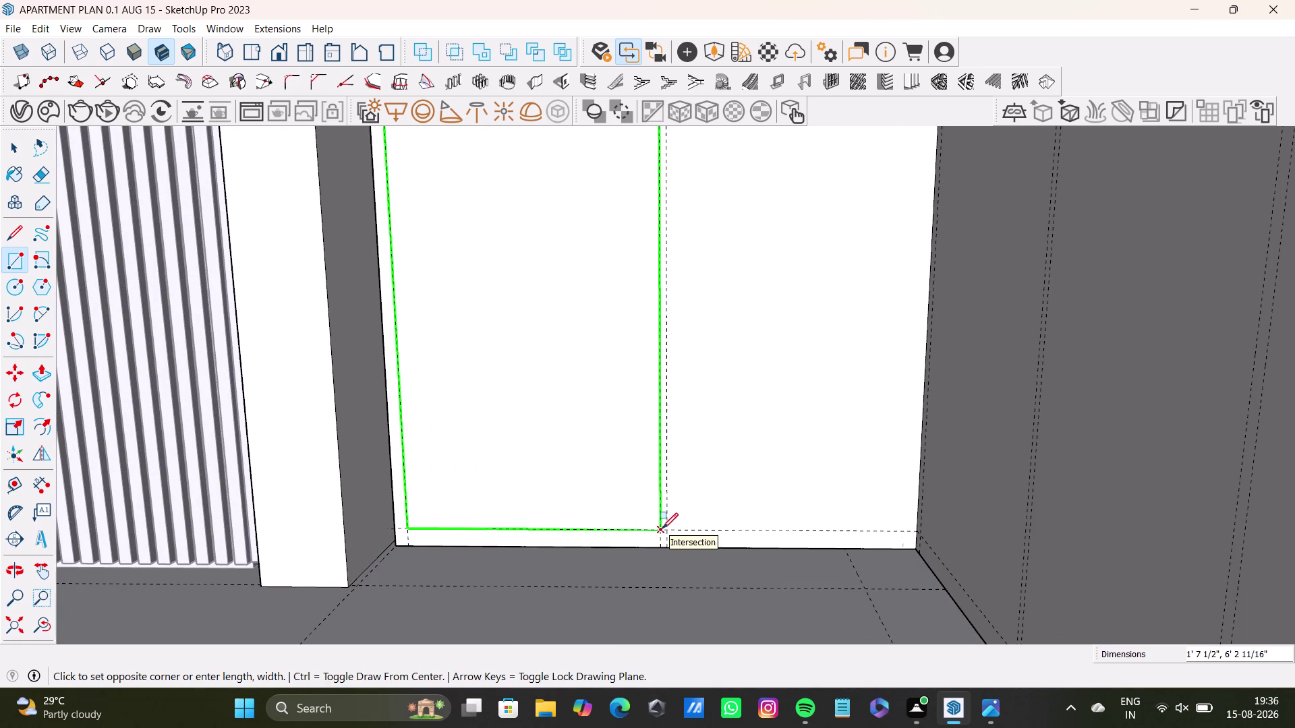
click(662, 529)
key(space)
scroll(down, 3)
middle_drag(560, 391, 596, 619)
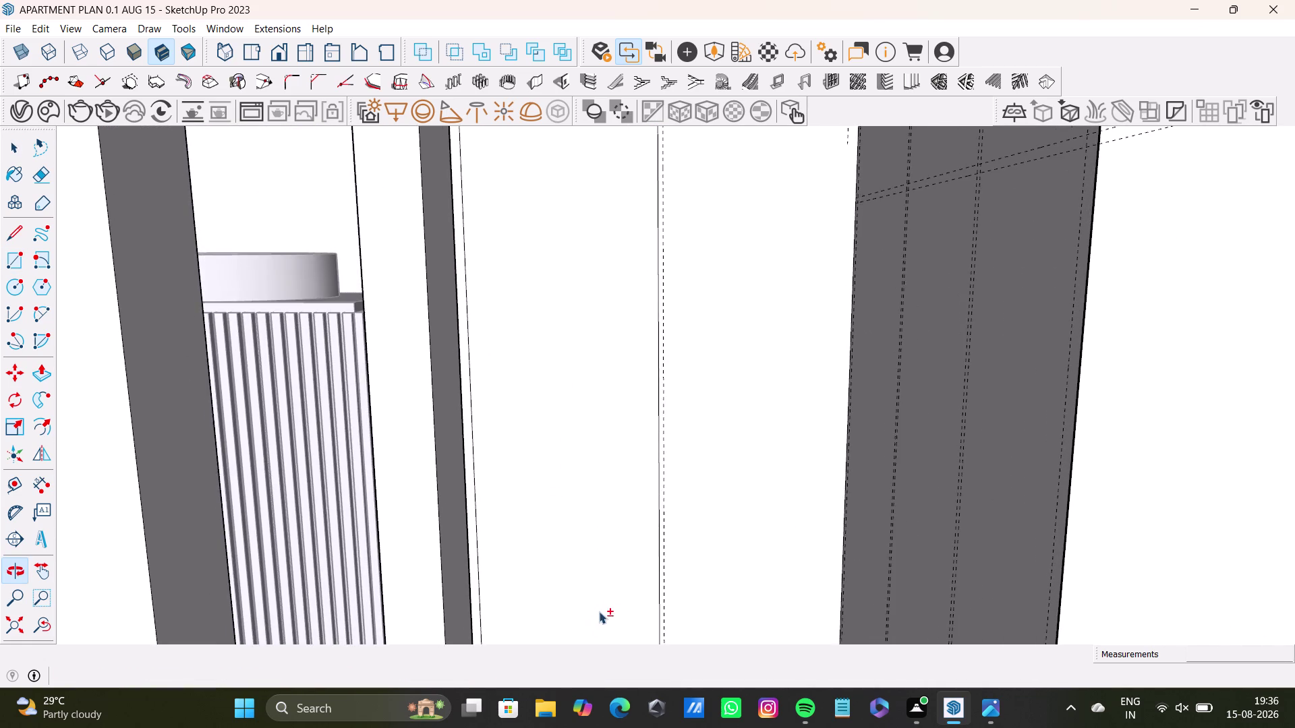
scroll(down, 3)
scroll(down, 3)
middle_drag(605, 374, 576, 508)
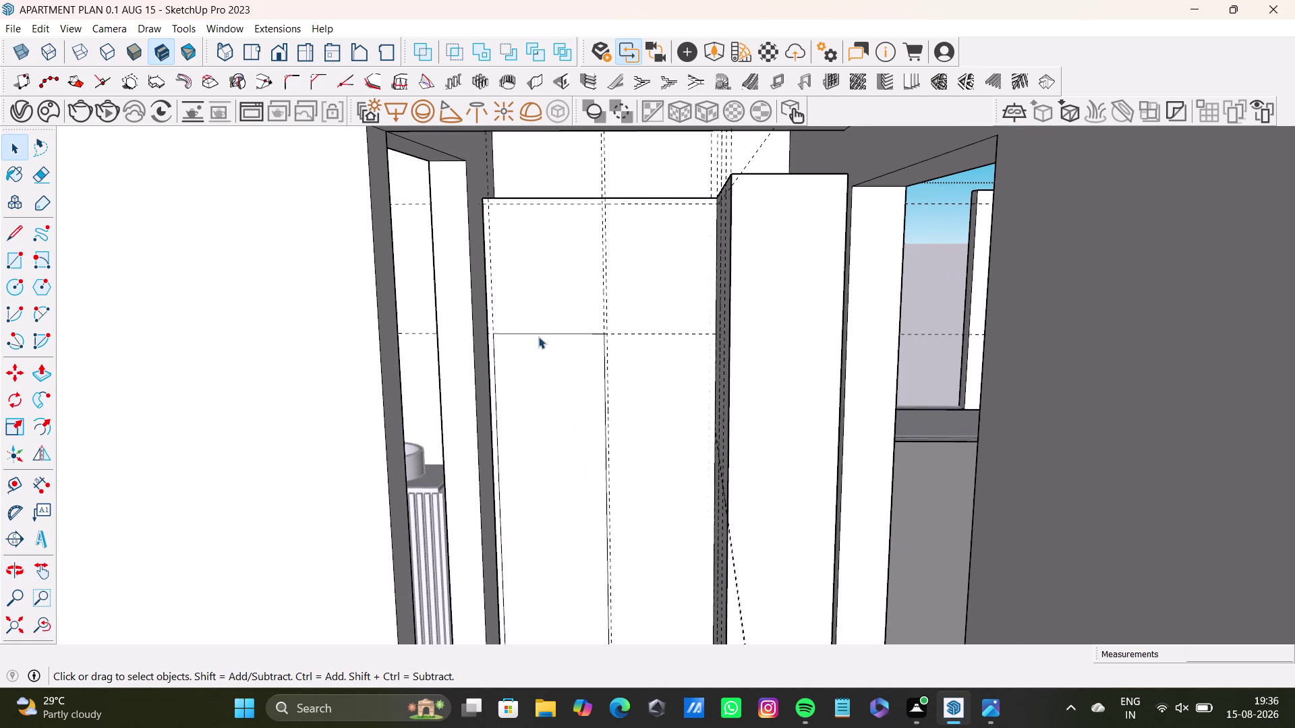
Delete the rectangle's straight top edge.
click(548, 338)
click(553, 331)
click(557, 332)
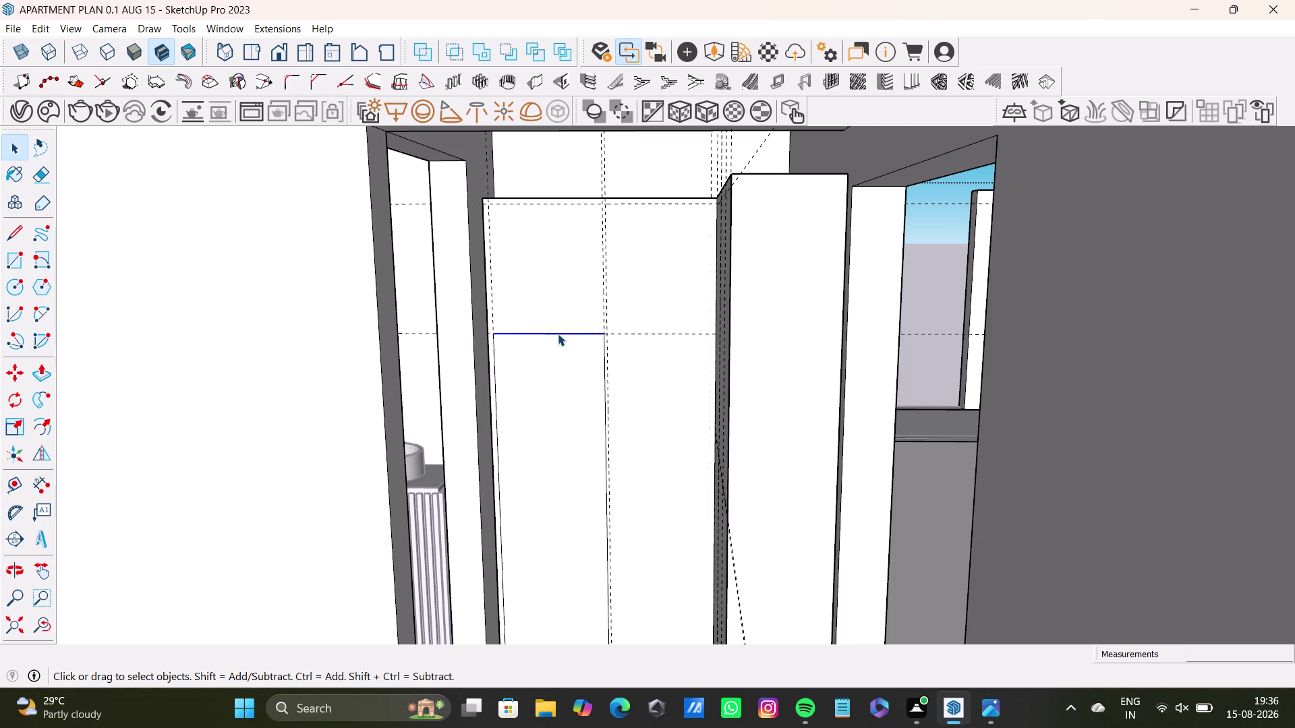
key(Delete)
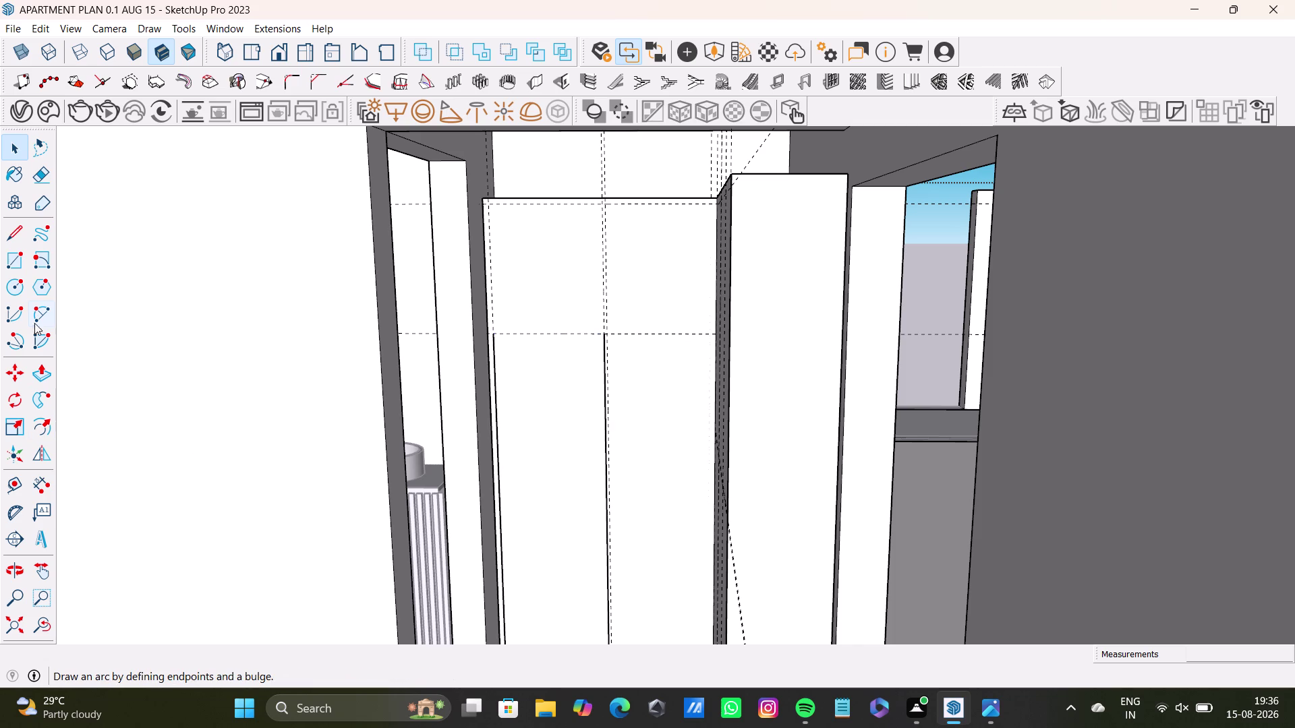
Draw a half-circle 2-Point Arc between the rectangle's top corners.
click(36, 309)
click(494, 334)
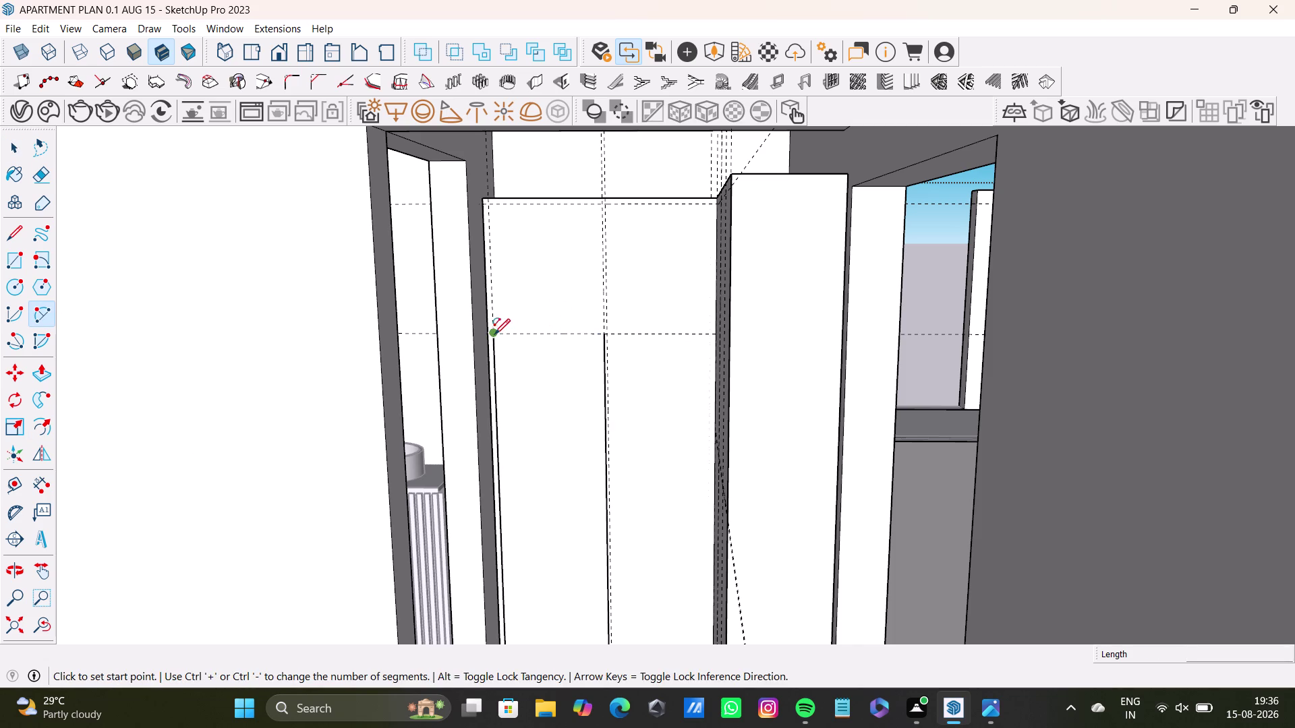
click(608, 337)
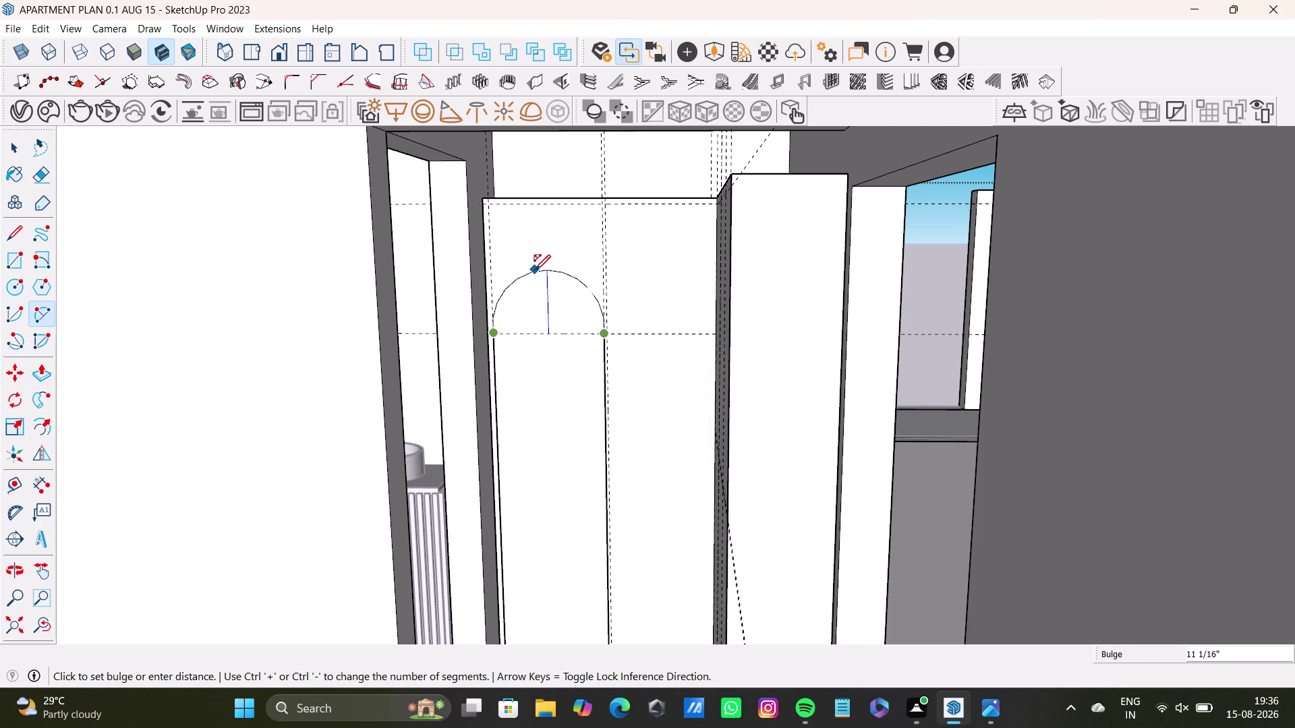
click(535, 270)
key(space)
middle_drag(550, 380, 565, 391)
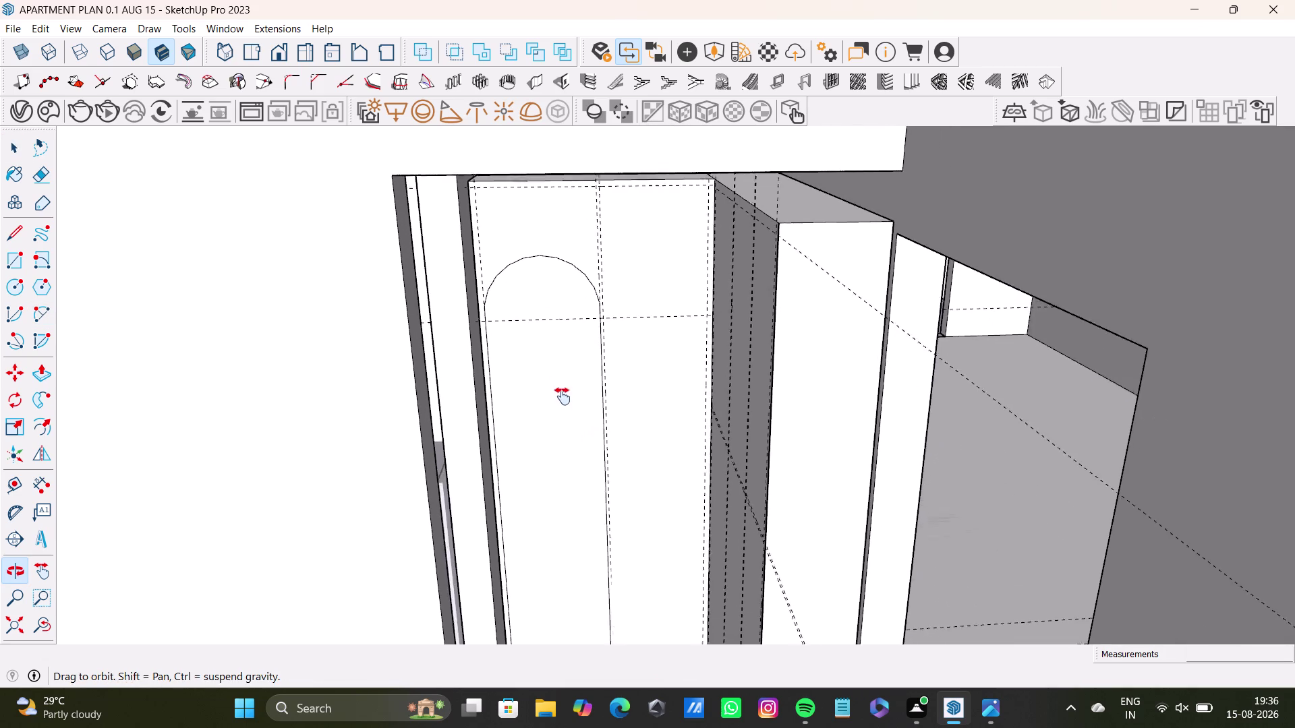
middle_drag(565, 391, 562, 399)
click(555, 307)
key(p)
click(554, 307)
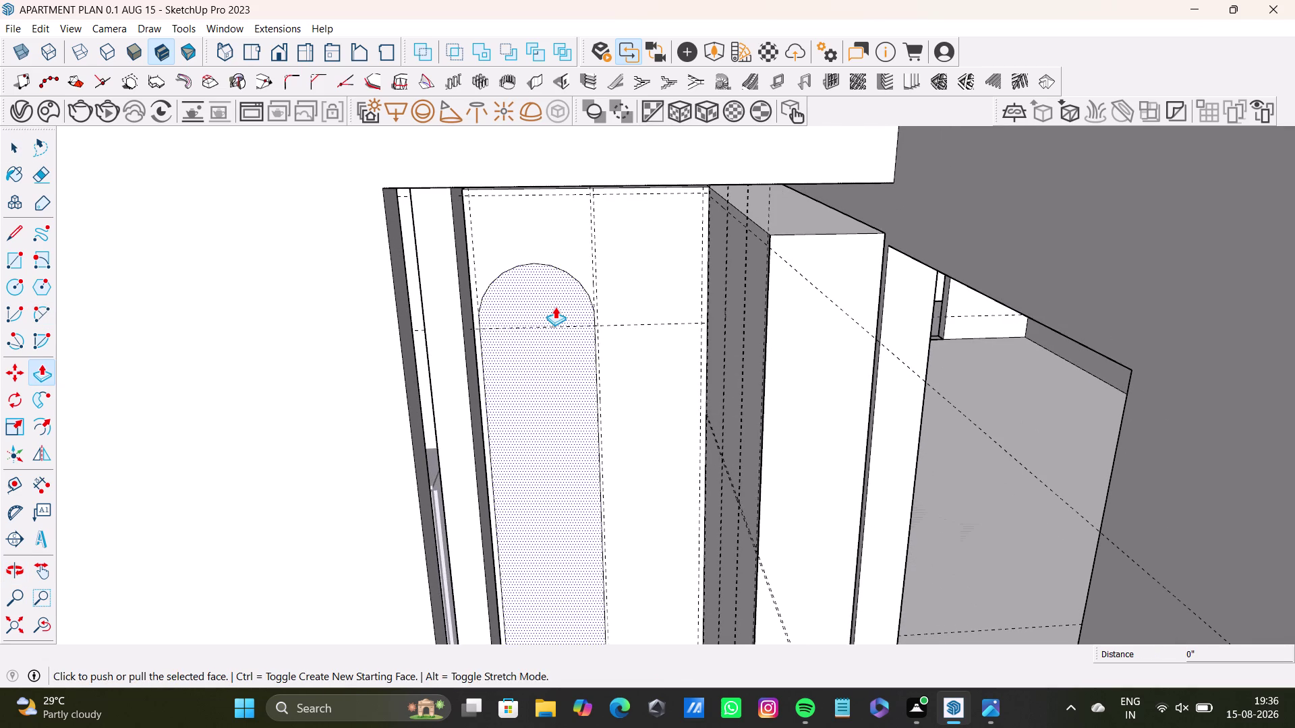
middle_drag(558, 310, 557, 356)
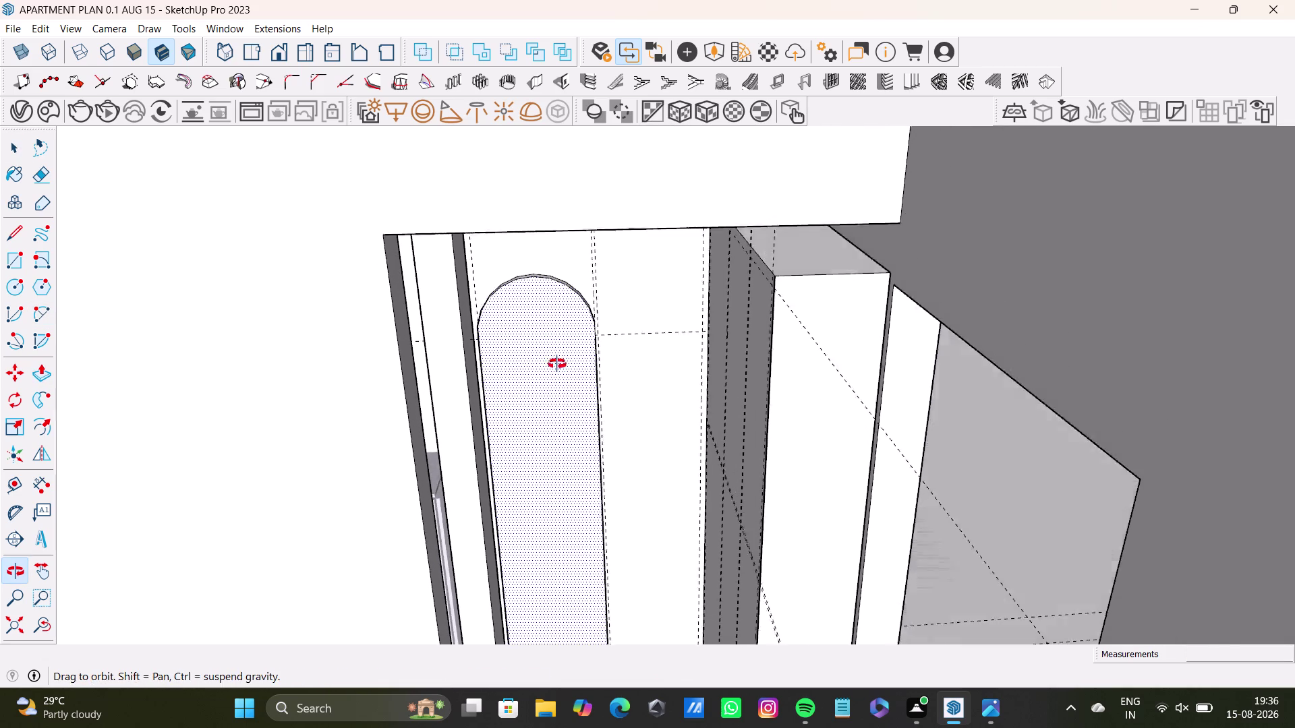
middle_drag(558, 355, 578, 510)
scroll(up, 3)
key(space)
click(550, 379)
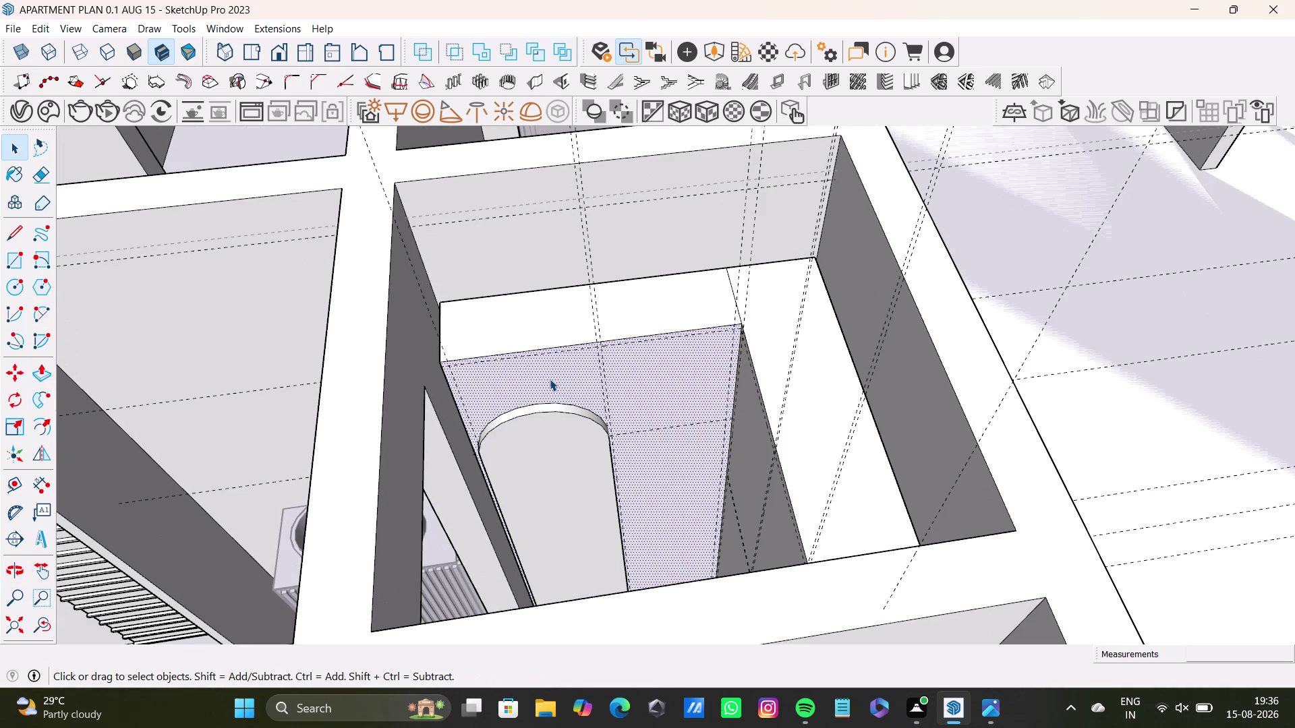
click(550, 379)
middle_drag(565, 440, 549, 634)
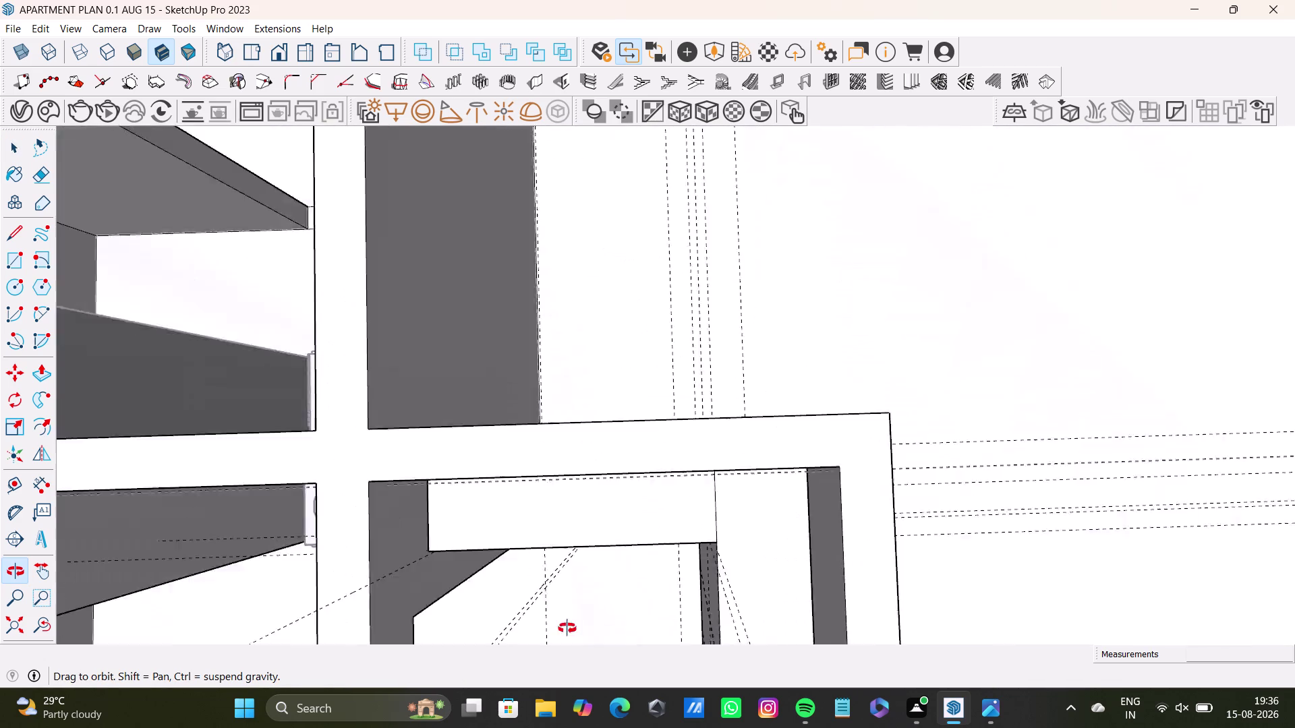
middle_drag(549, 635, 531, 475)
scroll(up, 3)
middle_drag(577, 441, 458, 322)
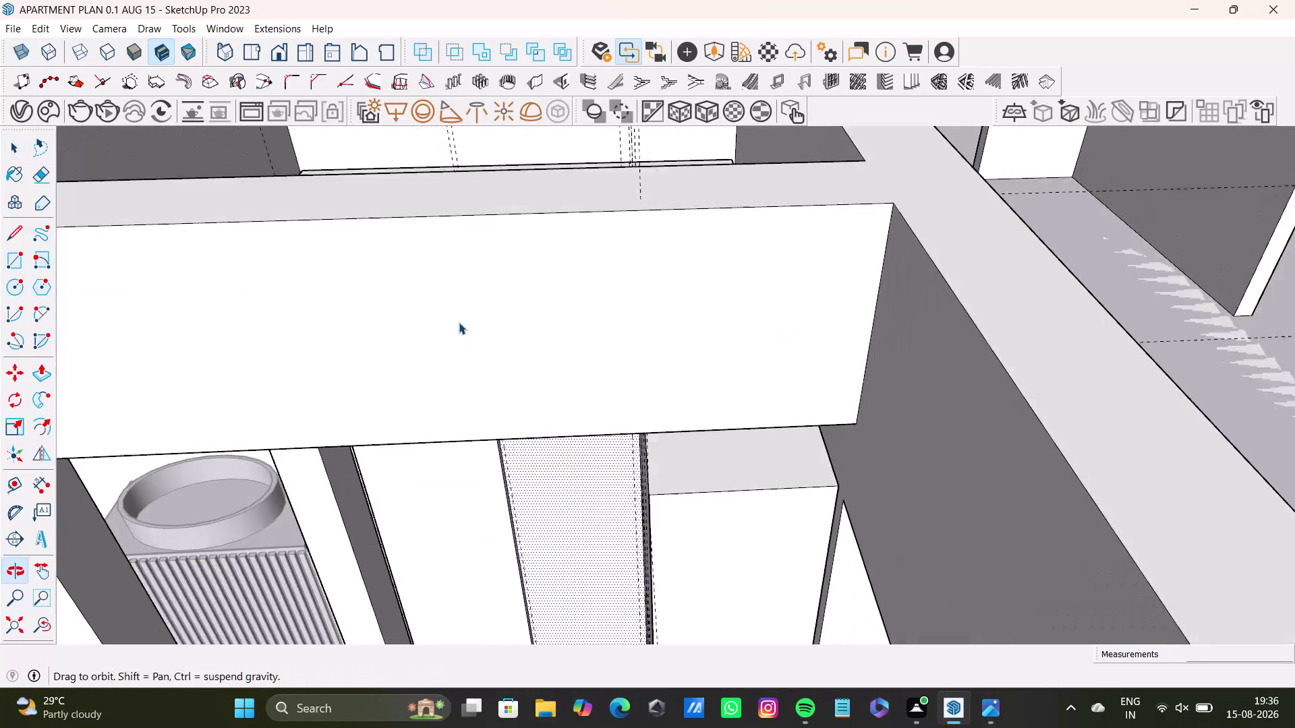
middle_drag(480, 360, 508, 547)
middle_drag(495, 473, 487, 270)
scroll(down, 3)
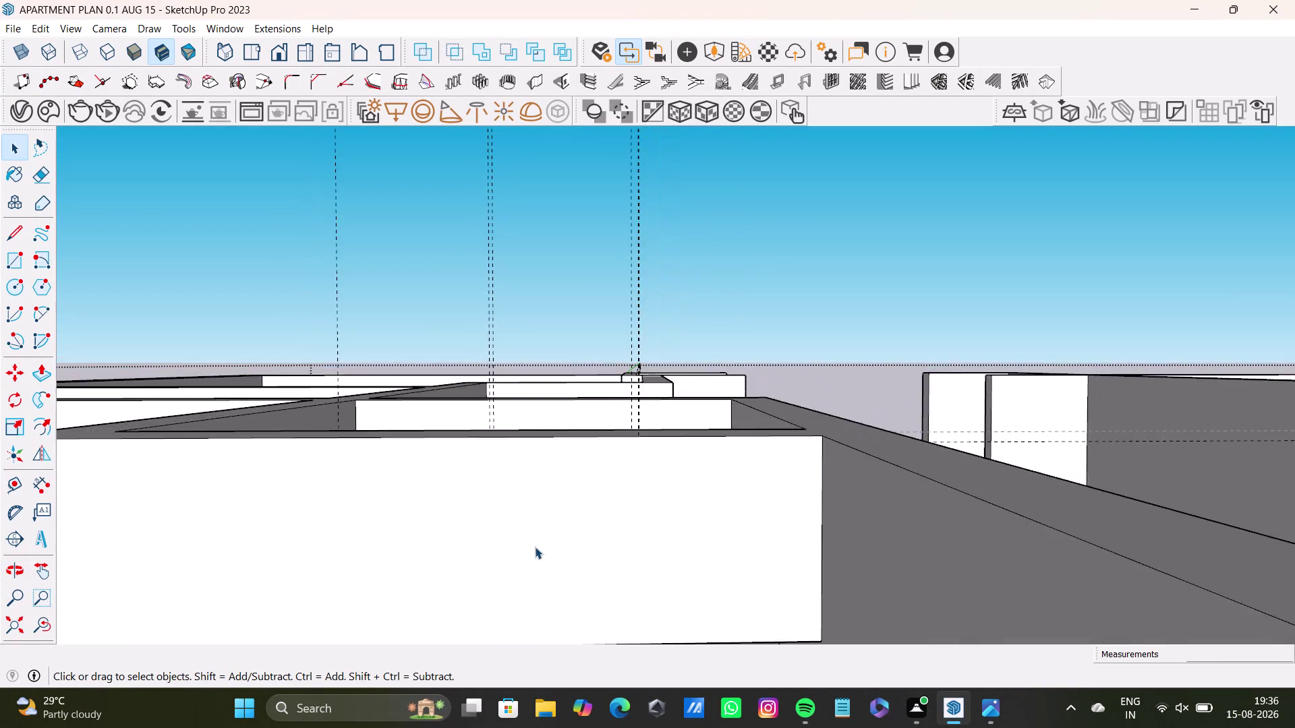
scroll(down, 3)
middle_drag(546, 573, 638, 424)
scroll(up, 3)
middle_drag(609, 540, 611, 476)
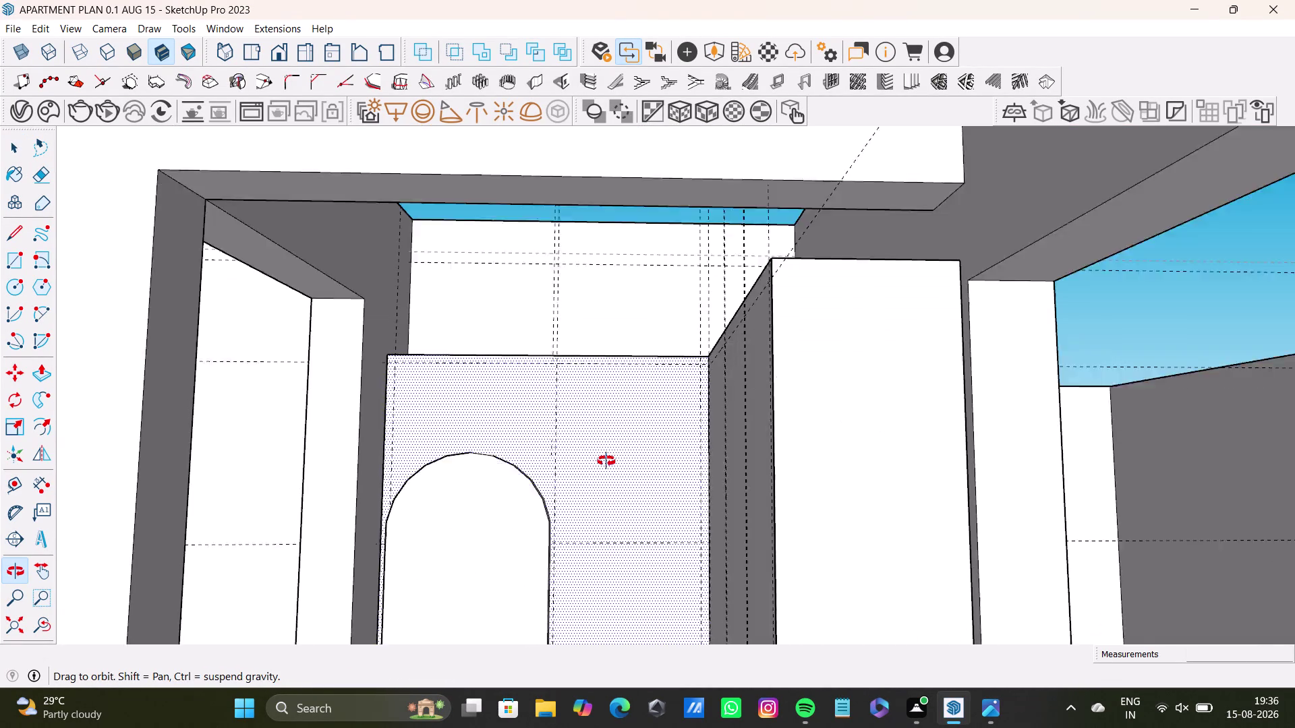
middle_drag(611, 476, 610, 456)
click(18, 260)
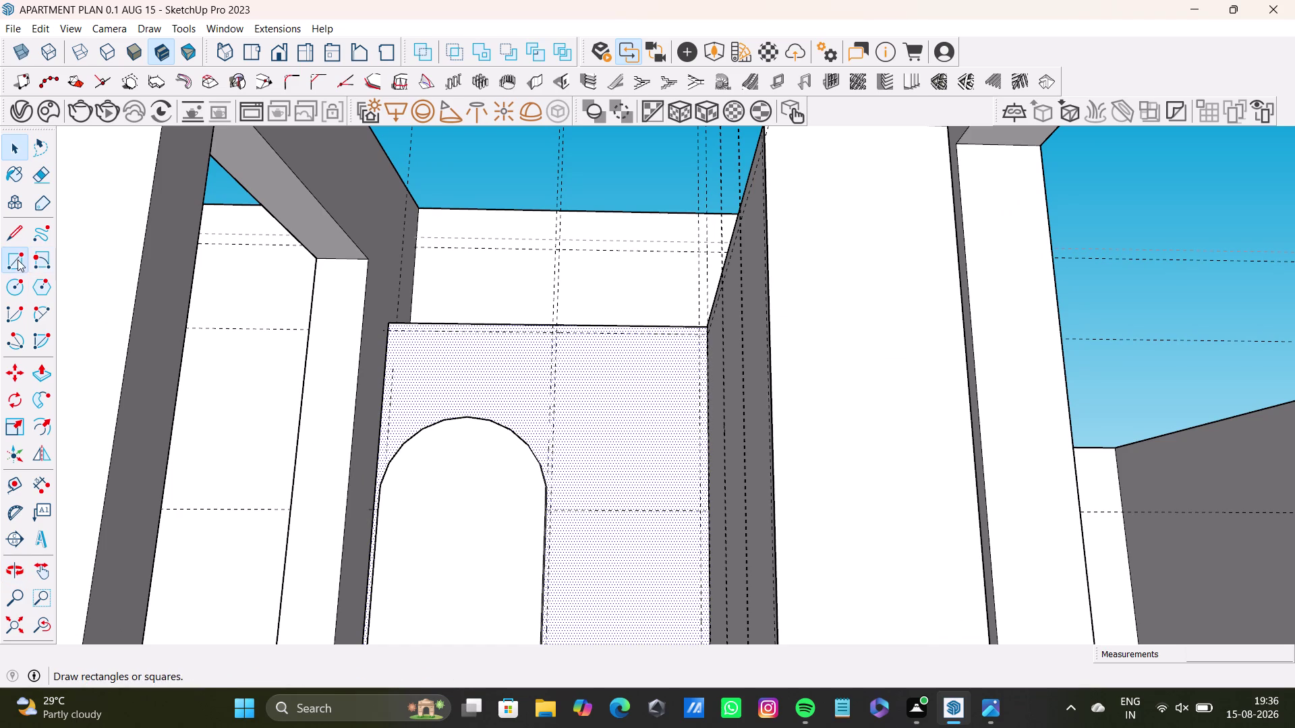
scroll(up, 3)
click(580, 312)
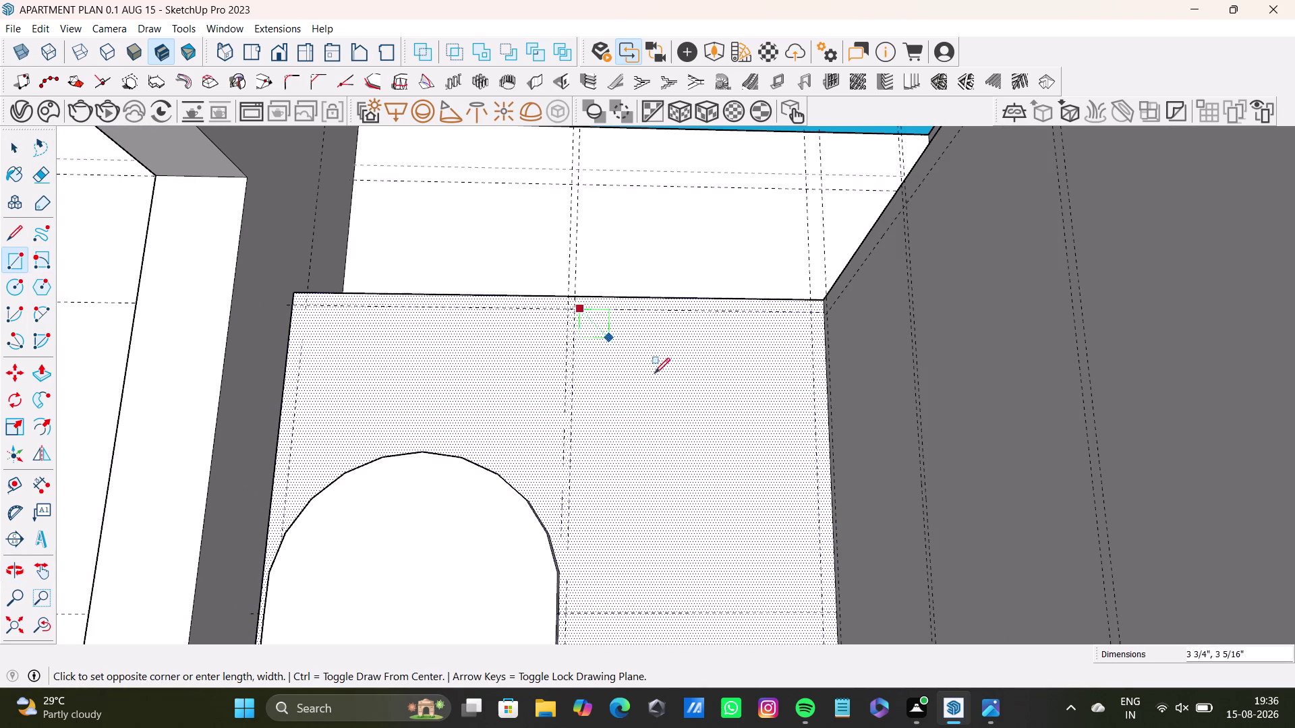
scroll(down, 3)
middle_drag(698, 485, 674, 361)
scroll(down, 3)
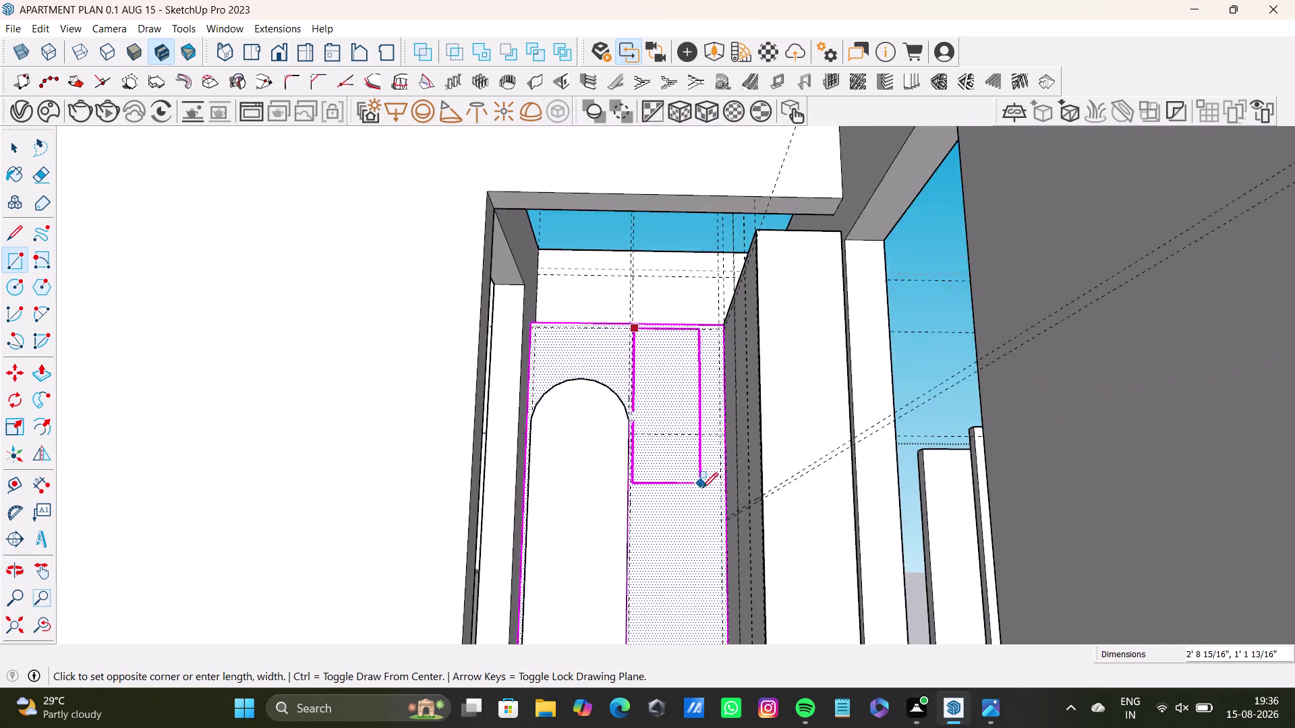
middle_drag(702, 488, 694, 378)
scroll(down, 3)
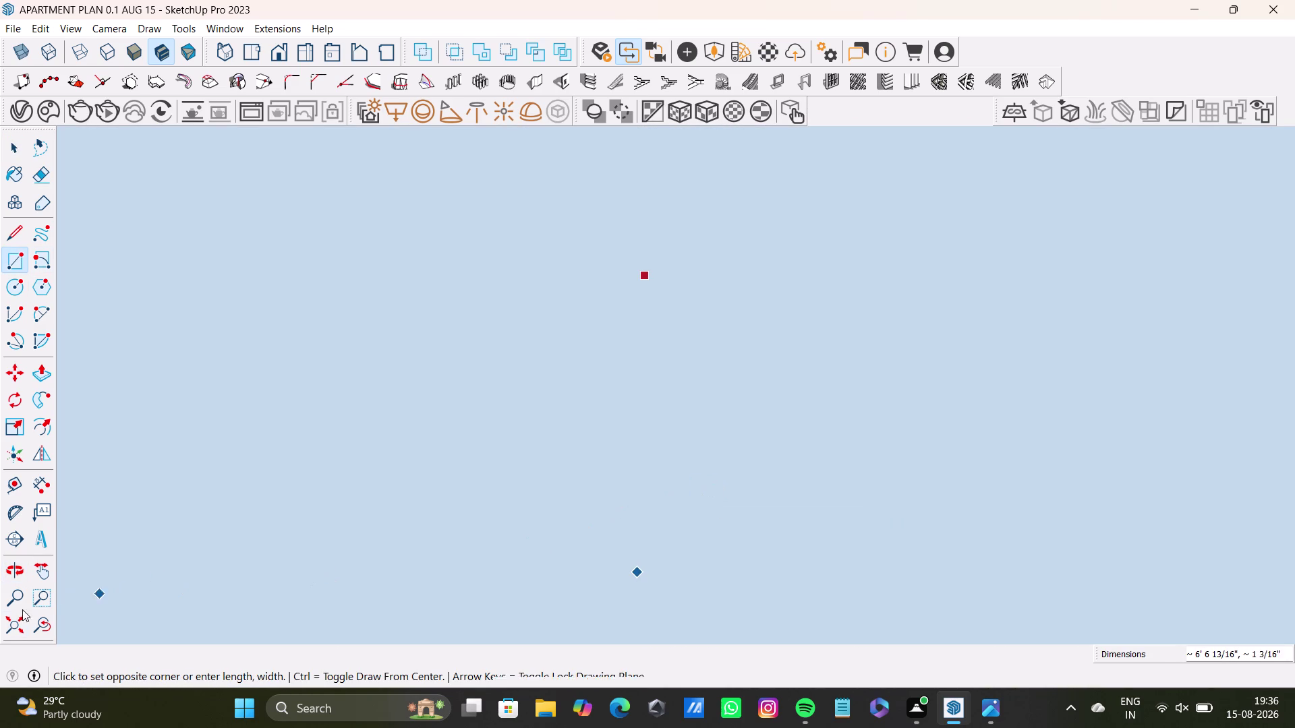
click(3, 621)
middle_drag(814, 528, 974, 668)
scroll(up, 3)
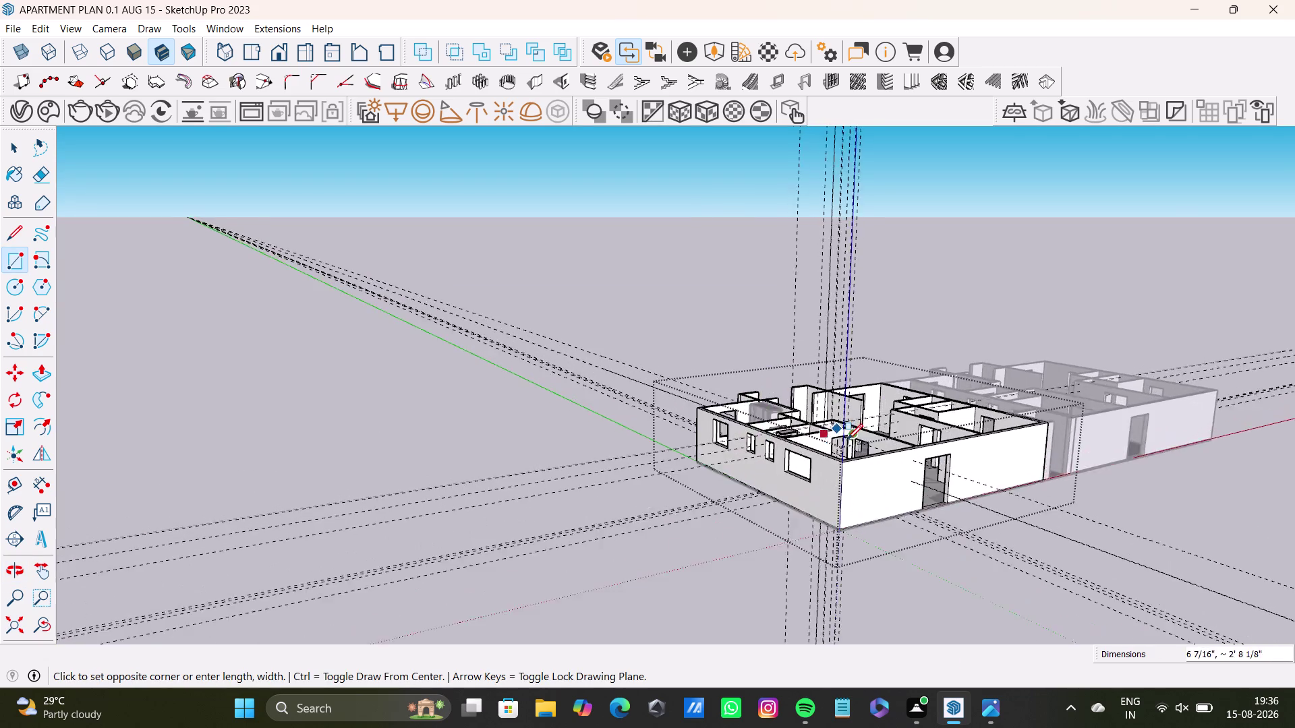
scroll(up, 3)
middle_drag(819, 415, 759, 561)
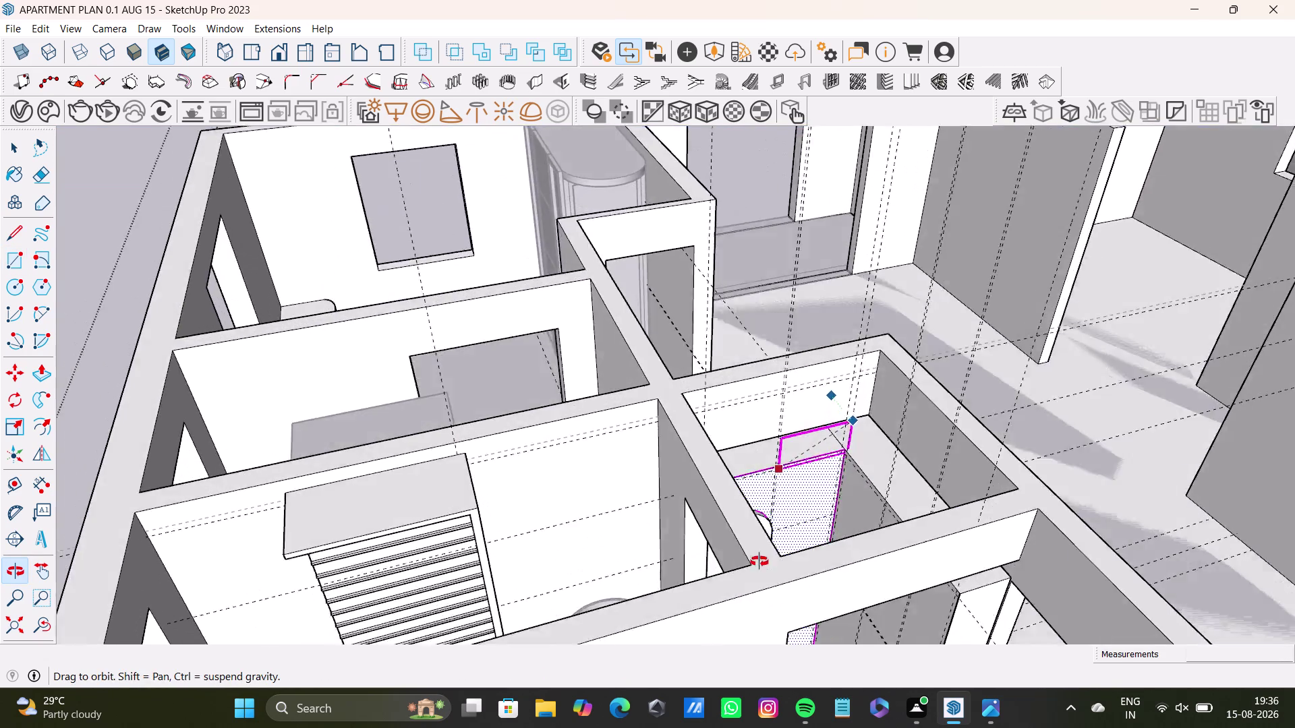
middle_drag(760, 562, 663, 528)
scroll(down, 3)
middle_drag(807, 556, 754, 407)
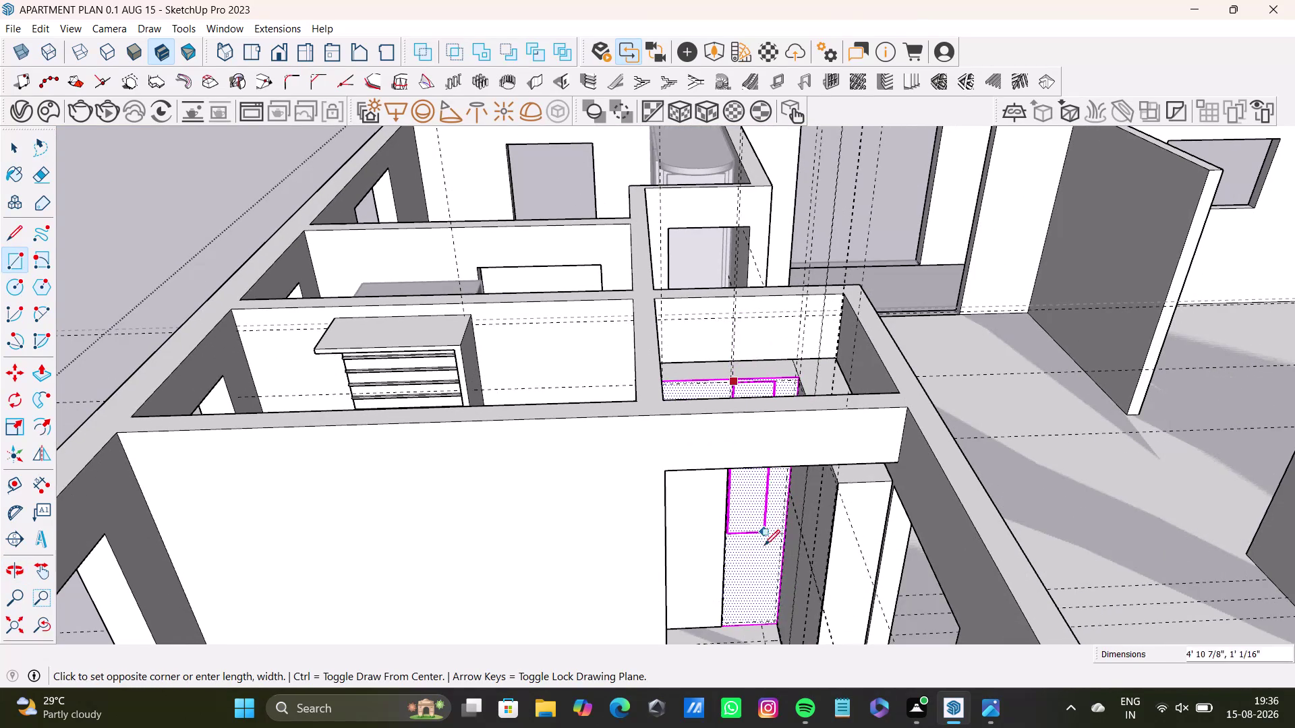
scroll(up, 3)
middle_drag(767, 567, 715, 449)
scroll(up, 3)
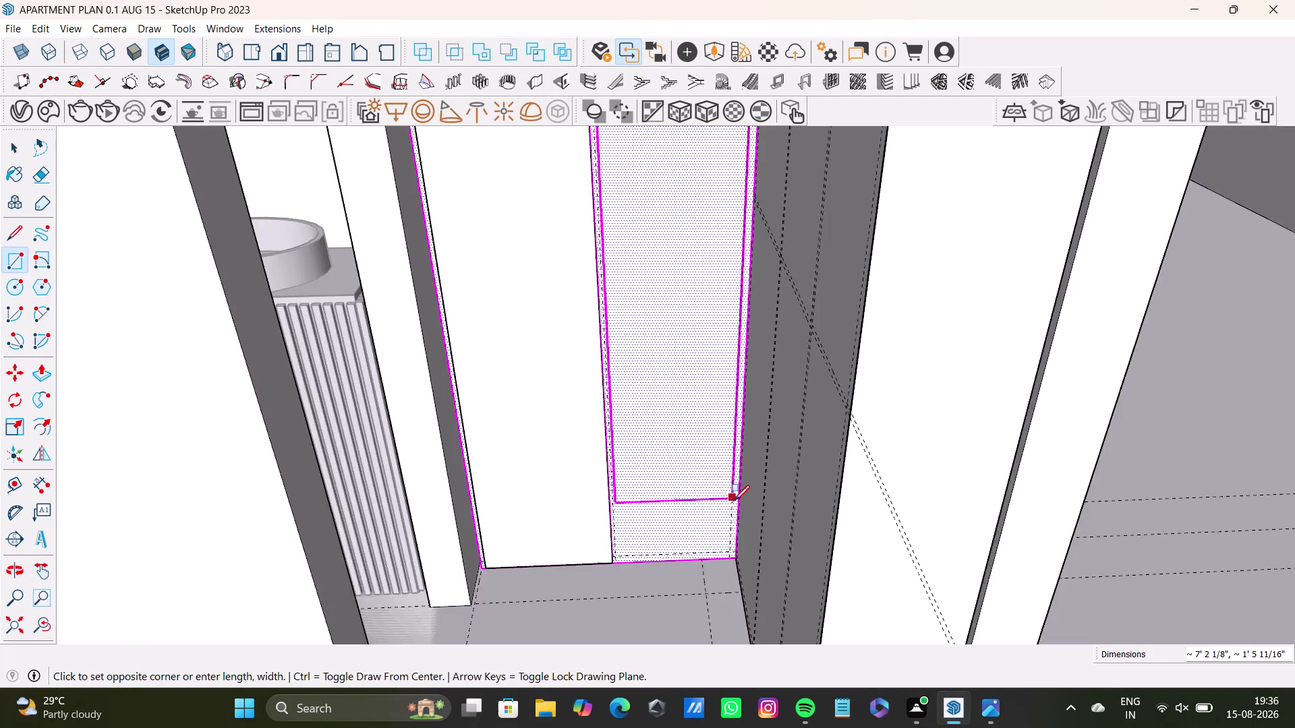
scroll(up, 3)
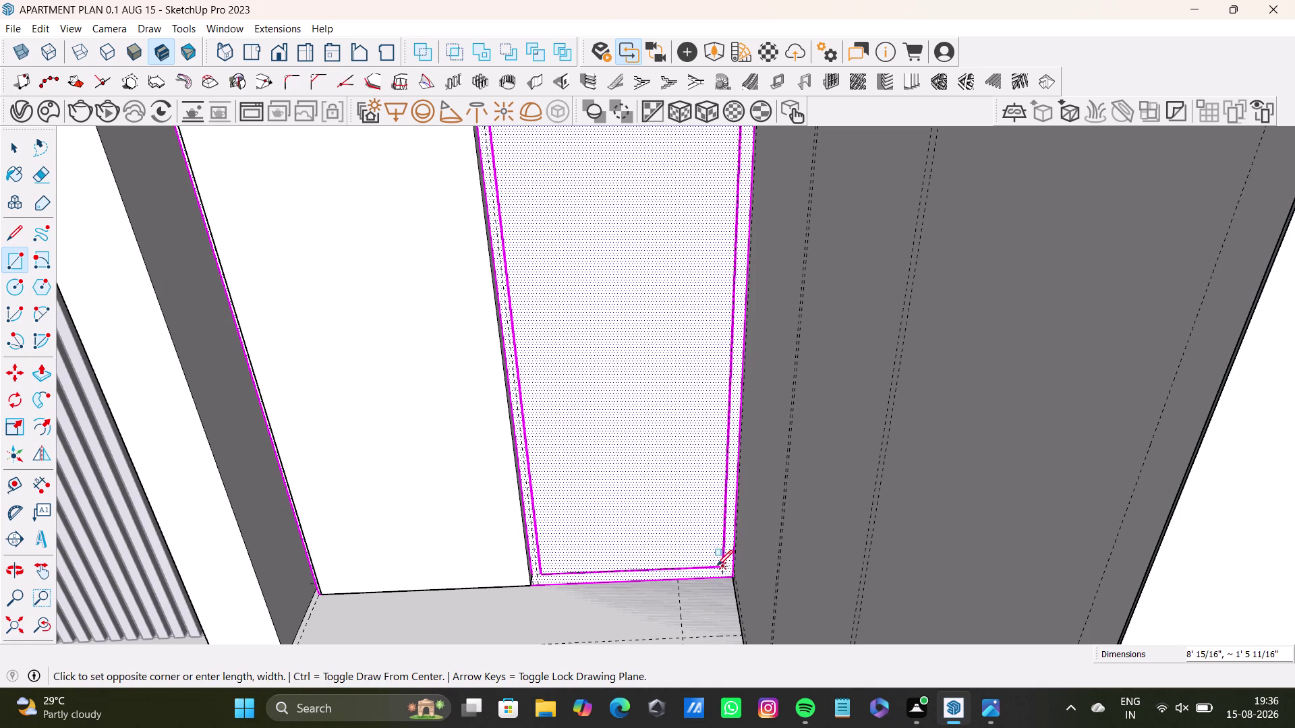
key(space)
scroll(down, 3)
key(space)
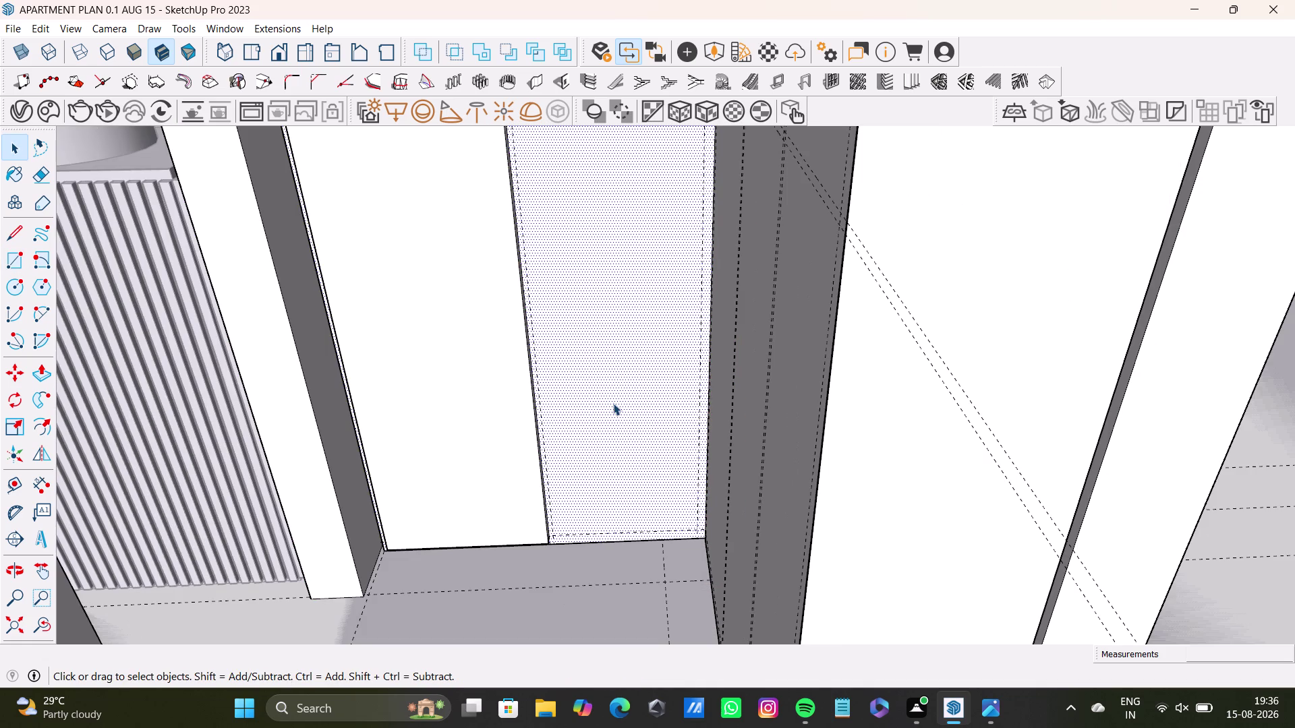
click(613, 403)
click(1272, 446)
scroll(down, 3)
middle_drag(597, 348, 625, 563)
middle_drag(630, 554, 641, 631)
middle_click(645, 604)
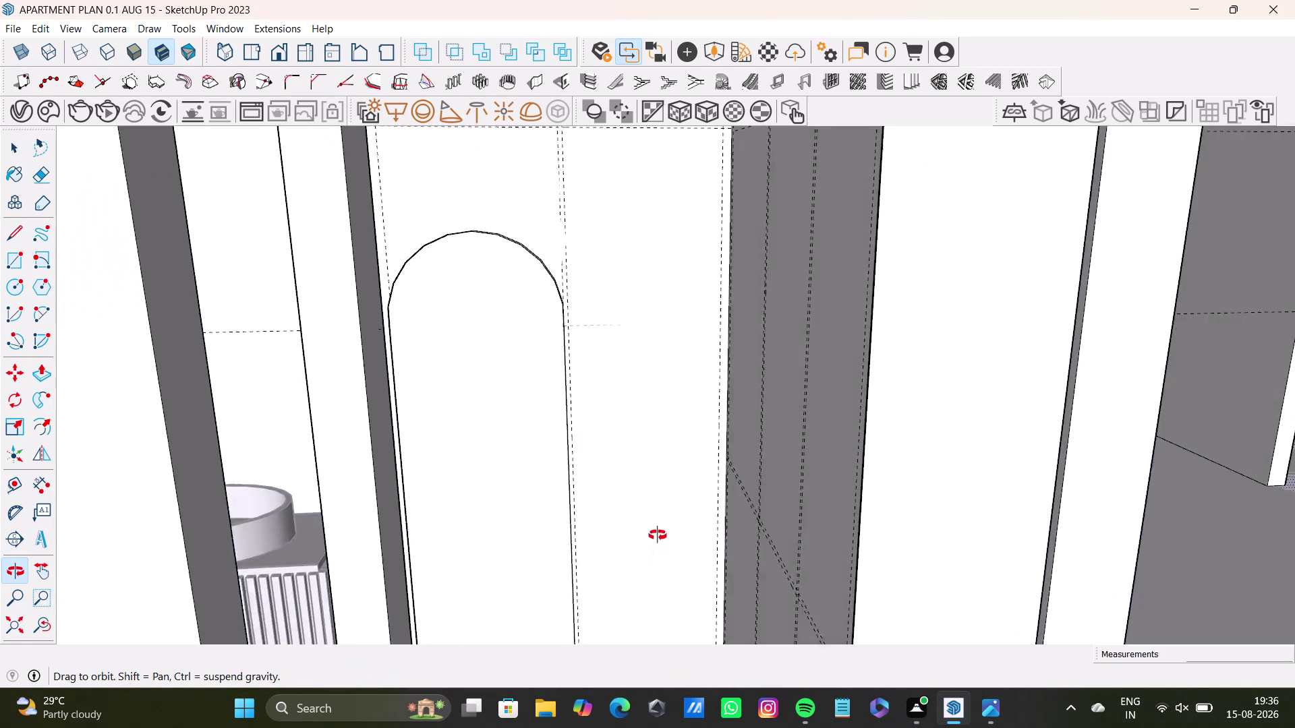
middle_drag(643, 566, 644, 551)
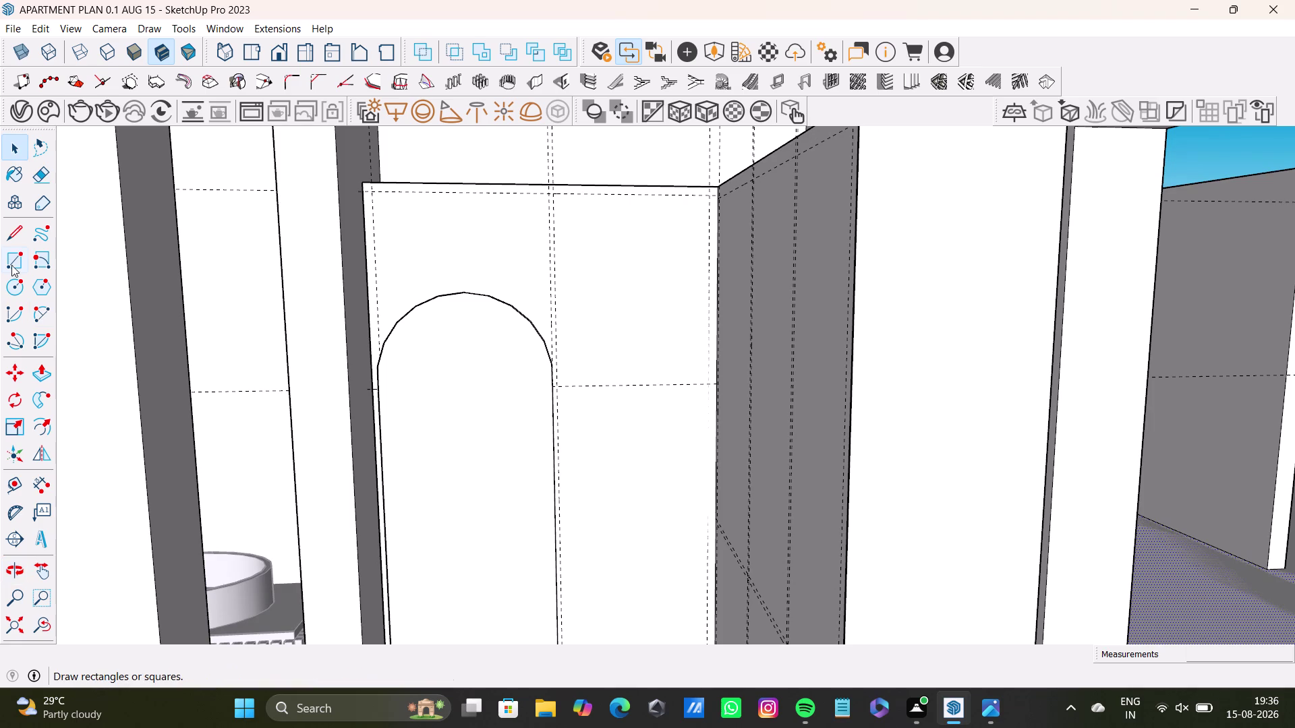
Draw a rectangle from the panel's top edge at the arch guide down to its bottom corner.
click(12, 265)
scroll(up, 3)
click(551, 191)
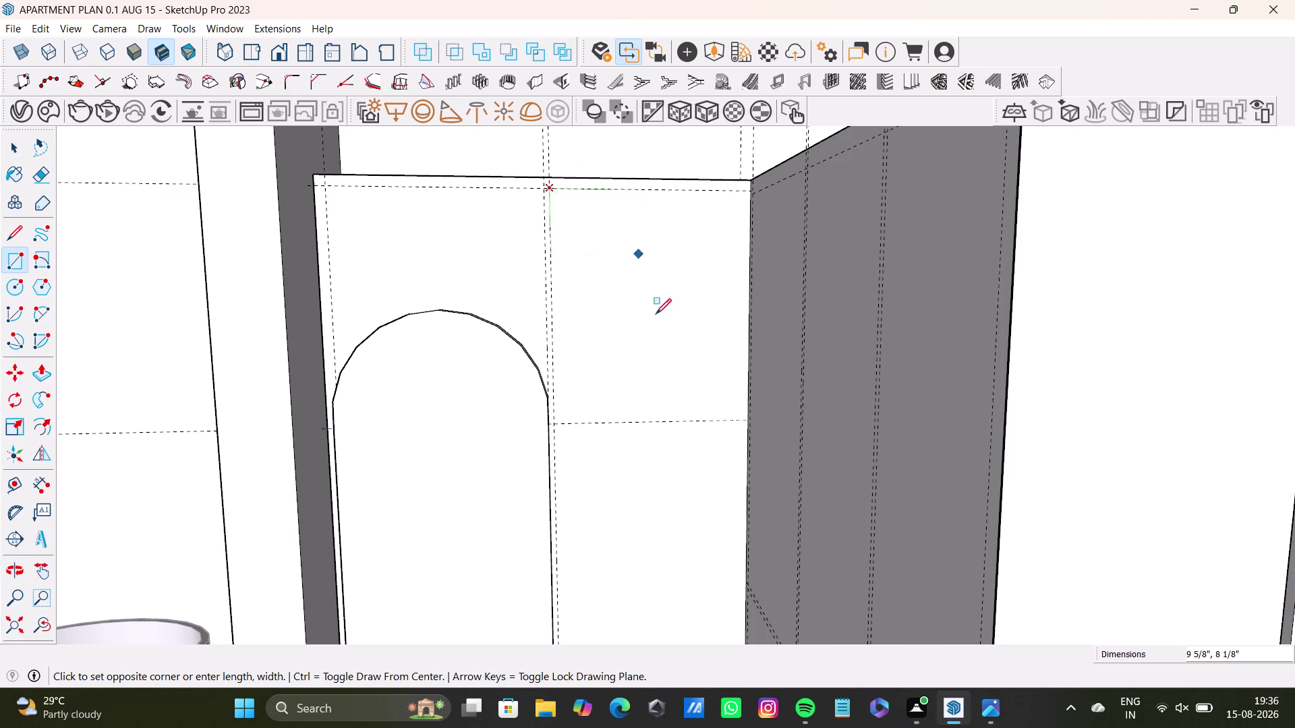
scroll(down, 3)
middle_drag(689, 425, 658, 311)
scroll(down, 3)
middle_drag(664, 437, 661, 360)
scroll(up, 3)
scroll(up, 3)
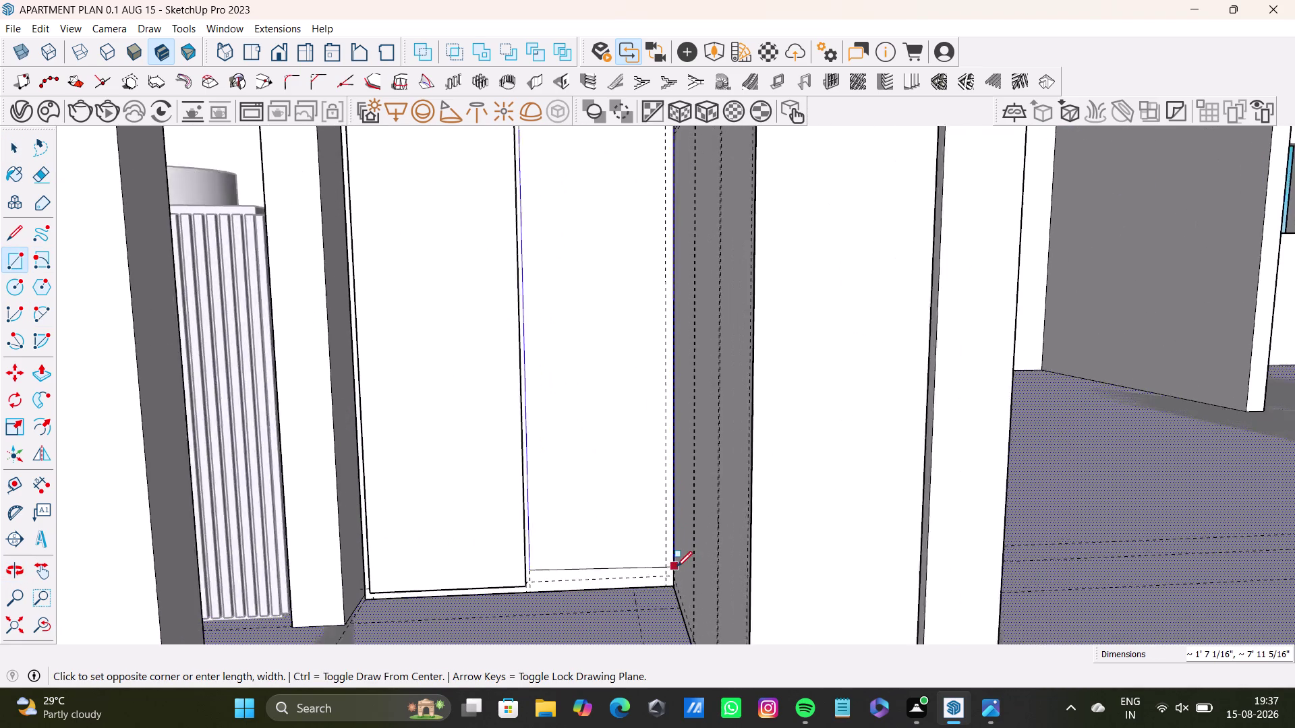
scroll(up, 3)
scroll(up, 3)
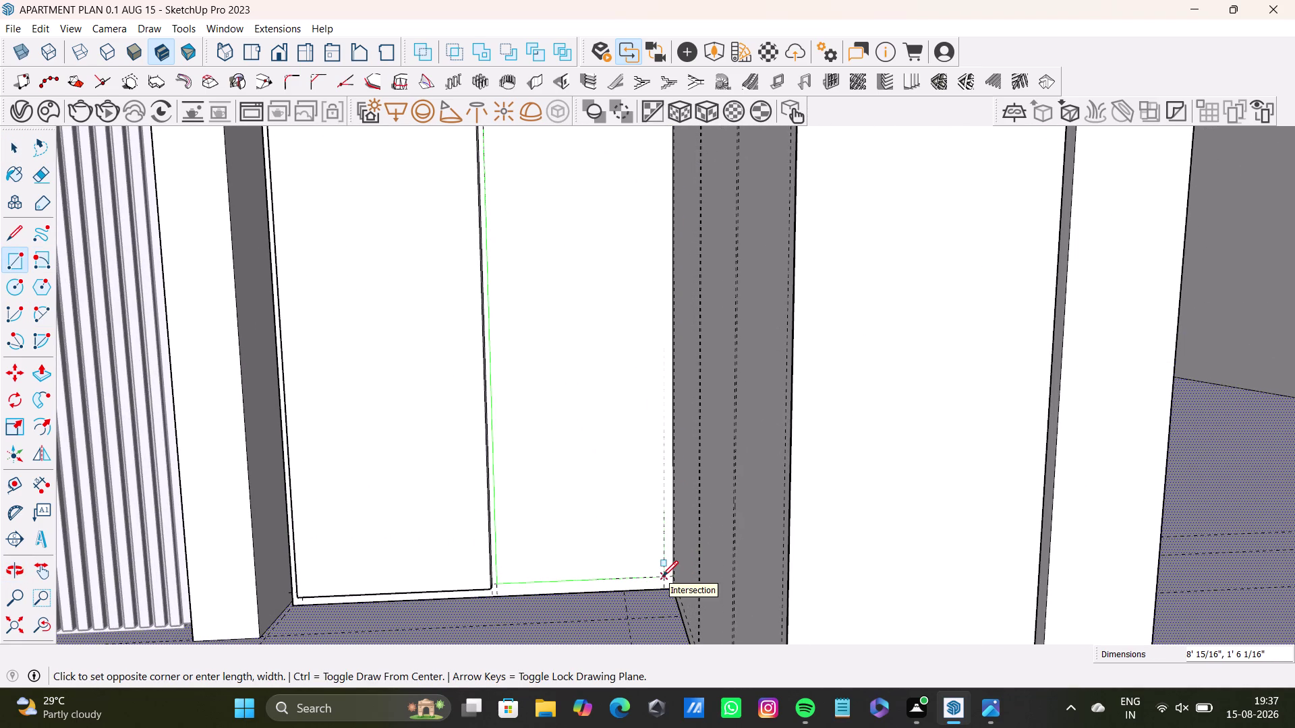
key(Left)
click(662, 577)
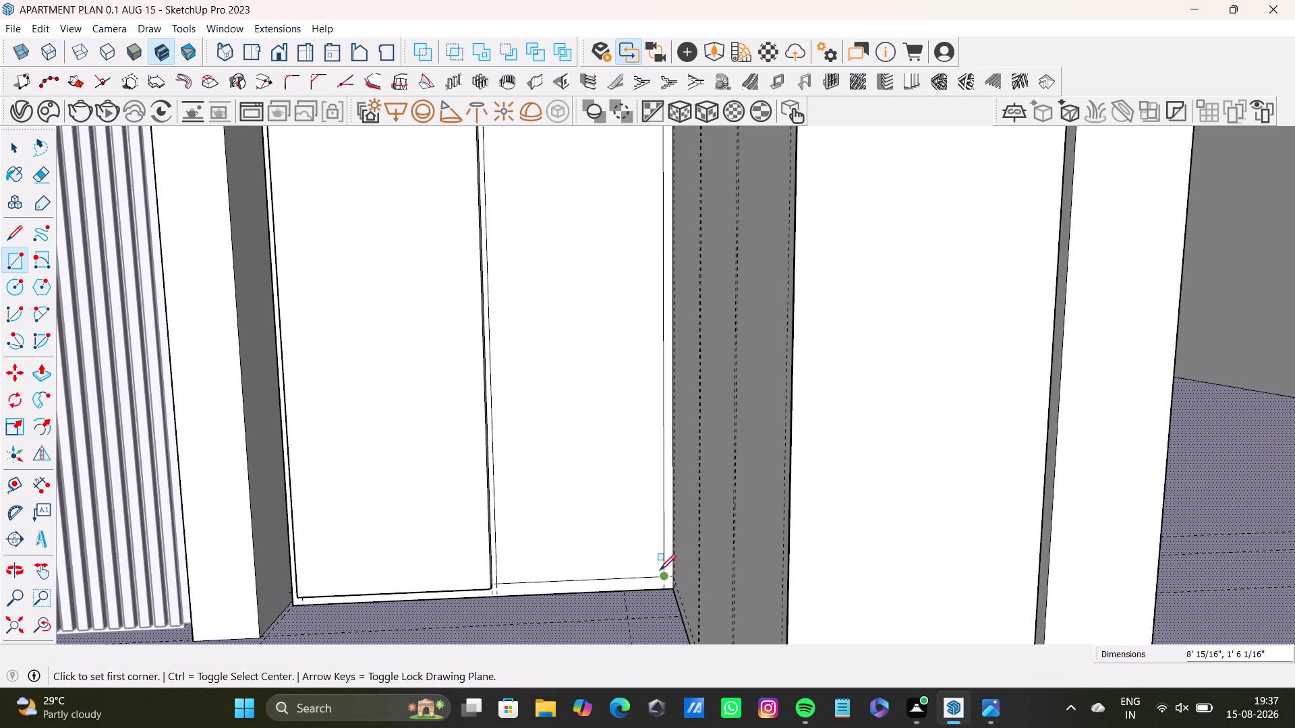
Select the new full-height strip face beside the arch.
key(space)
scroll(down, 3)
middle_drag(561, 371, 603, 595)
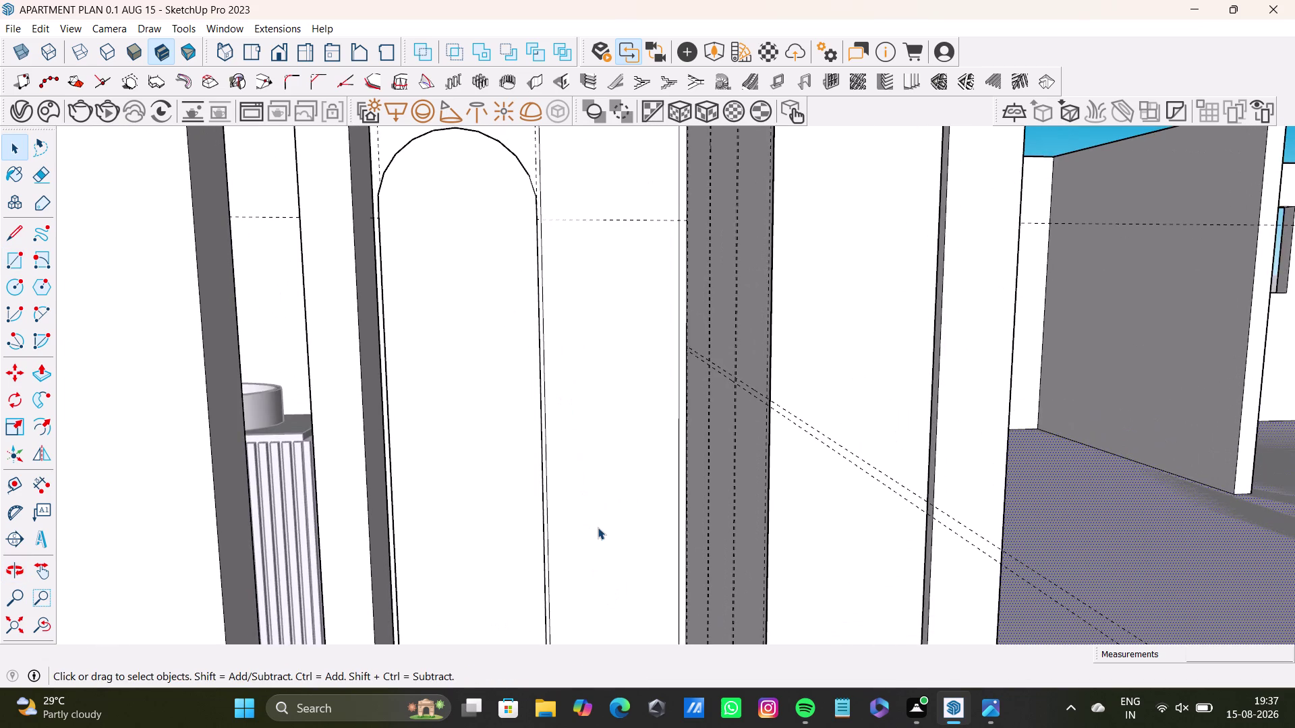
scroll(down, 3)
scroll(down, 3)
key(space)
click(616, 445)
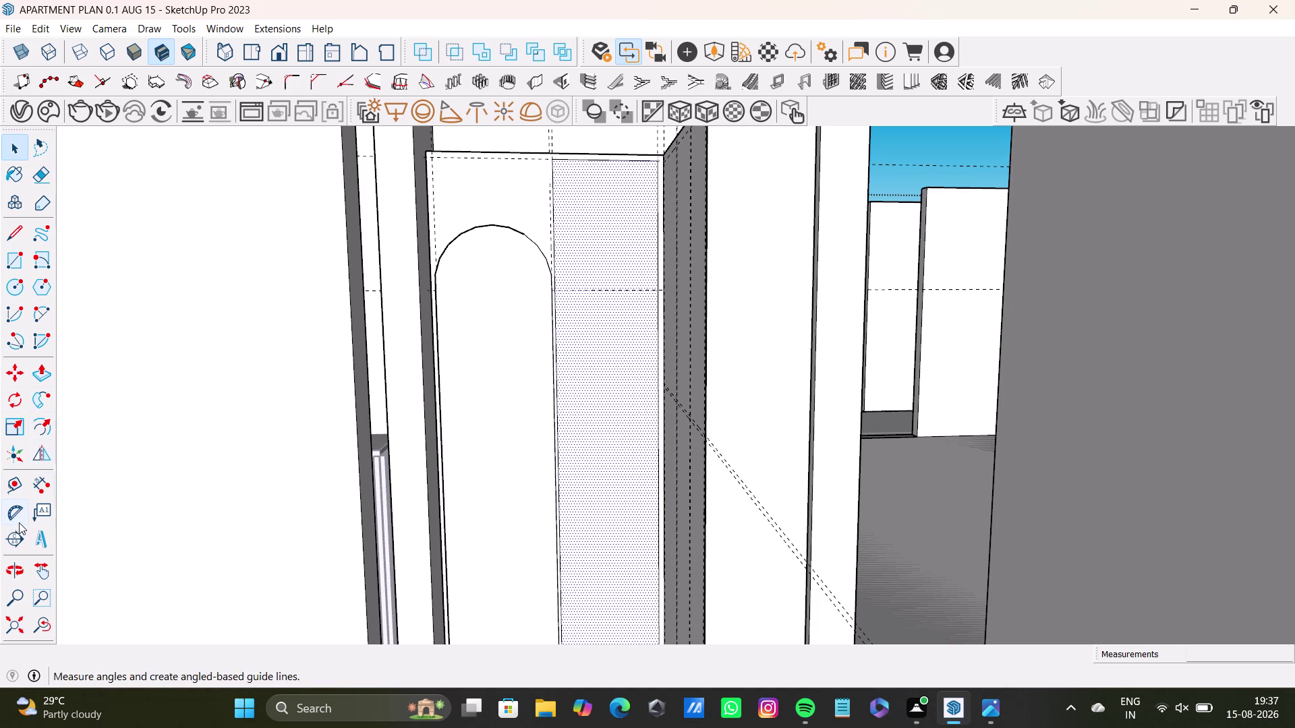
Start an inward offset of the strip's outline, then cancel it.
click(35, 429)
click(597, 347)
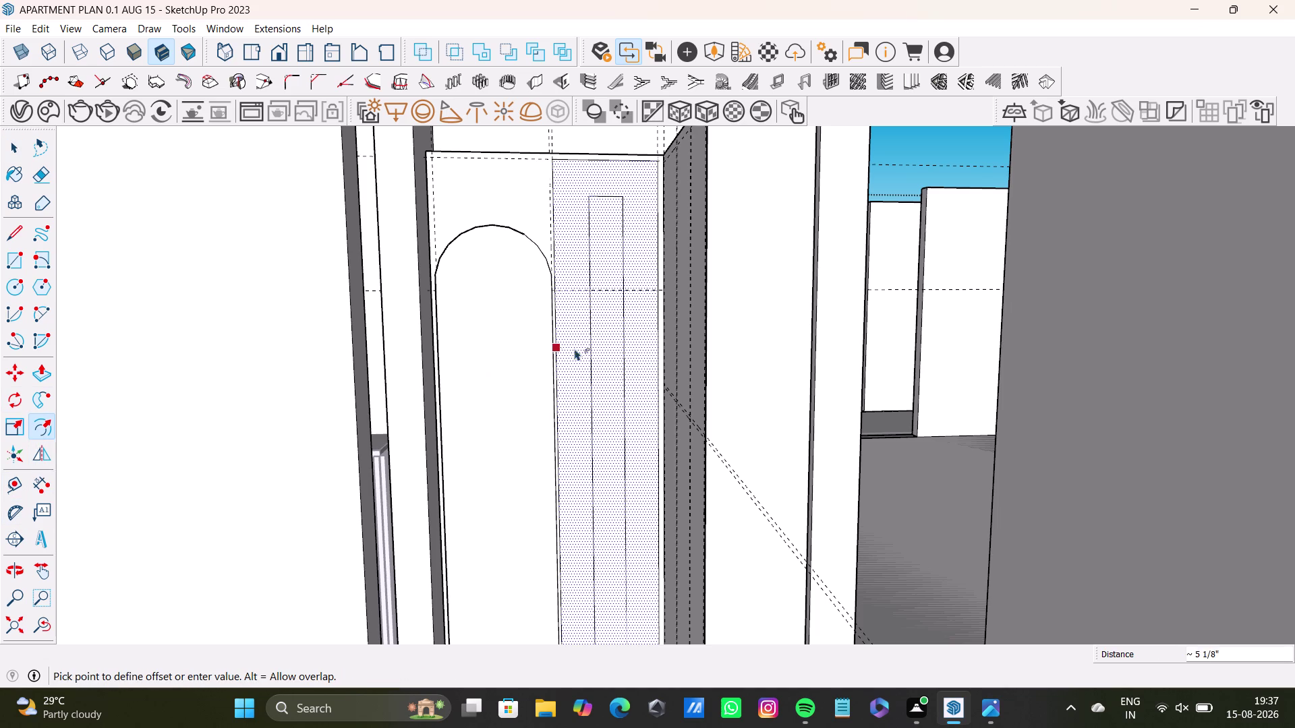
key(space)
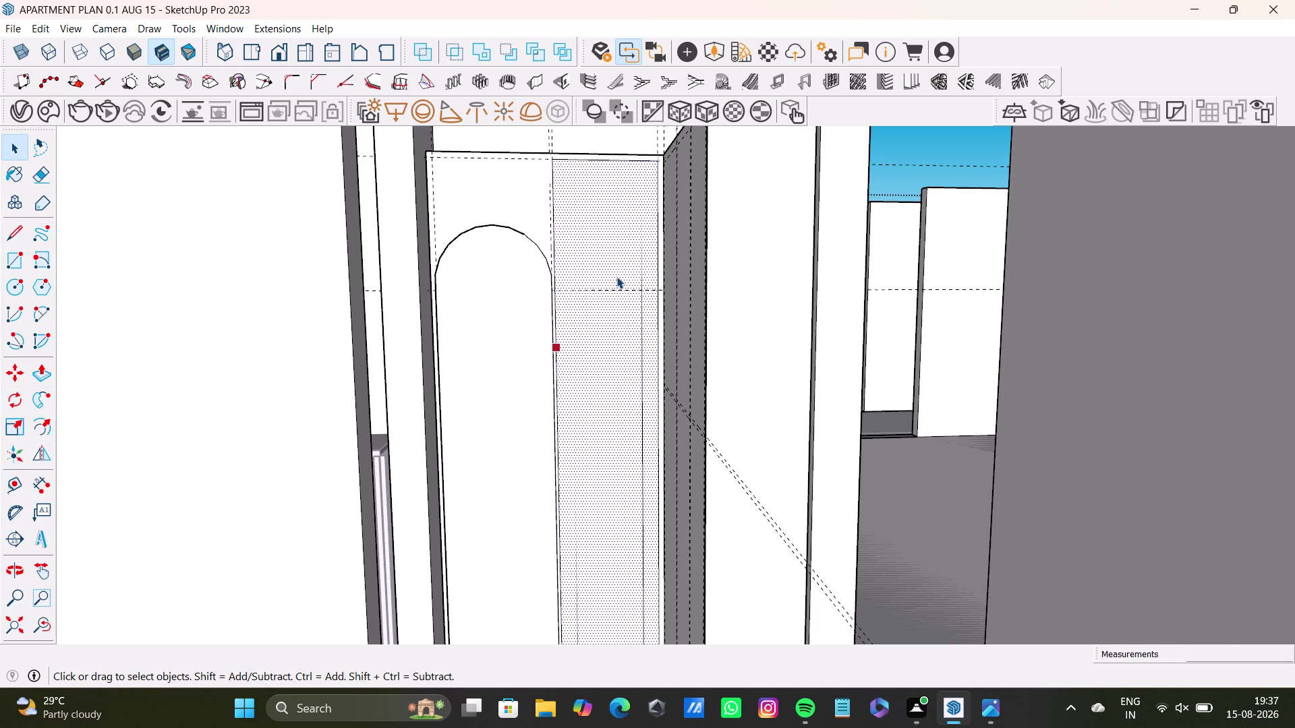
click(617, 277)
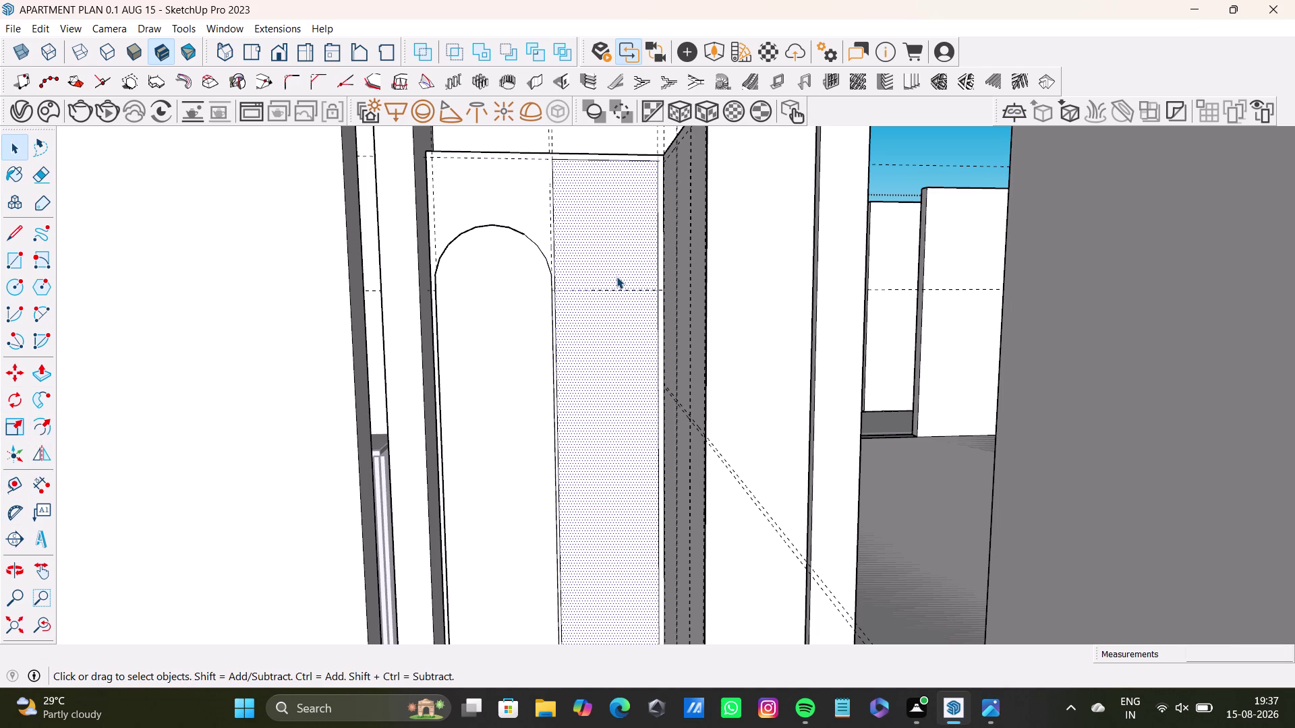
key(p)
click(621, 271)
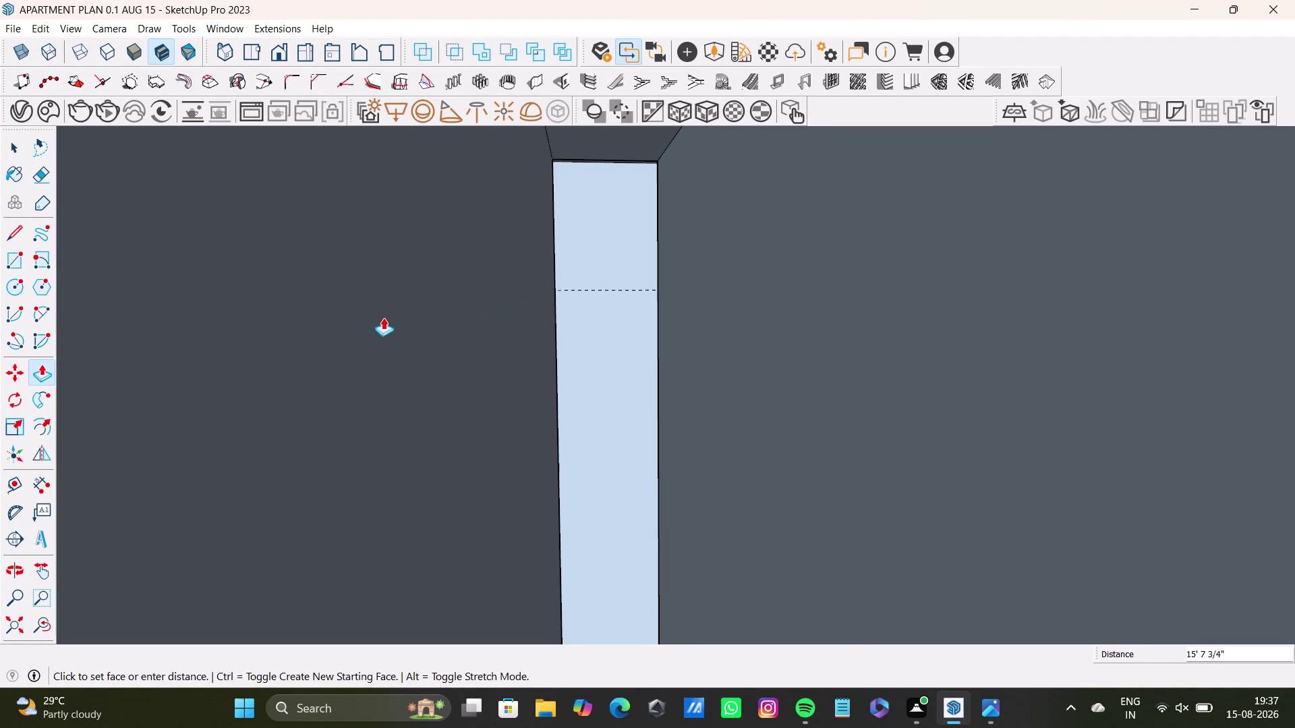
key(space)
Push the strip beside the arch in by 1 1/2 inches.
click(613, 267)
middle_drag(615, 297, 662, 352)
key(p)
click(647, 339)
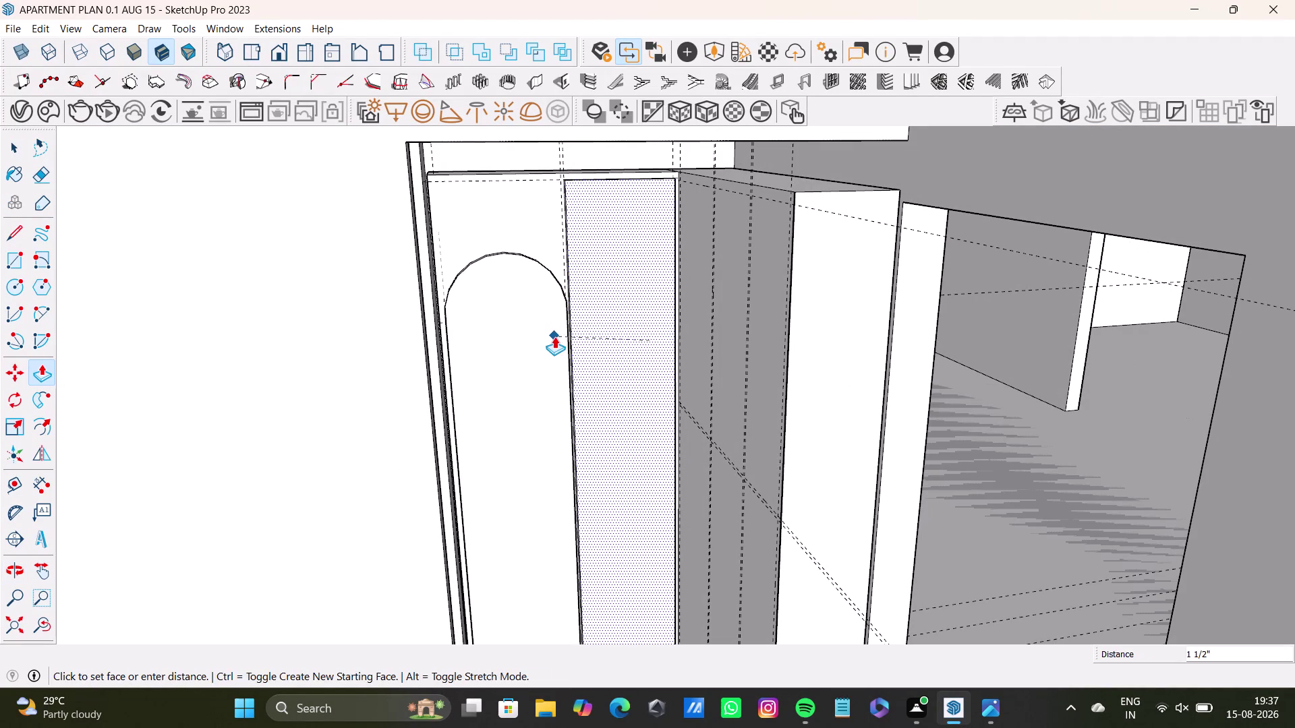
click(554, 343)
middle_drag(578, 341, 610, 549)
scroll(up, 3)
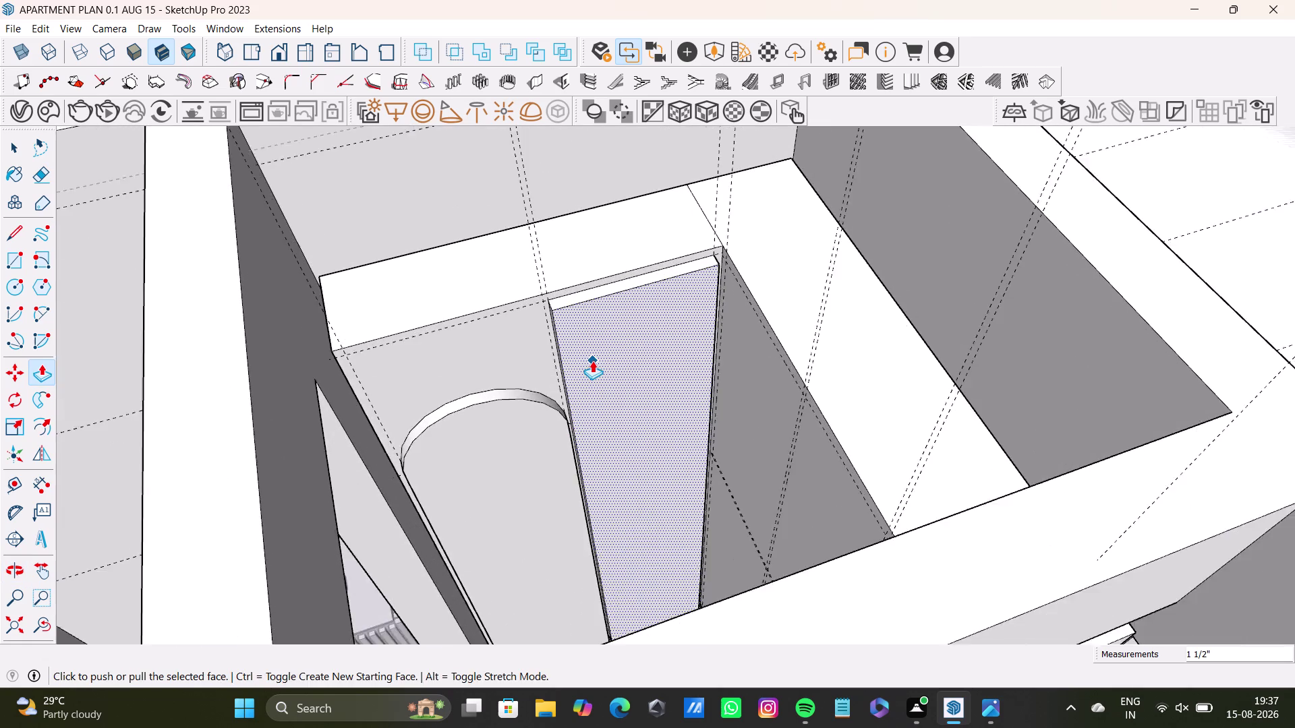
scroll(up, 3)
middle_drag(592, 361, 550, 397)
middle_drag(588, 428, 639, 417)
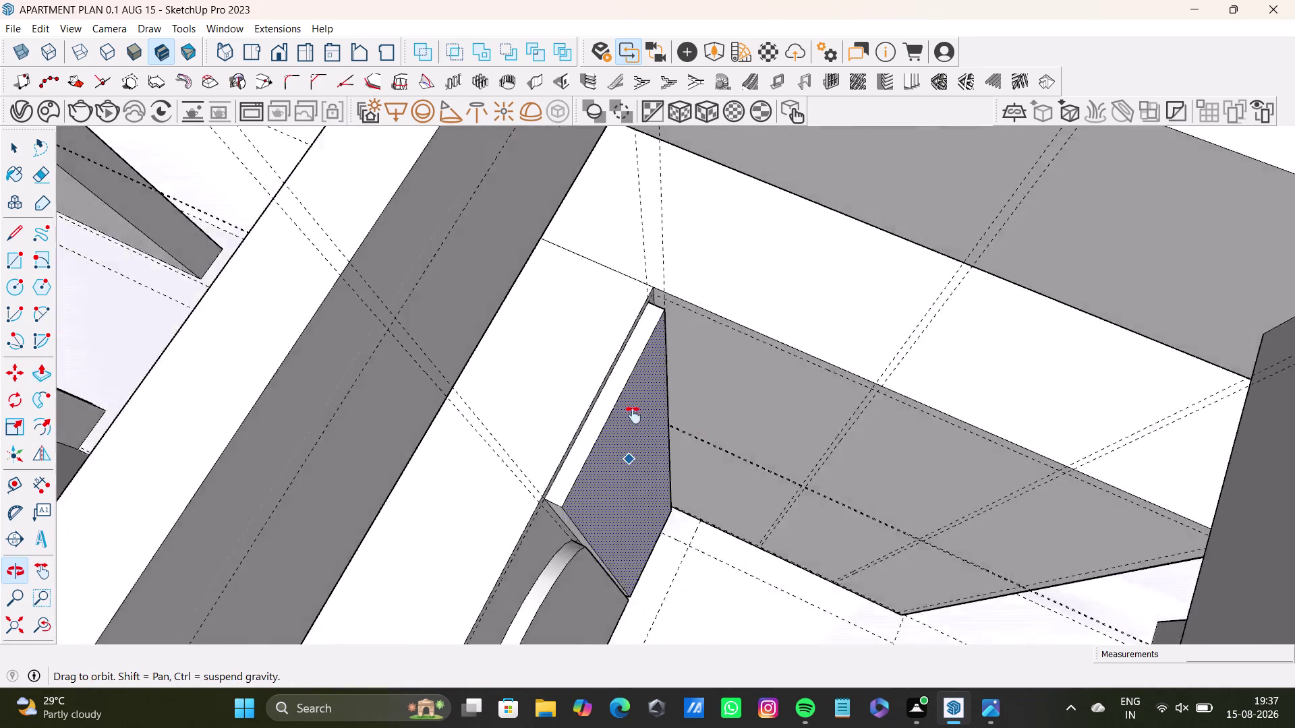
middle_drag(639, 417, 579, 404)
middle_drag(582, 407, 435, 358)
middle_drag(524, 271, 564, 479)
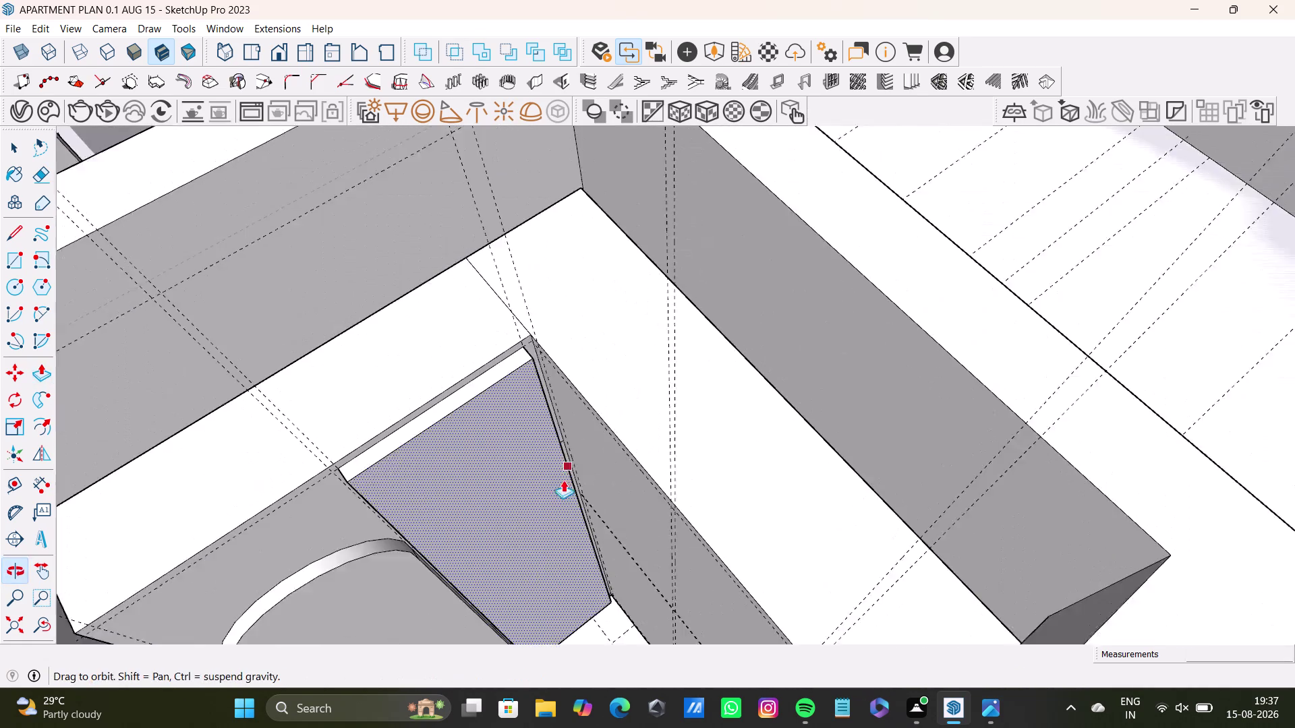
Push the narrow side face at the wall's end in by half an inch.
middle_drag(564, 479, 563, 480)
scroll(up, 3)
middle_drag(601, 409, 459, 437)
scroll(up, 3)
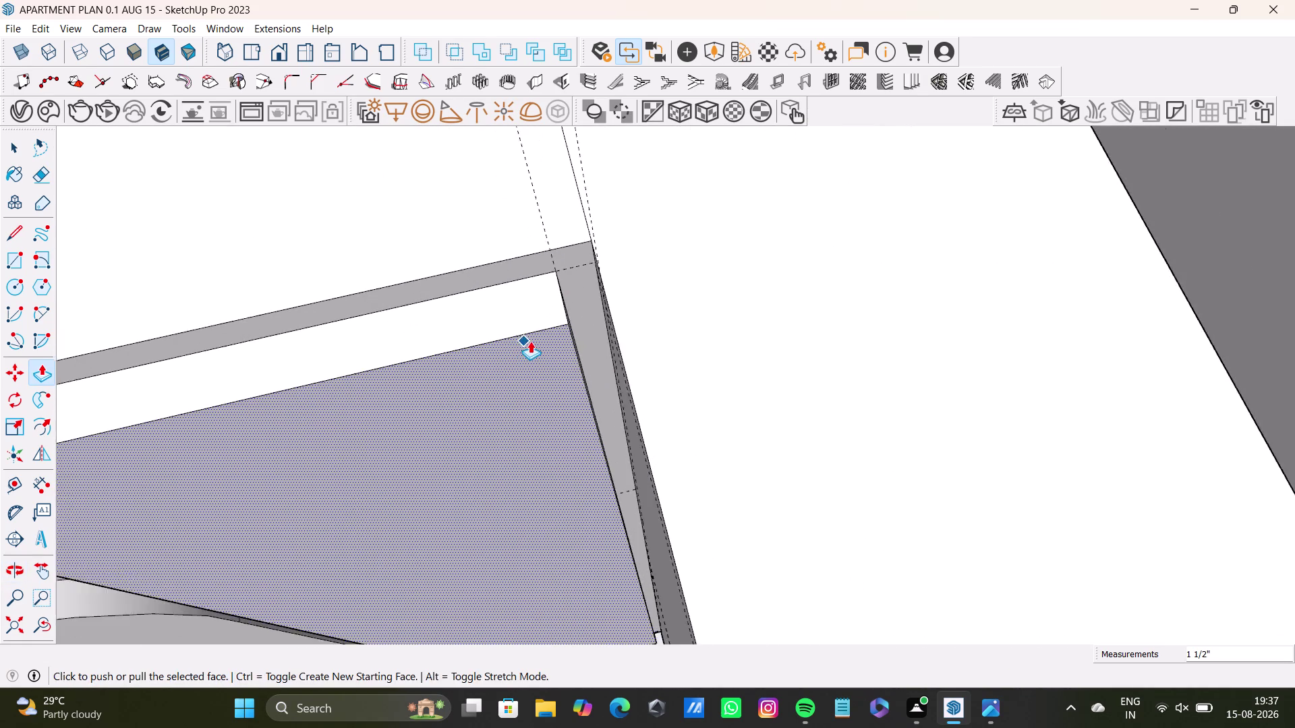
scroll(up, 3)
middle_drag(534, 341, 420, 355)
scroll(up, 3)
key(space)
click(607, 300)
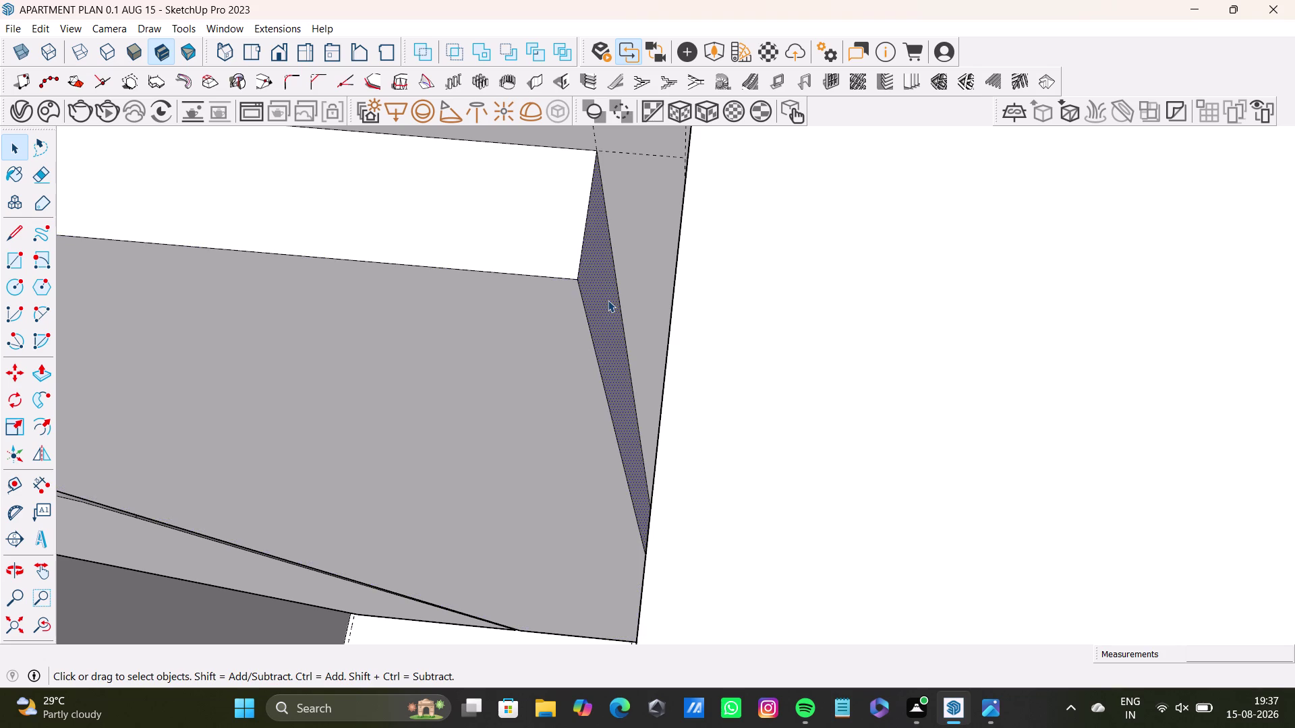
key(p)
drag(607, 300, 572, 287)
Orbit around the wall corner to inspect the new groove.
middle_drag(615, 365, 747, 395)
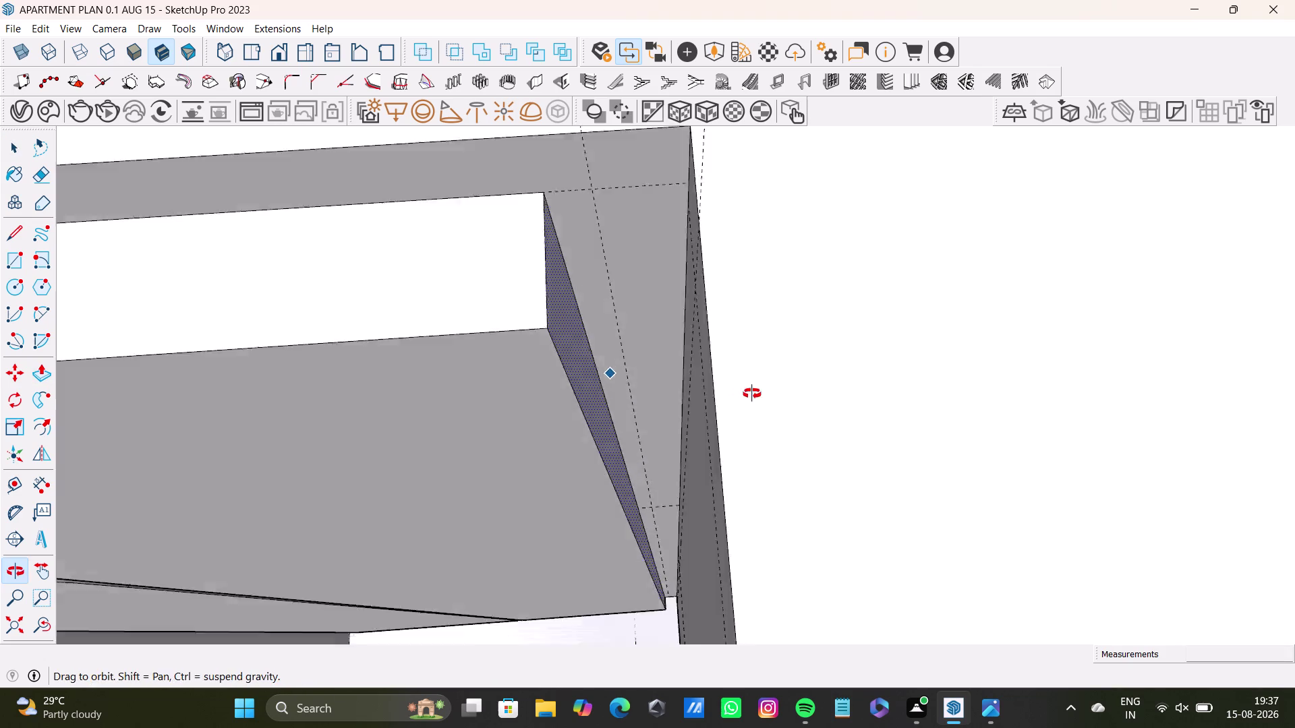
middle_drag(747, 395, 813, 384)
scroll(down, 3)
middle_drag(781, 423, 900, 362)
scroll(down, 3)
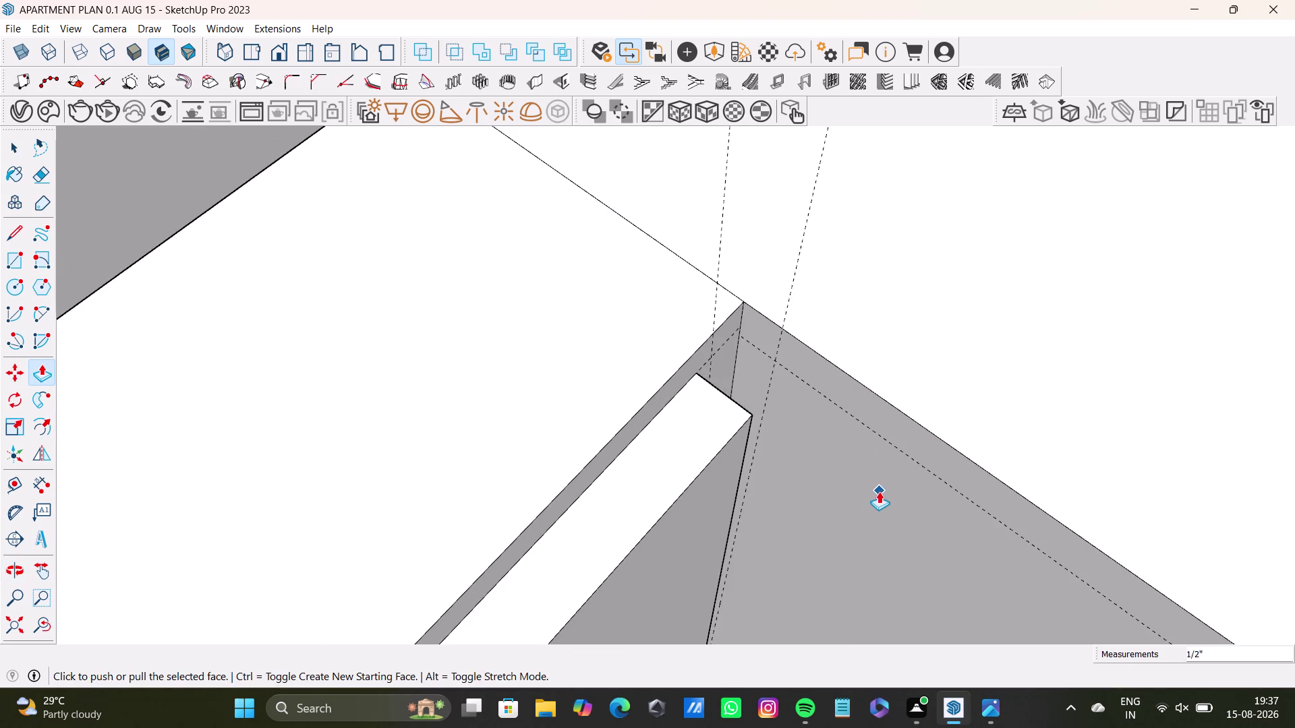
middle_drag(878, 491, 755, 293)
scroll(down, 3)
middle_drag(755, 347, 667, 242)
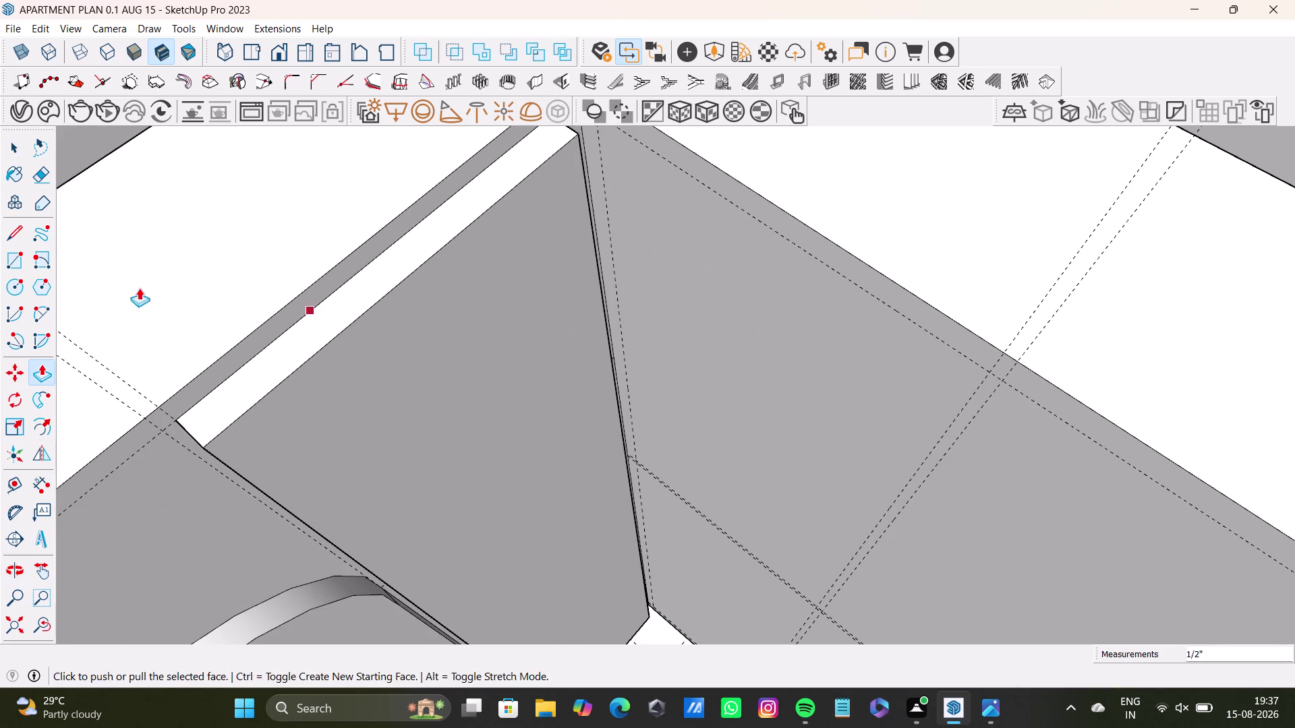
Anchor a rectangle at the white wall panel's top corner and follow it down the wall.
click(19, 257)
middle_drag(671, 203, 679, 284)
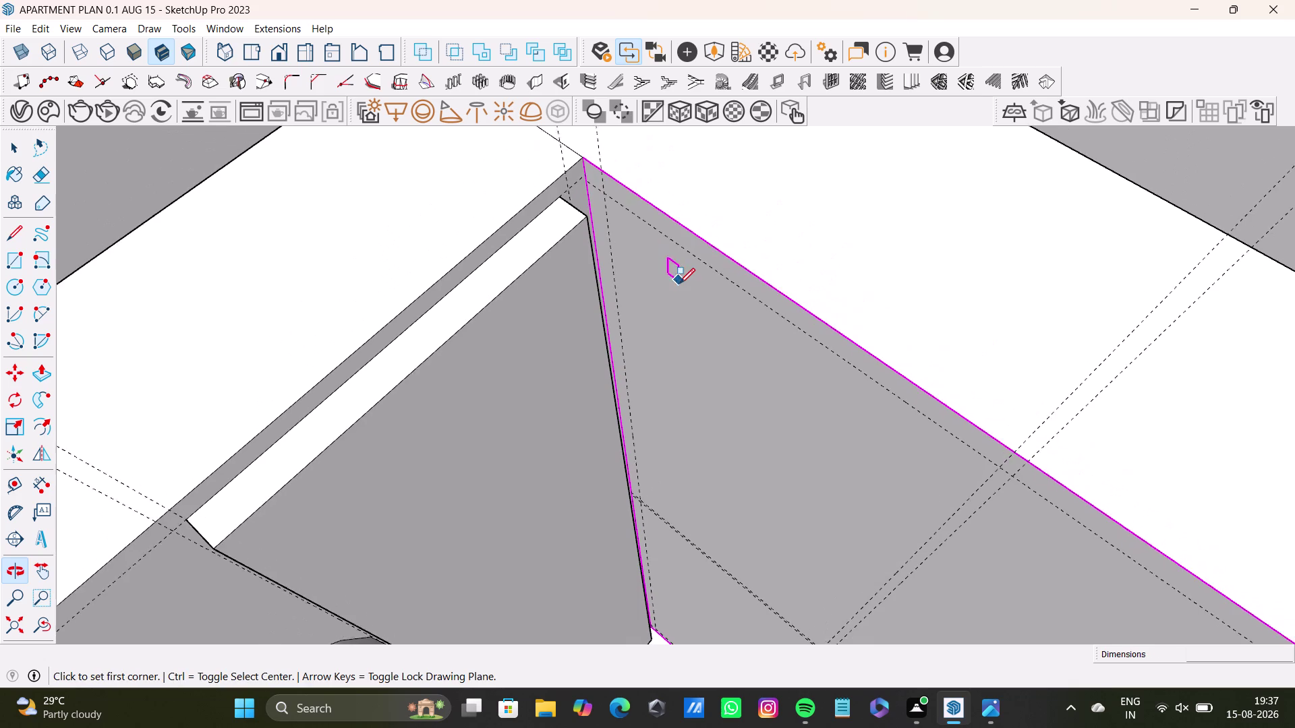
click(609, 202)
scroll(down, 3)
middle_drag(739, 416, 739, 382)
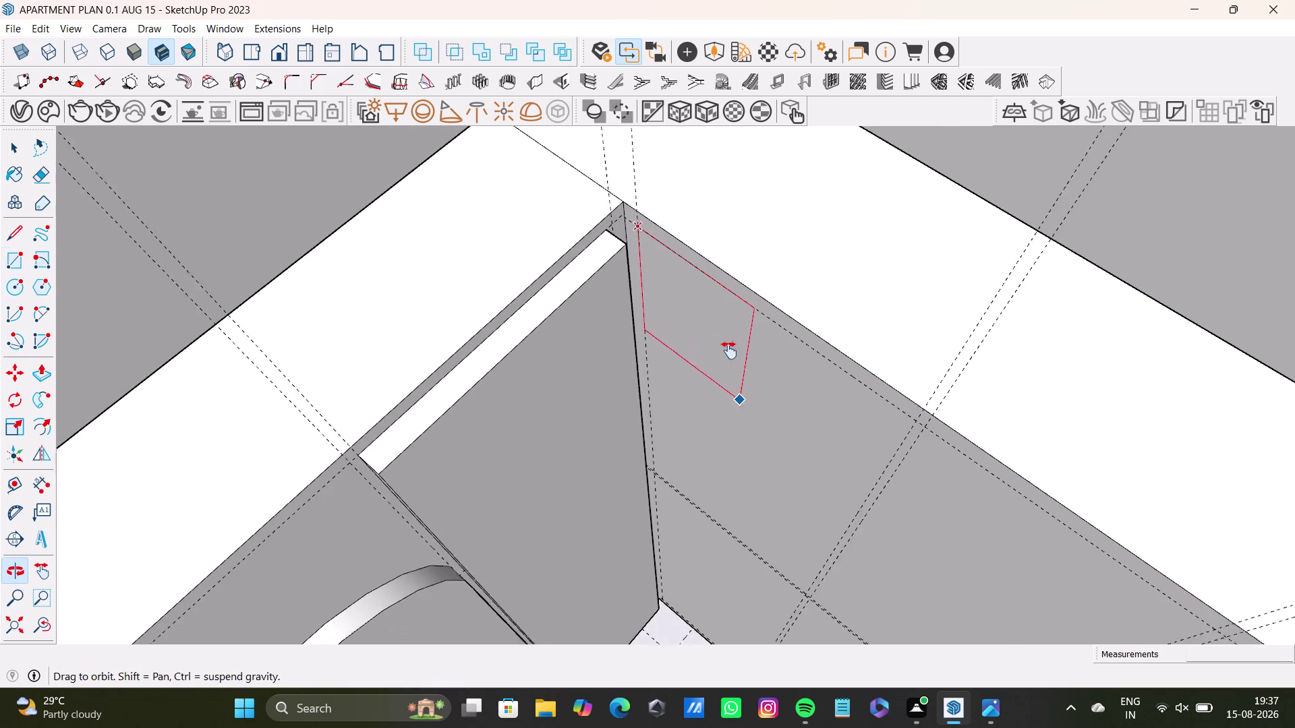
middle_drag(739, 382, 728, 348)
scroll(down, 3)
middle_drag(803, 513, 811, 378)
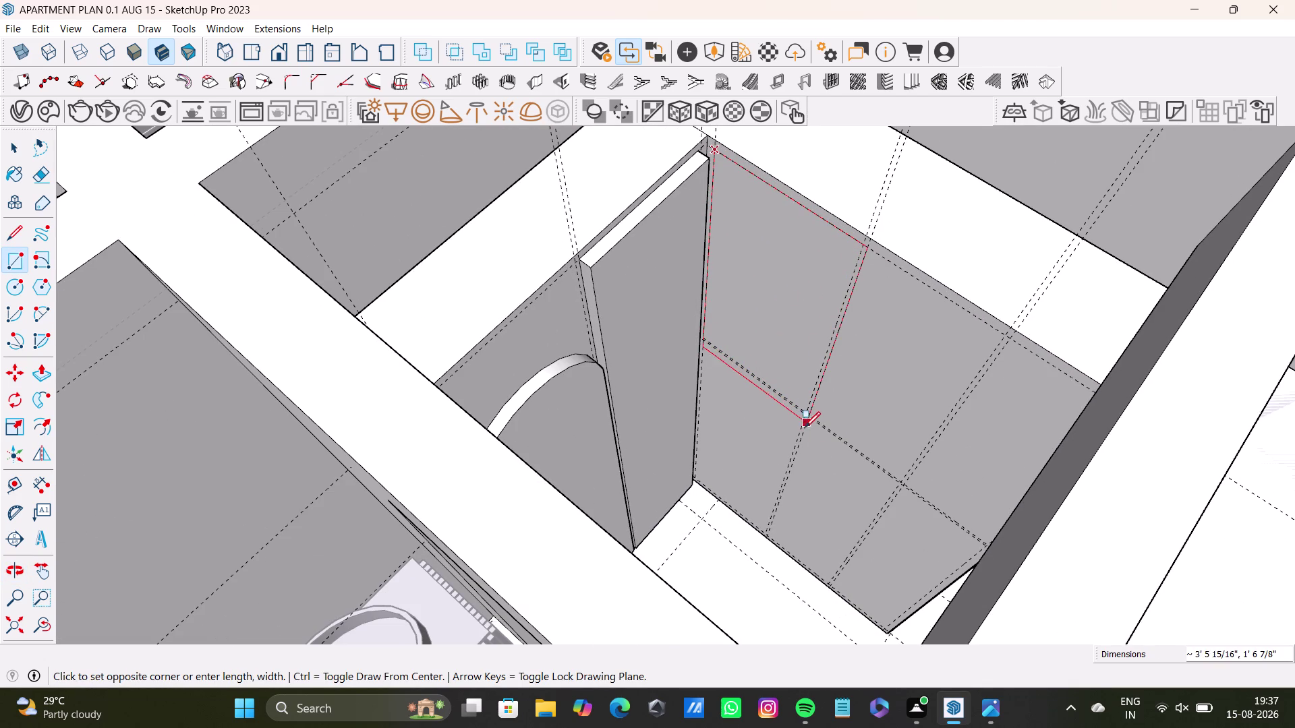
scroll(down, 3)
middle_drag(797, 460, 835, 258)
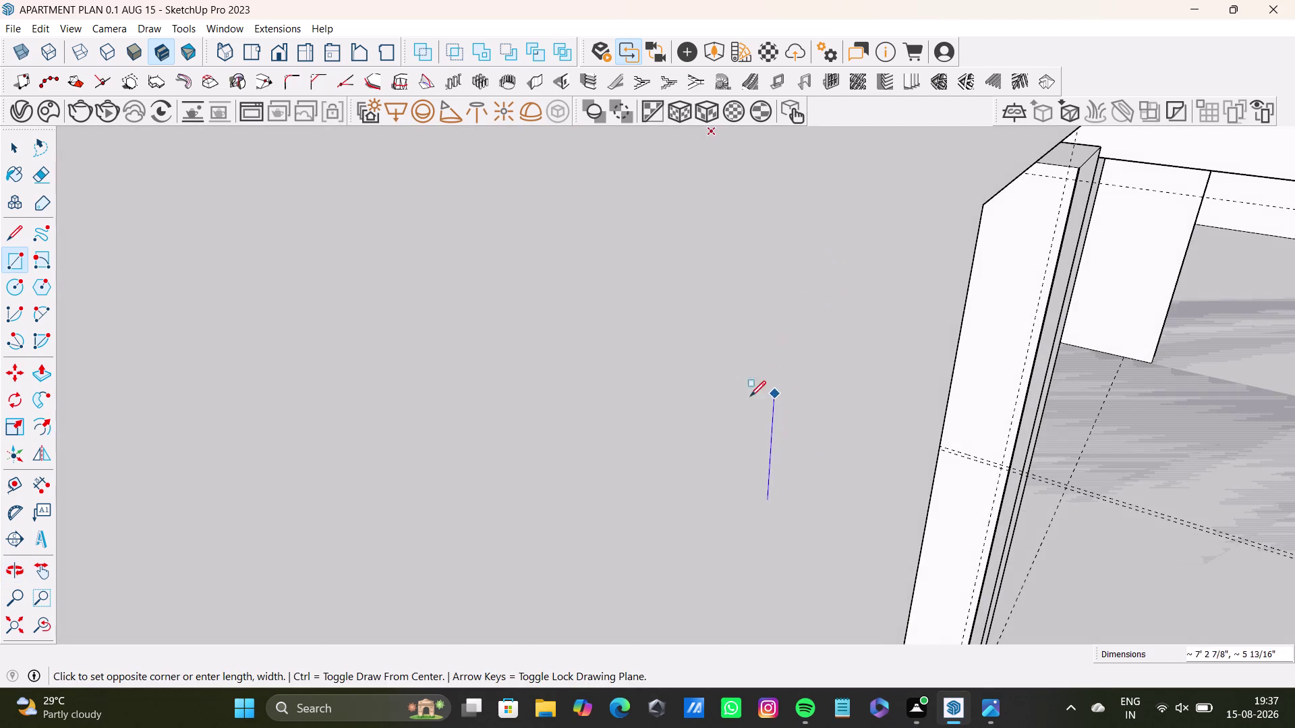
middle_drag(653, 390, 973, 411)
Finish the rectangle at the wall's bottom edge, splitting off the tall left strip.
scroll(down, 3)
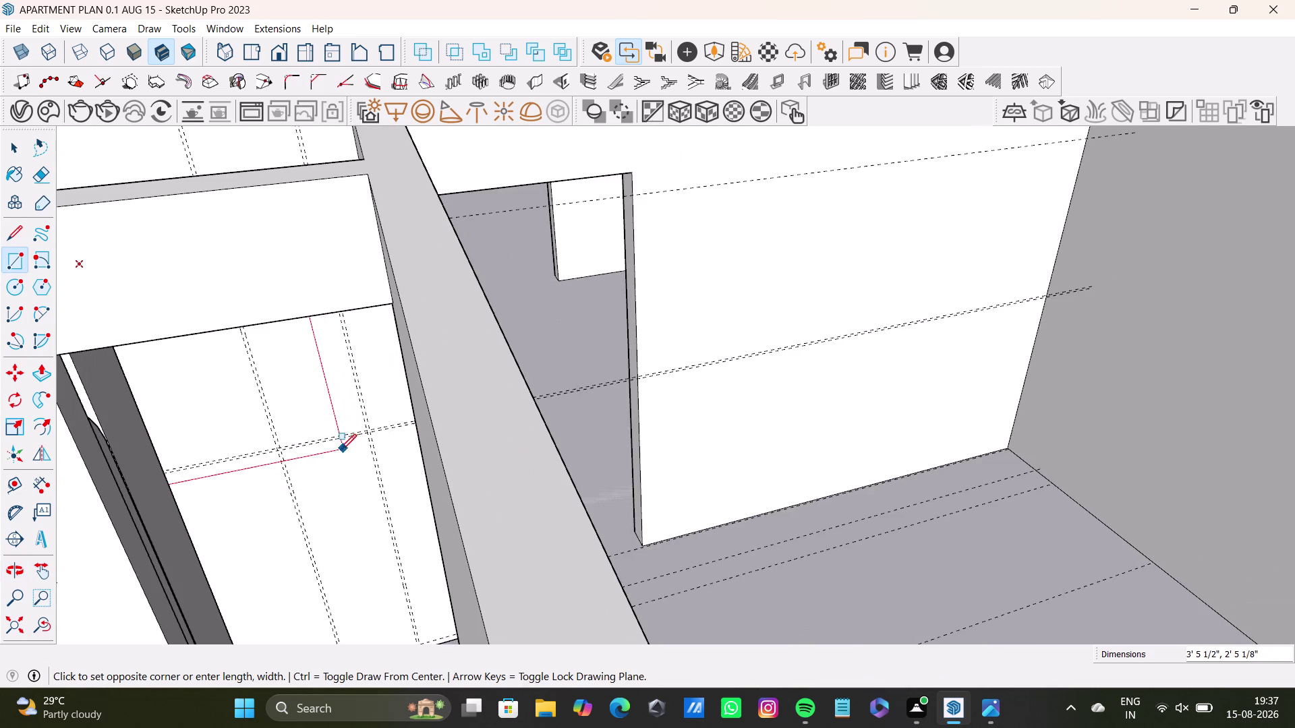
scroll(down, 3)
scroll(up, 3)
scroll(down, 3)
middle_drag(279, 460, 357, 347)
scroll(up, 3)
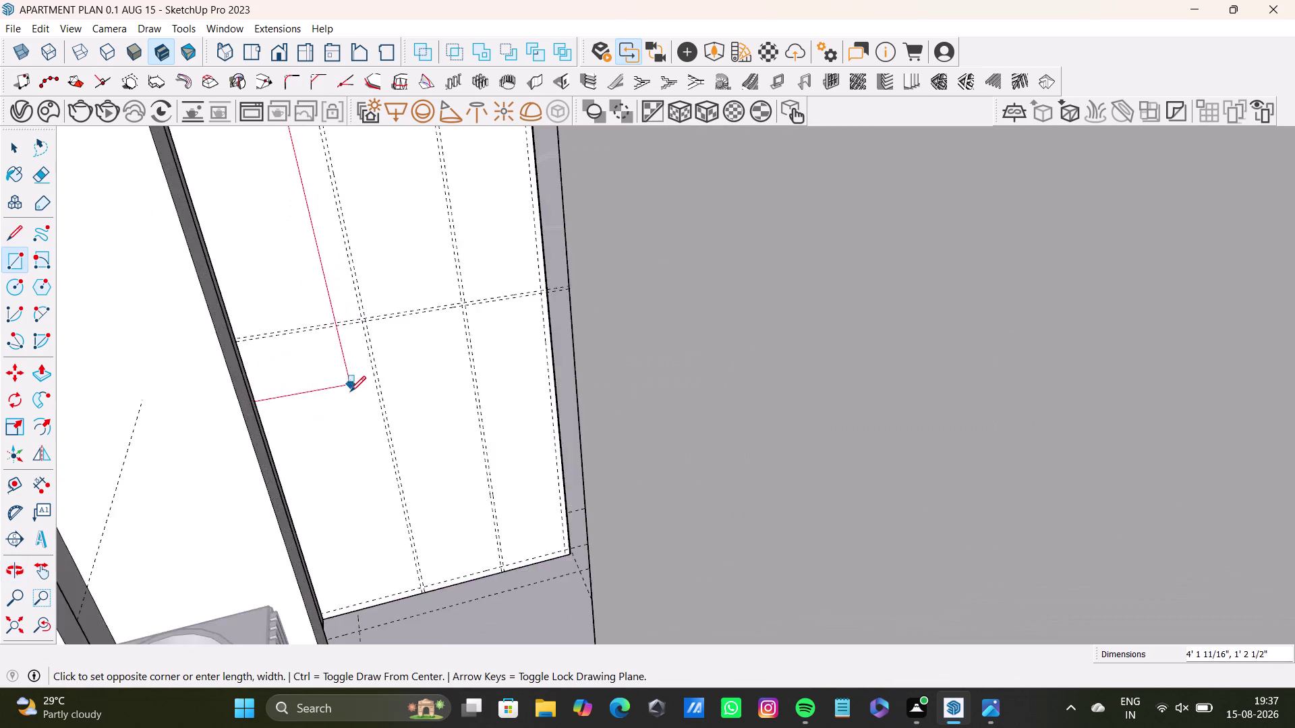
scroll(up, 3)
scroll(up, 3)
middle_drag(373, 439, 279, 472)
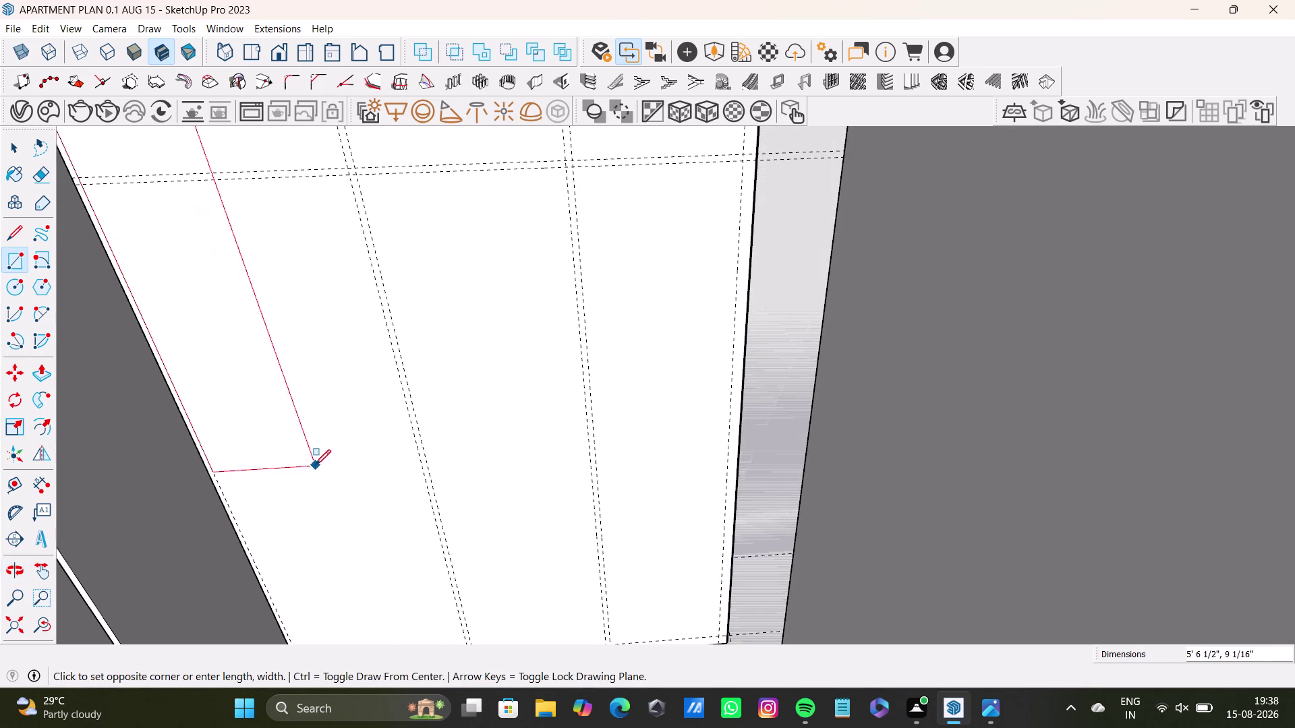
scroll(down, 3)
middle_drag(357, 503, 398, 354)
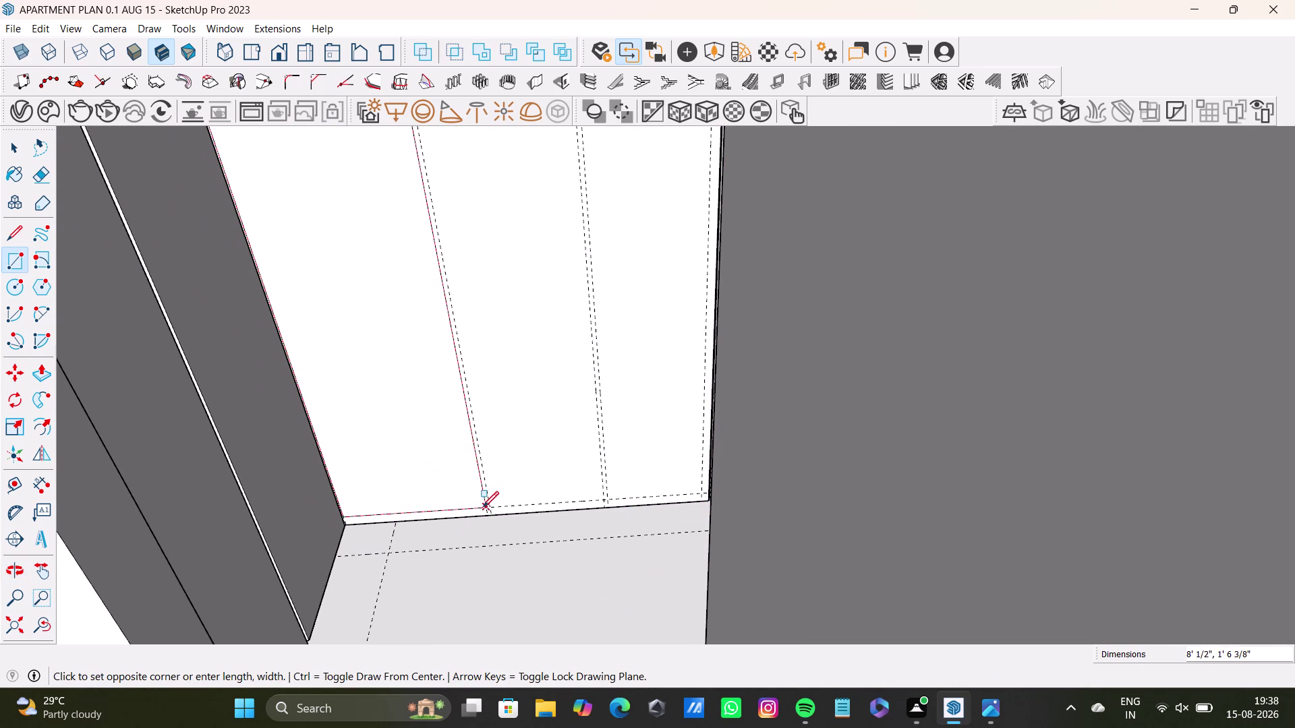
click(485, 510)
key(space)
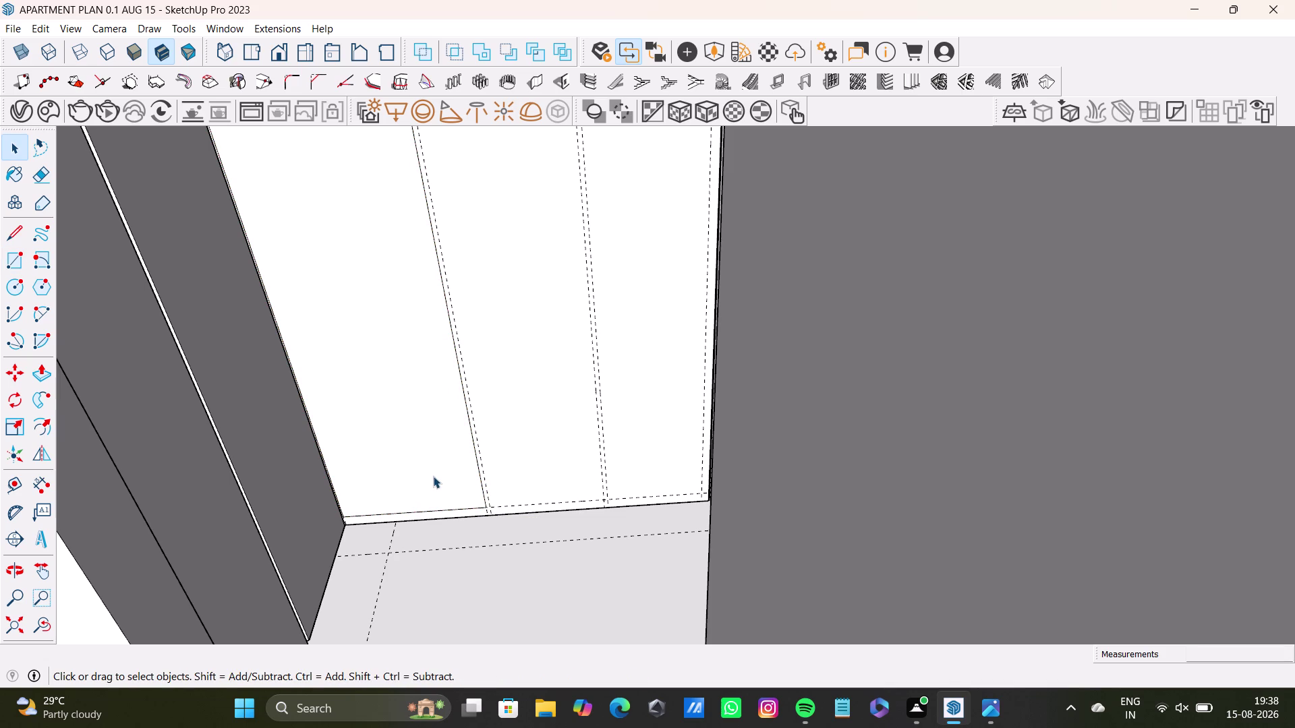
Push the new tall left section of the white wall panel into the wall.
click(433, 475)
key(p)
drag(431, 464, 427, 478)
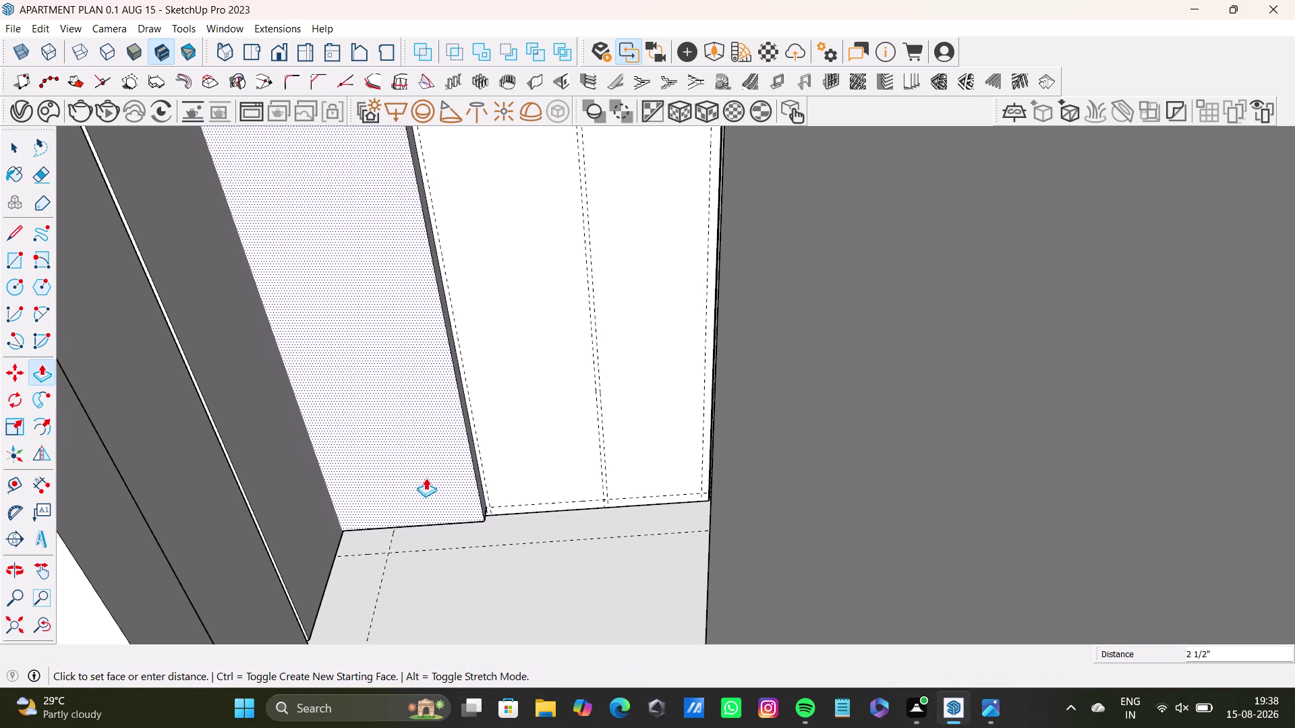
drag(427, 478, 382, 463)
scroll(down, 3)
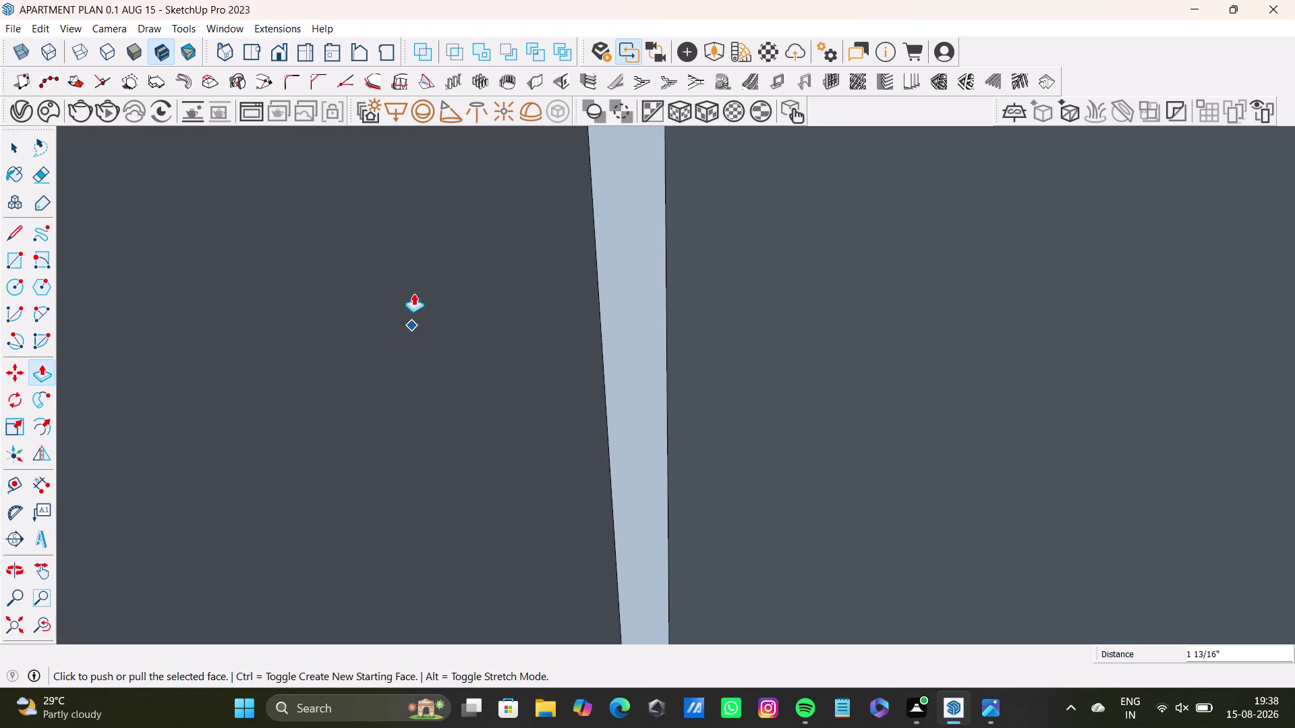
middle_drag(414, 274, 423, 292)
Orbit around the apartment model back to the lower panel of the panelled wall.
click(14, 623)
middle_drag(479, 224, 501, 344)
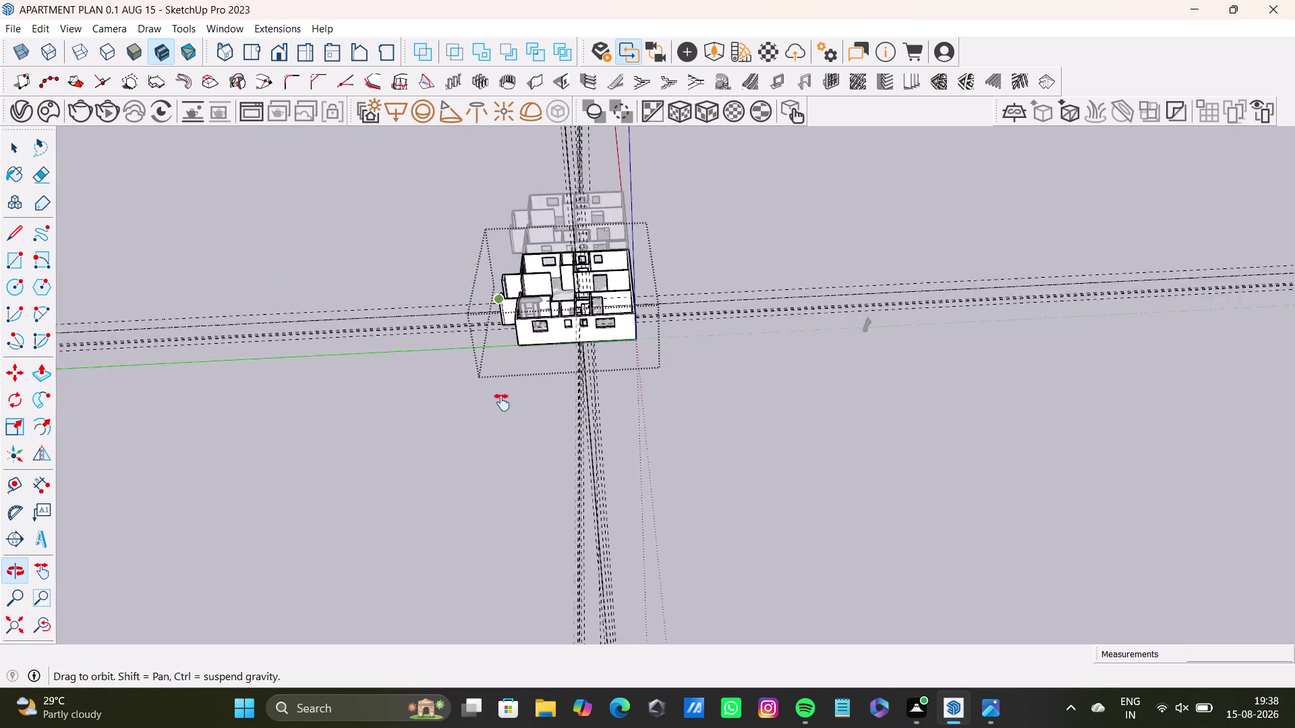
middle_drag(501, 344, 482, 526)
scroll(up, 3)
middle_drag(570, 506, 558, 326)
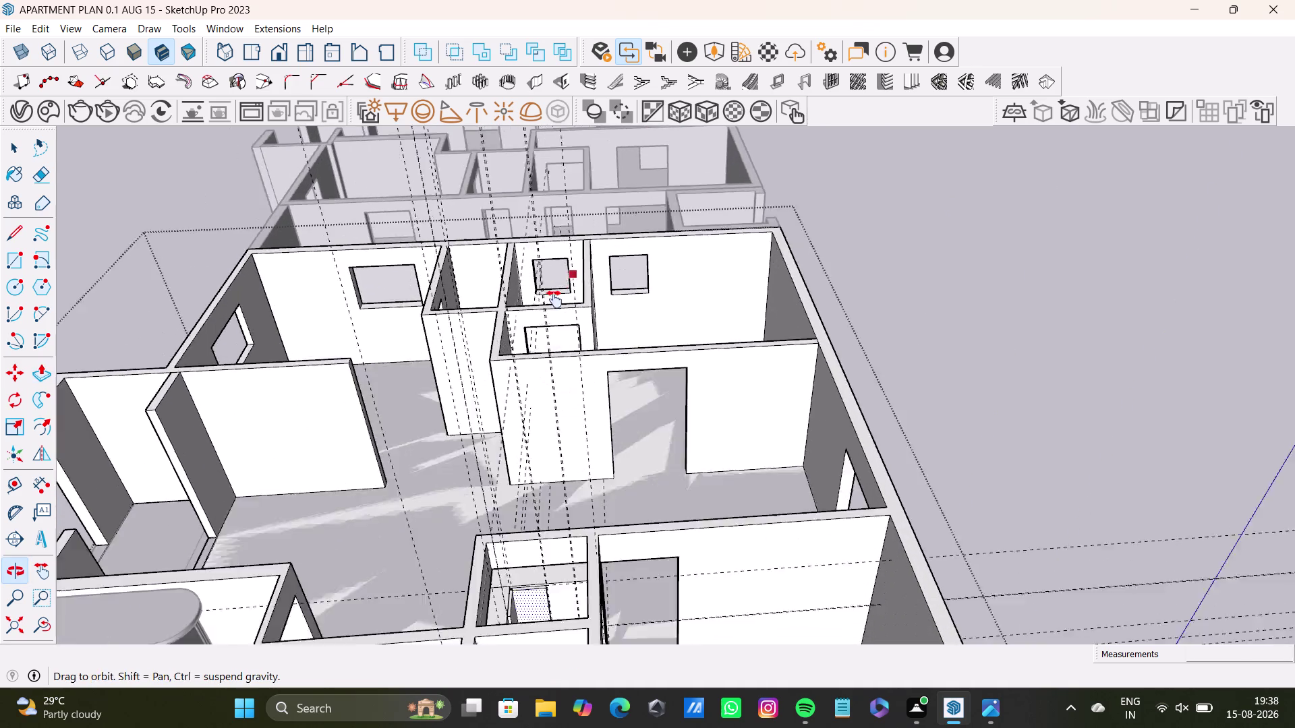
middle_drag(559, 325, 553, 288)
scroll(up, 3)
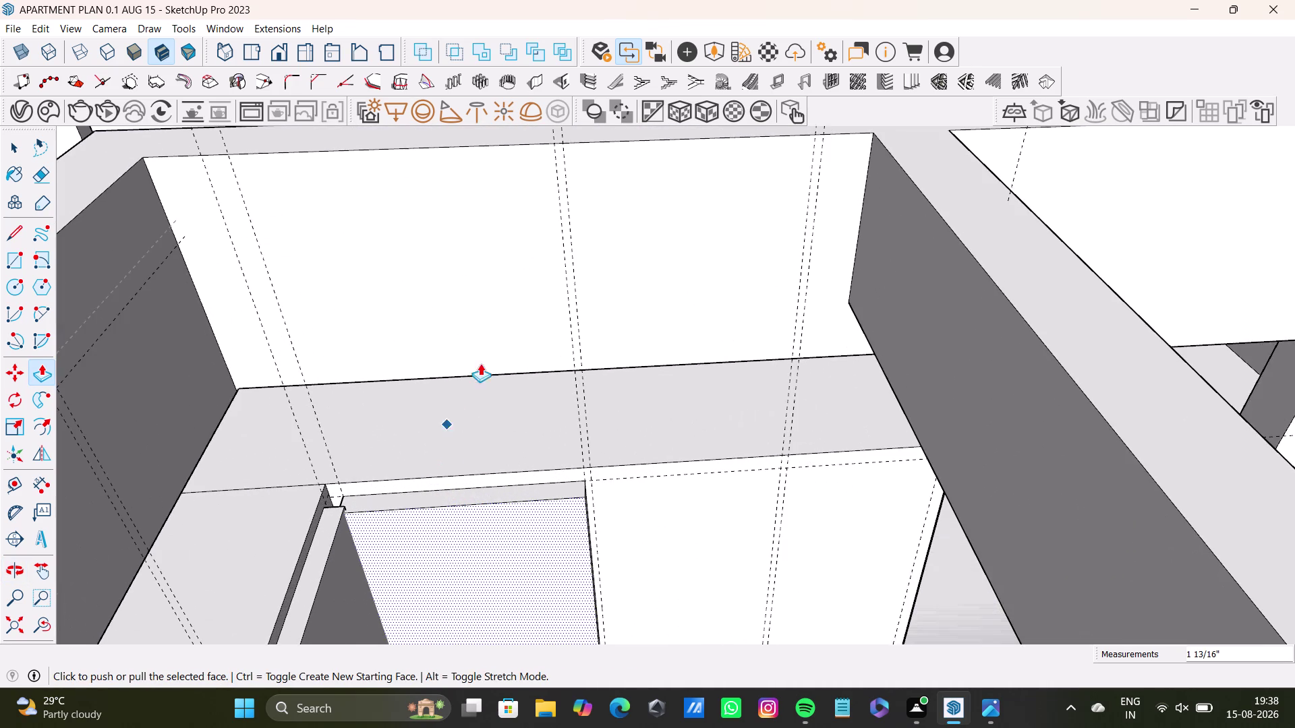
scroll(up, 3)
middle_drag(491, 406, 506, 269)
Push the lower wall panel in to recess it.
key(space)
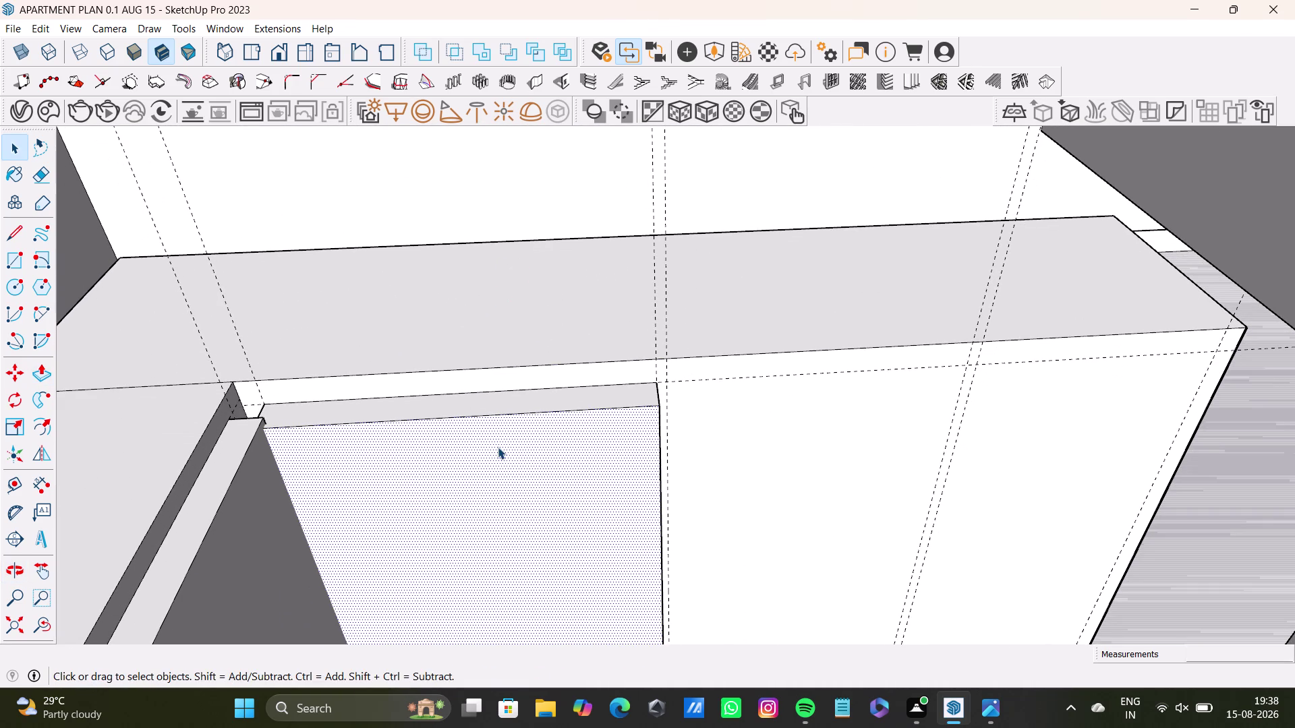
click(498, 447)
key(p)
drag(498, 447, 498, 433)
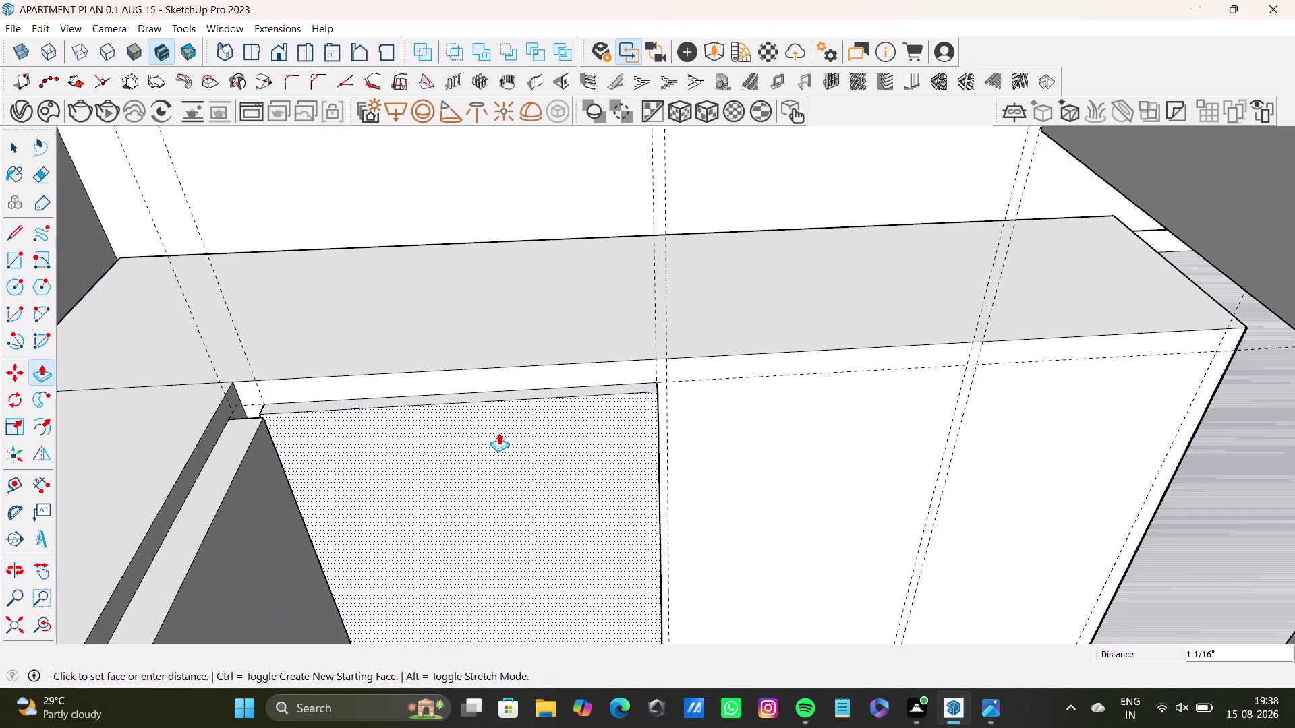
drag(498, 433, 495, 441)
middle_drag(484, 444, 480, 506)
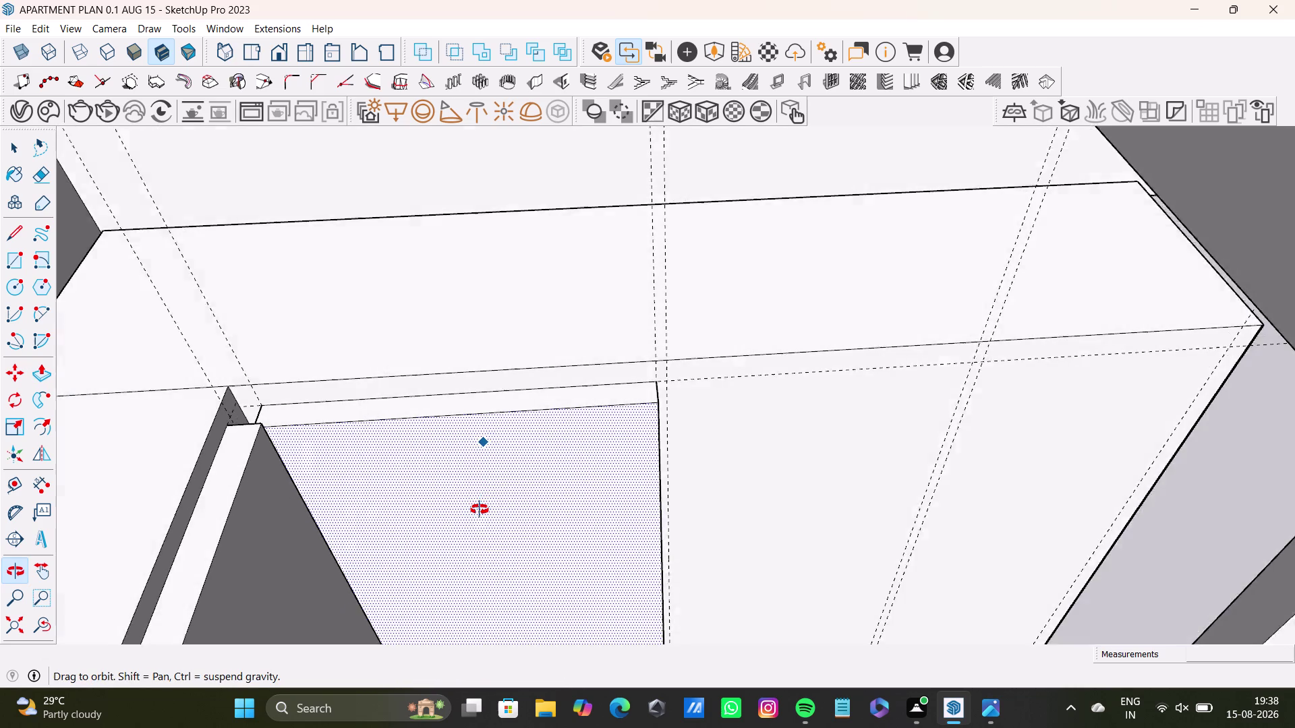
middle_drag(480, 505, 333, 379)
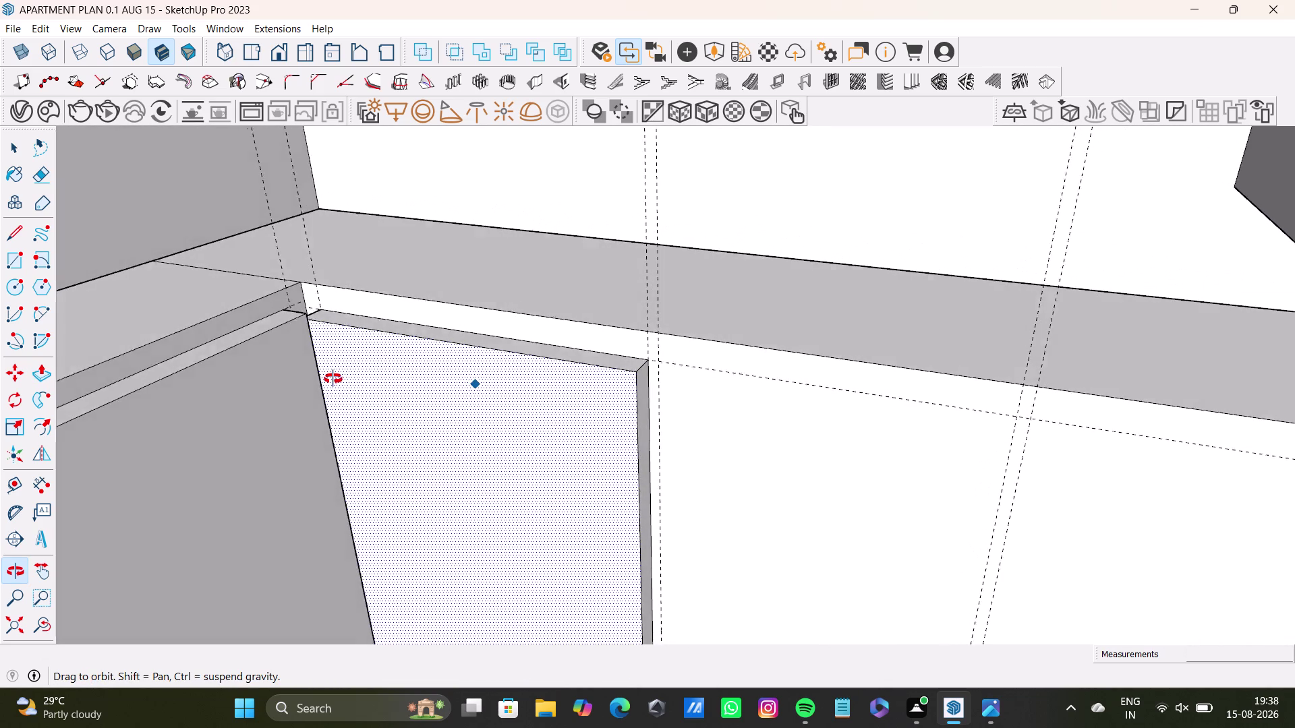
middle_drag(333, 379, 401, 356)
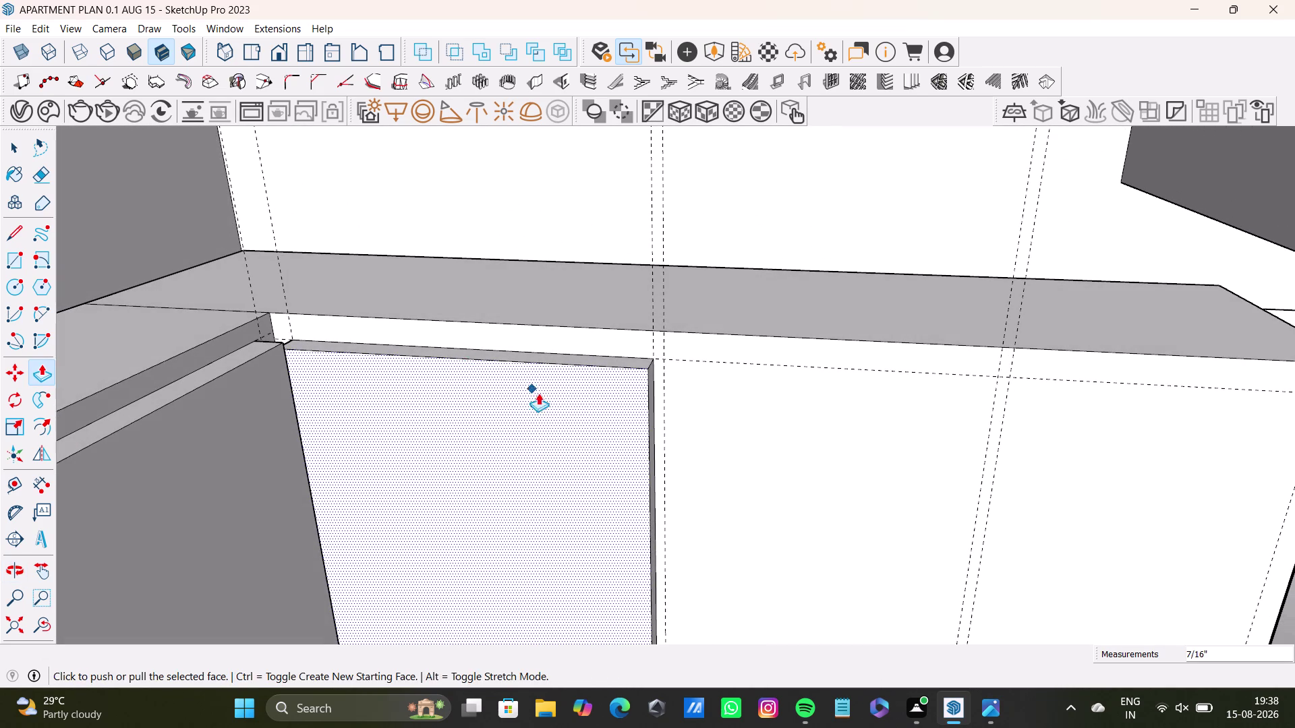
middle_drag(539, 395, 521, 483)
scroll(up, 3)
Recess the thin strip above the lower panel.
key(space)
click(608, 357)
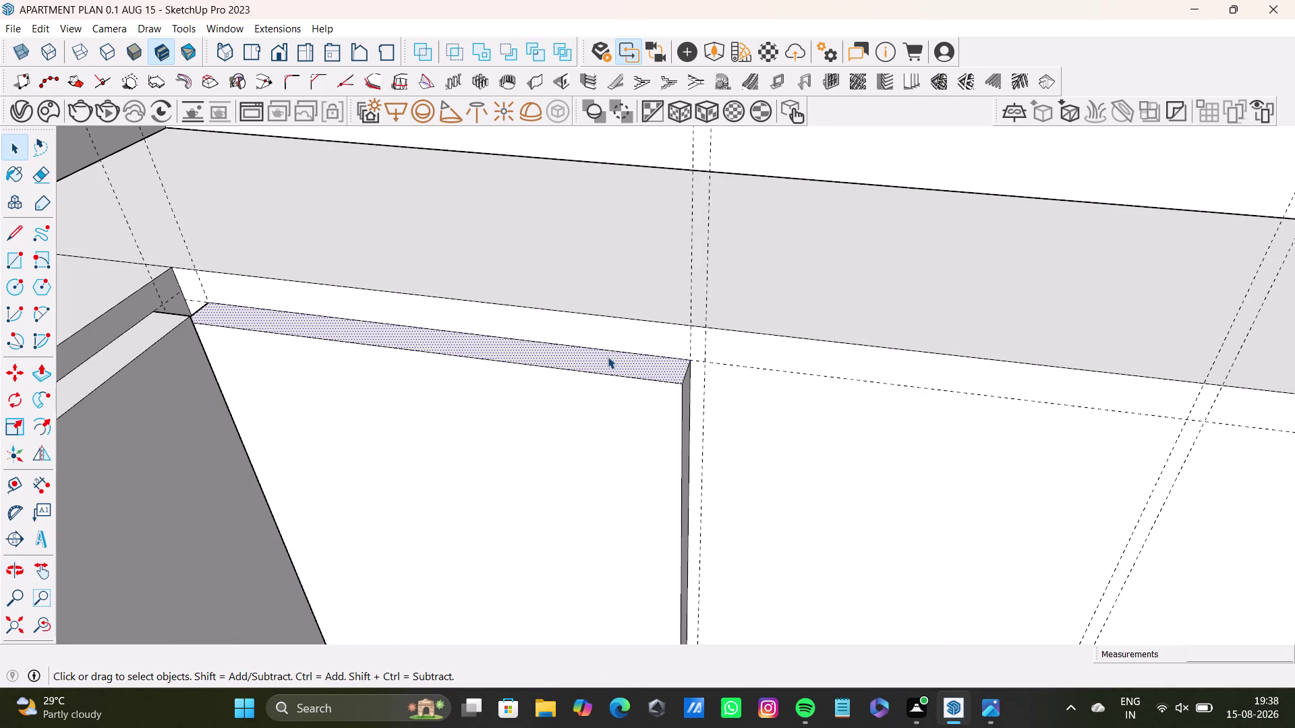
key(p)
drag(608, 356, 597, 346)
scroll(down, 3)
middle_drag(314, 366, 658, 495)
scroll(up, 3)
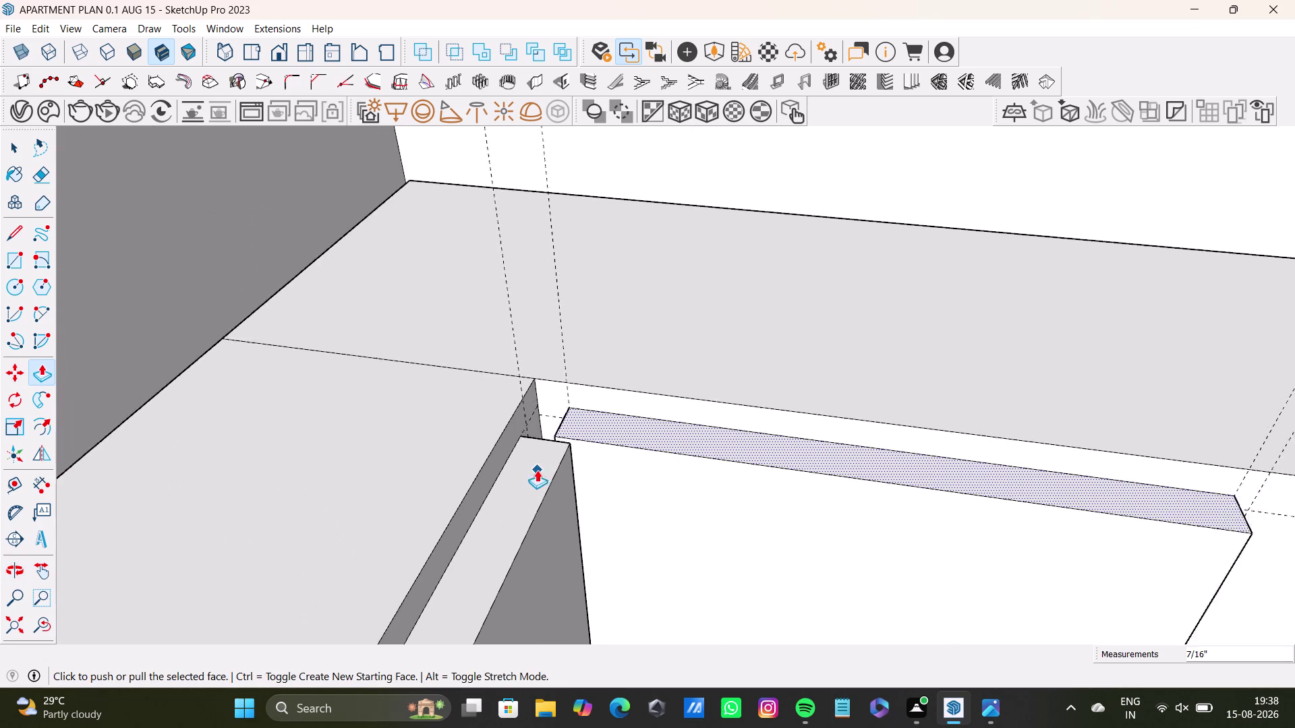
scroll(up, 3)
middle_drag(540, 459, 871, 582)
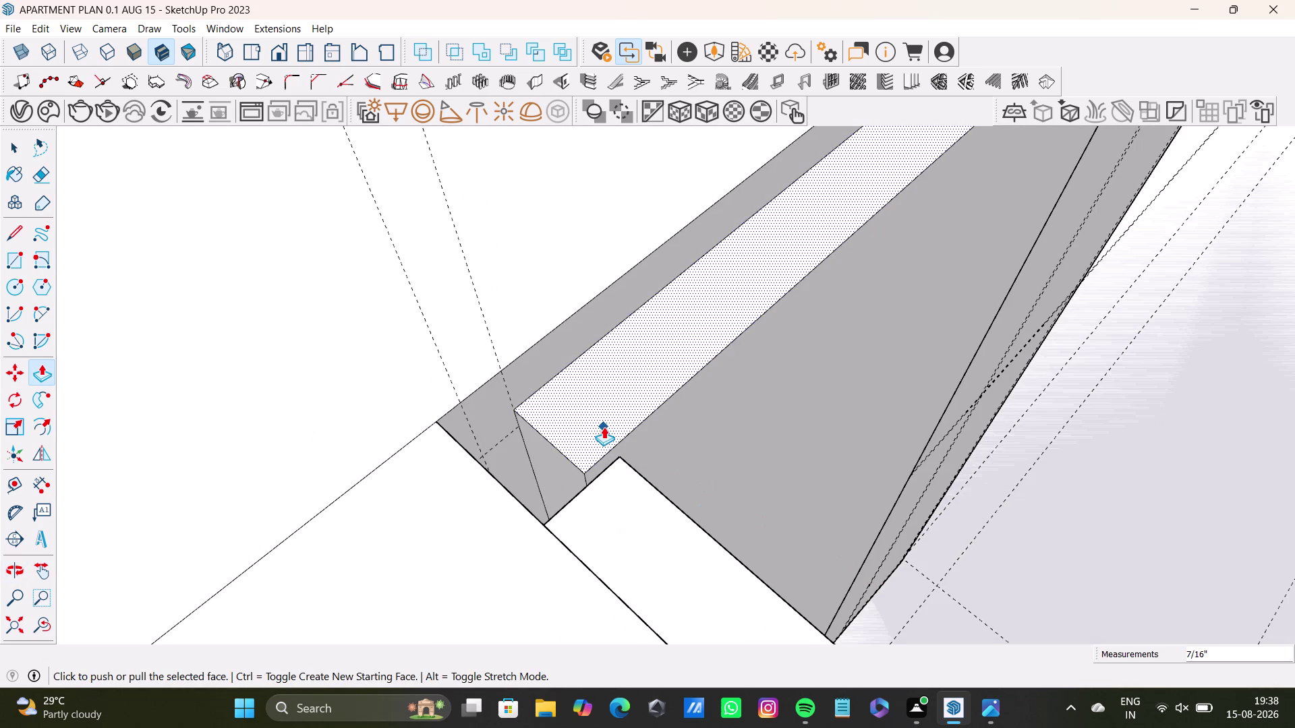
scroll(down, 3)
middle_drag(607, 420, 579, 498)
Recess the narrow side strip of the wall panel.
key(space)
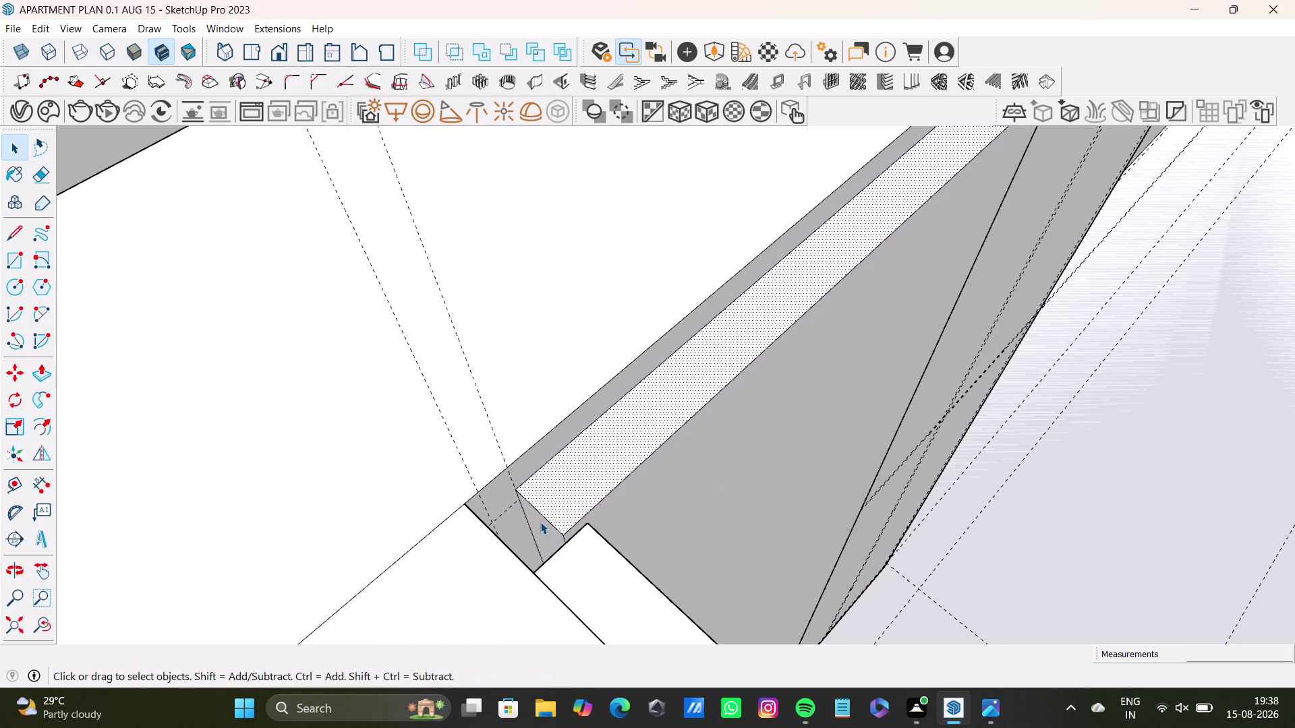
click(540, 522)
key(p)
drag(540, 522, 561, 502)
key(space)
scroll(down, 3)
middle_drag(724, 507, 451, 467)
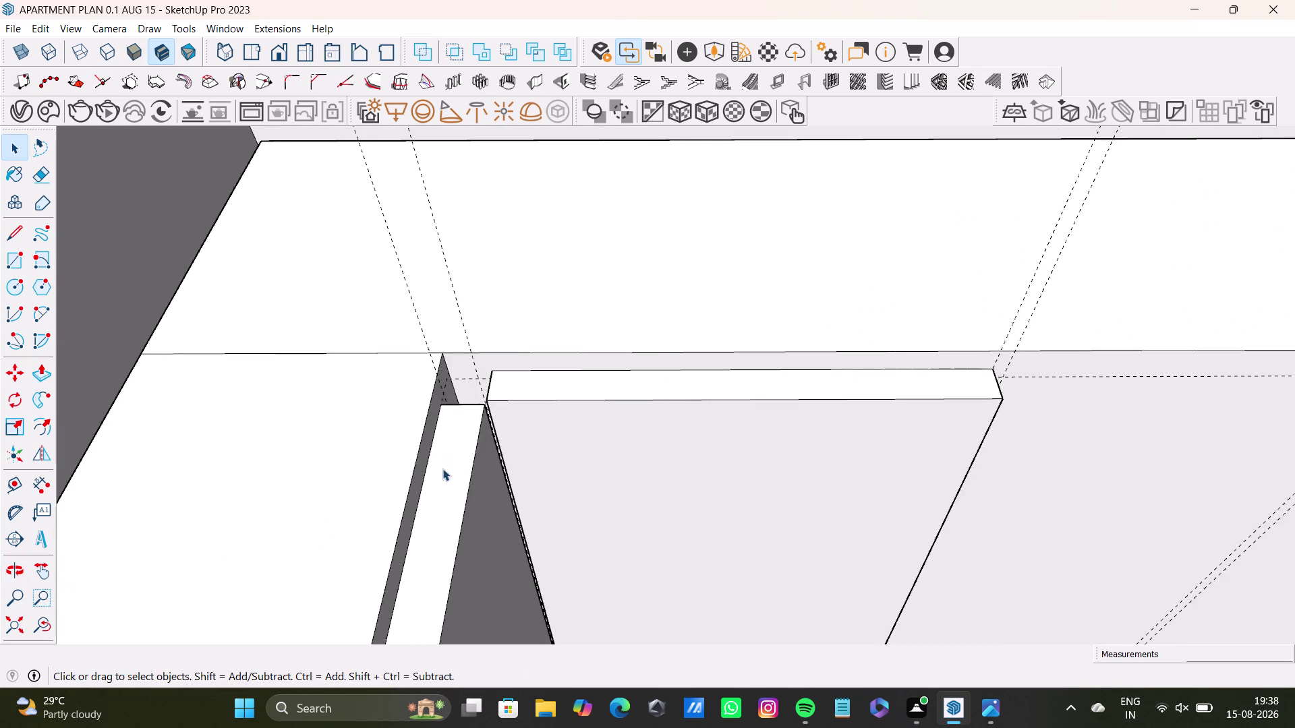
scroll(down, 3)
middle_drag(611, 483, 479, 426)
Orbit across the divided wall panels to inspect the recesses.
middle_drag(636, 489, 635, 557)
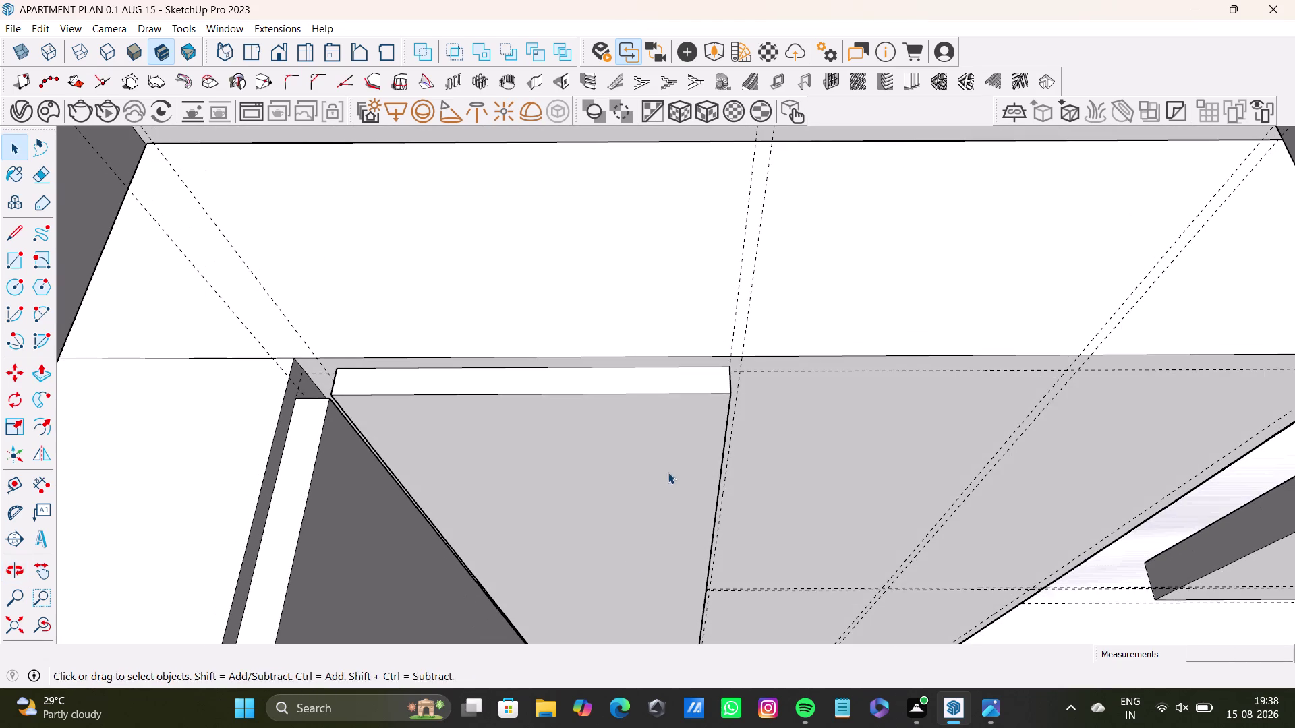
middle_drag(686, 430, 488, 356)
scroll(down, 3)
middle_drag(644, 439, 603, 330)
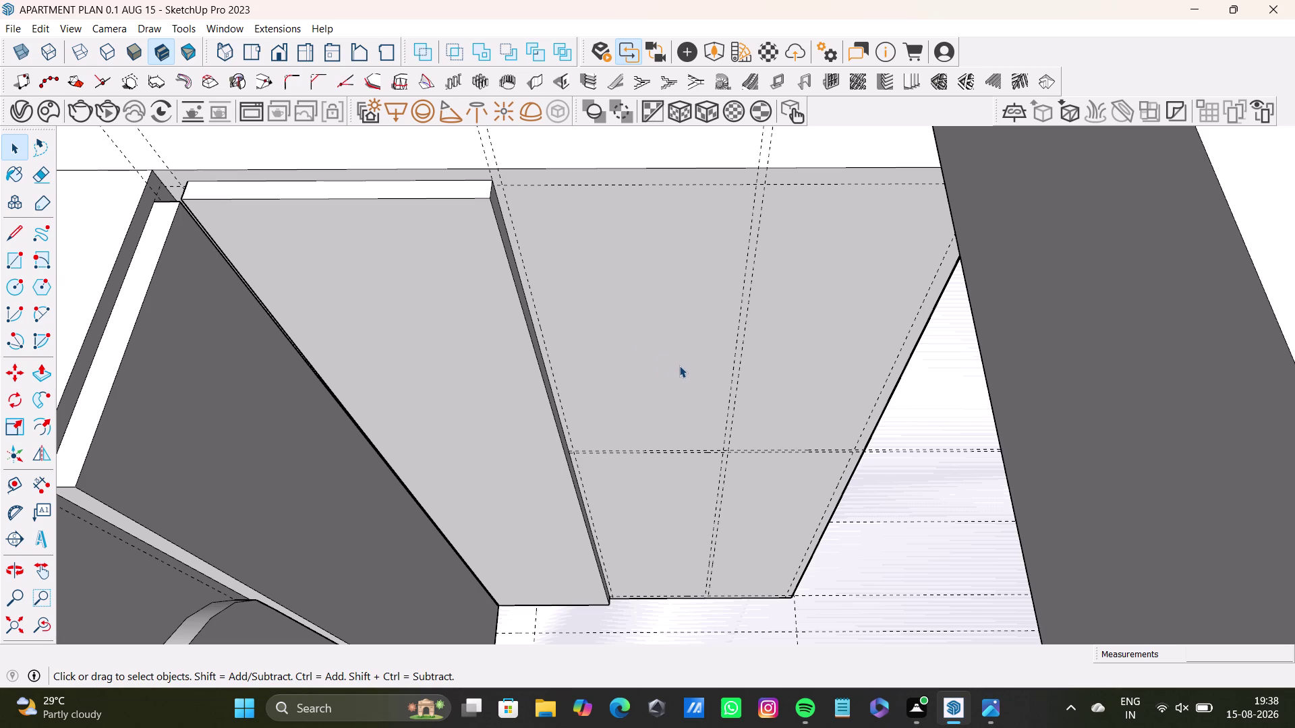
middle_drag(679, 366, 683, 349)
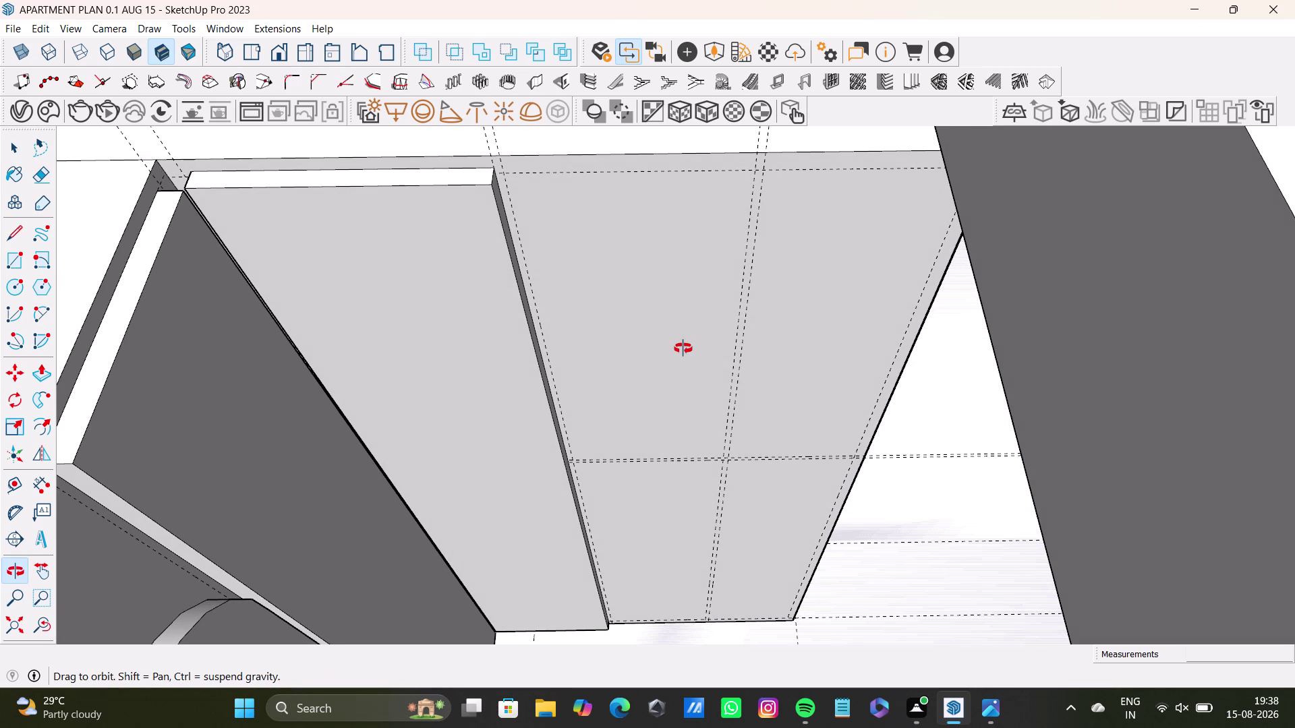
middle_drag(683, 348, 684, 368)
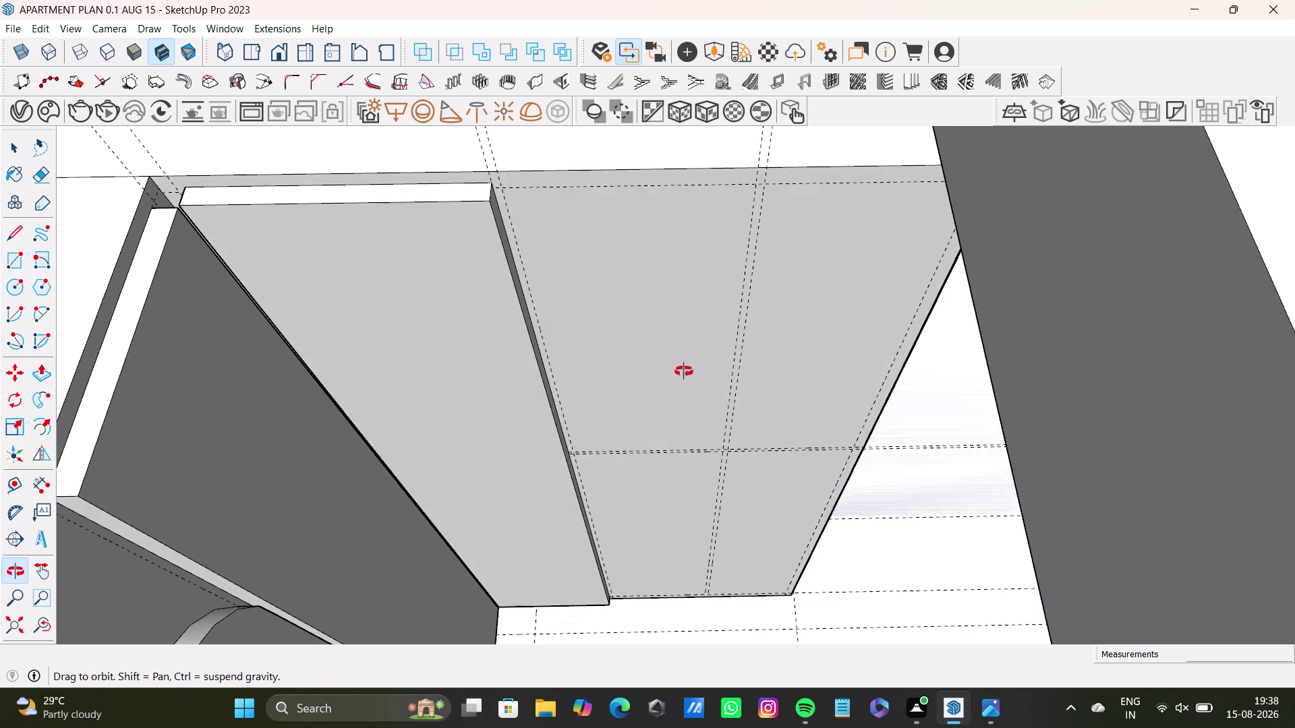
middle_drag(684, 368, 684, 406)
click(11, 261)
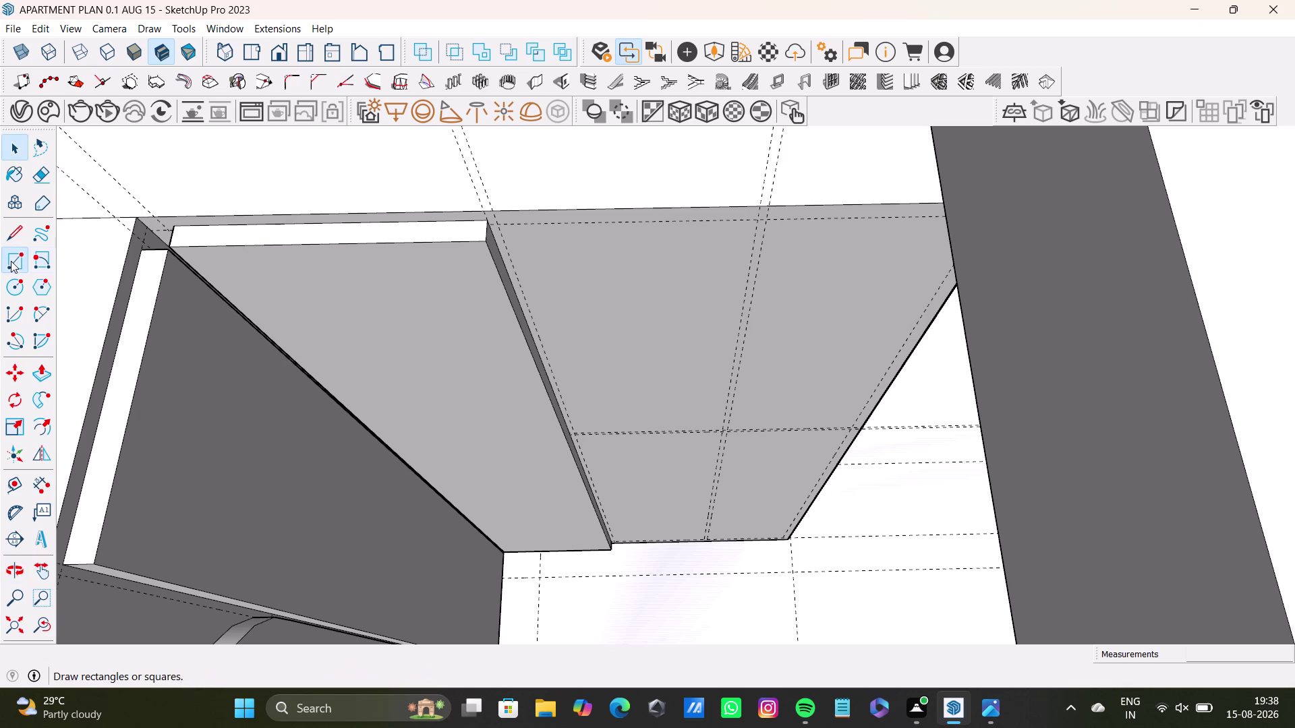
Draw a rectangle from the panel's top corner to the guide intersection.
scroll(up, 3)
click(468, 189)
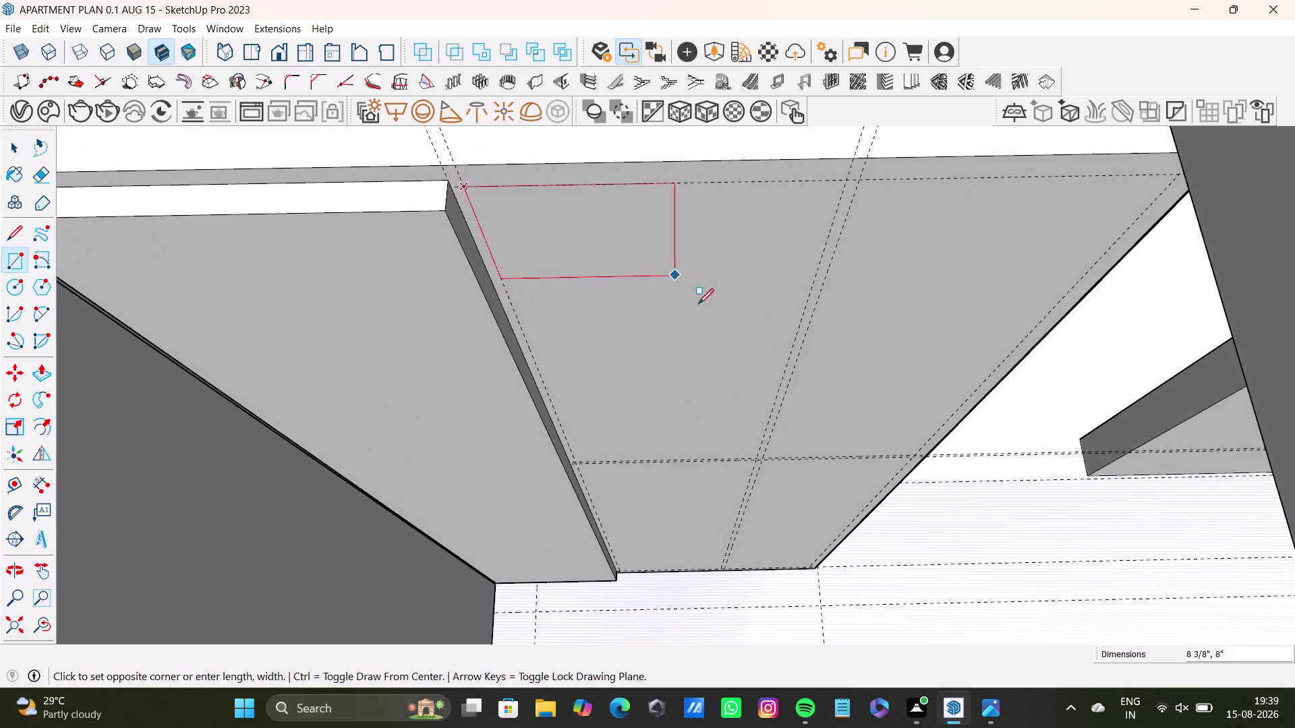
scroll(up, 3)
middle_drag(761, 449, 728, 310)
scroll(up, 3)
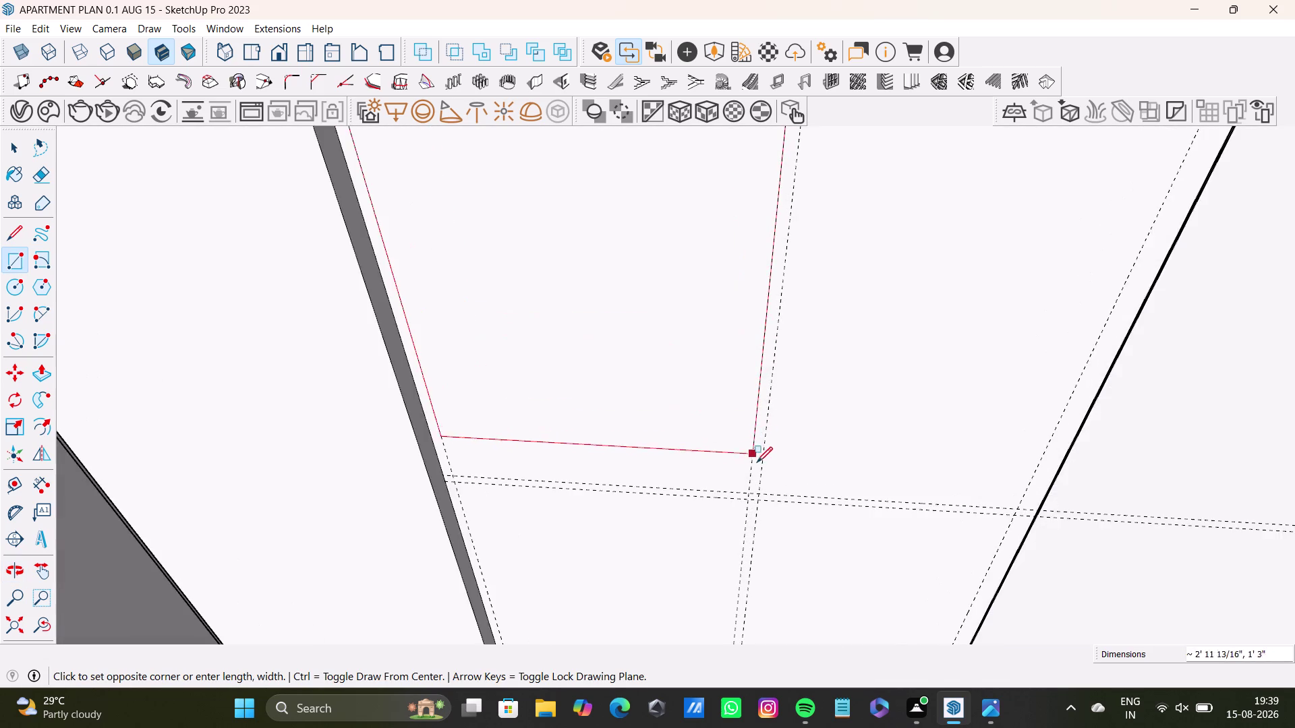
scroll(up, 3)
click(749, 499)
key(space)
Zoom to the whole apartment model, then orbit back to the sloped panel.
scroll(down, 3)
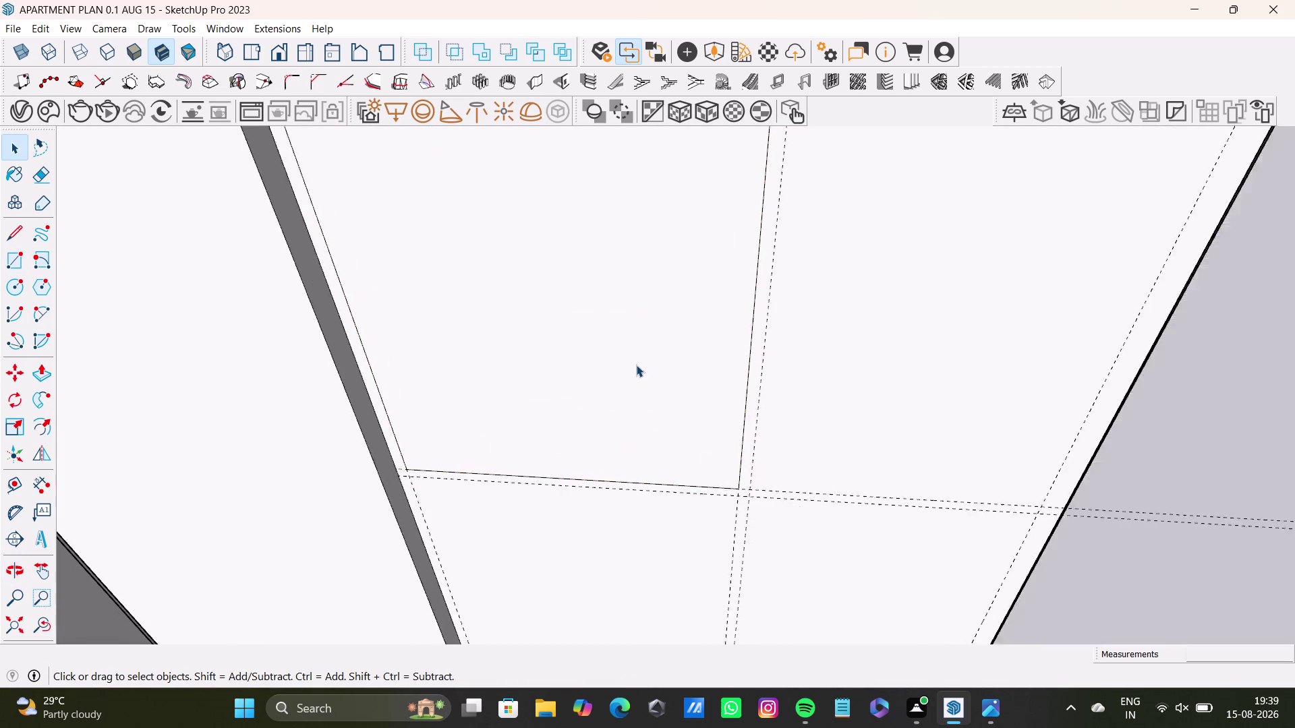
scroll(down, 3)
scroll(down, 3)
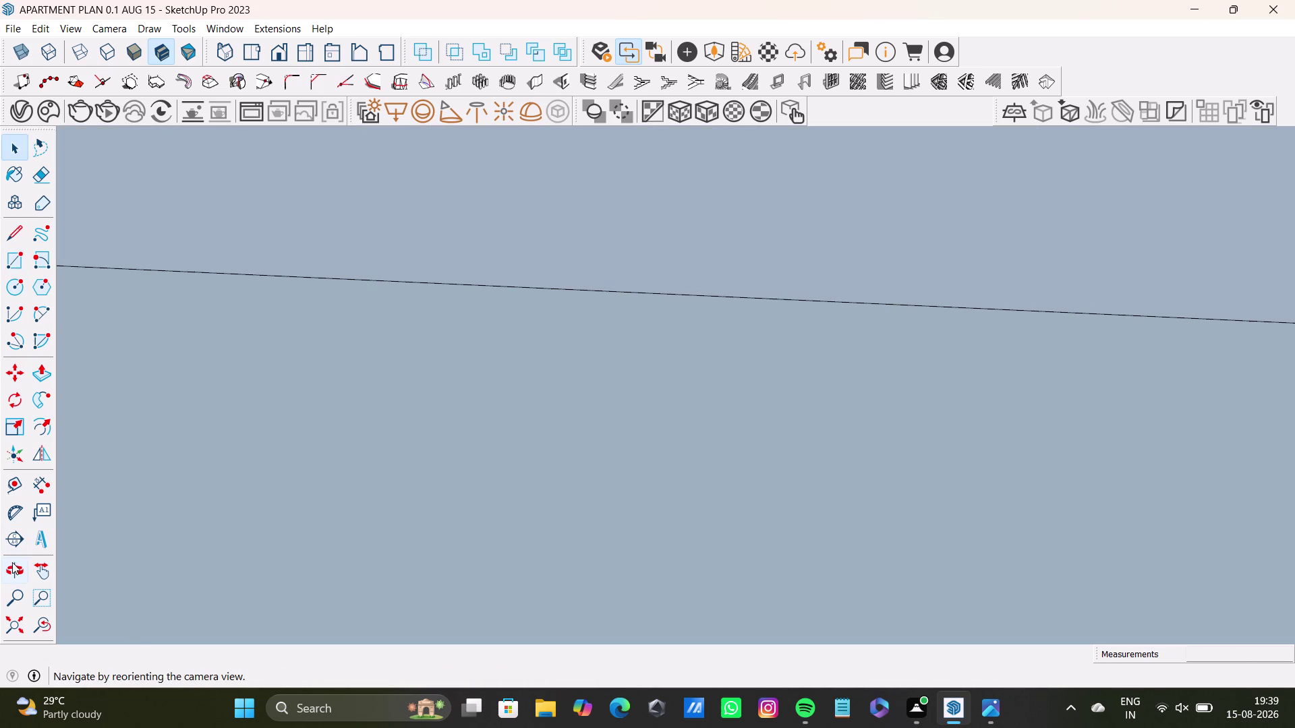
click(11, 626)
scroll(up, 3)
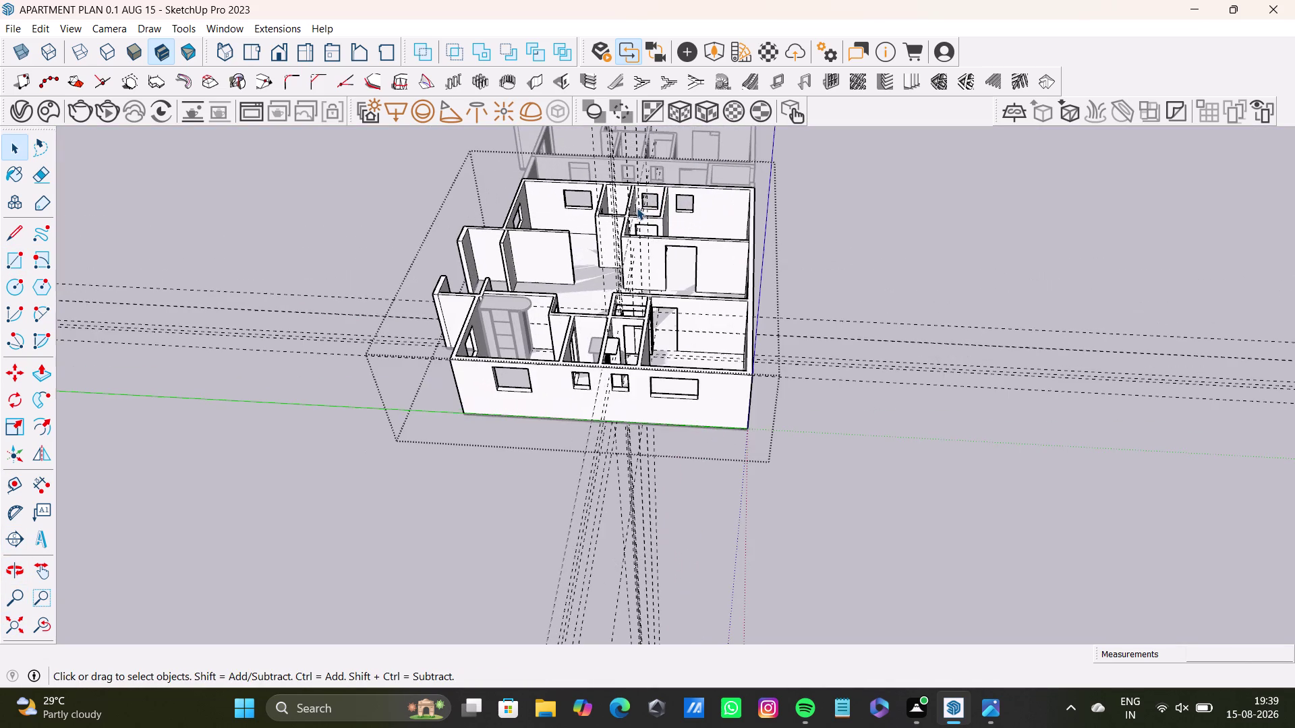
scroll(up, 3)
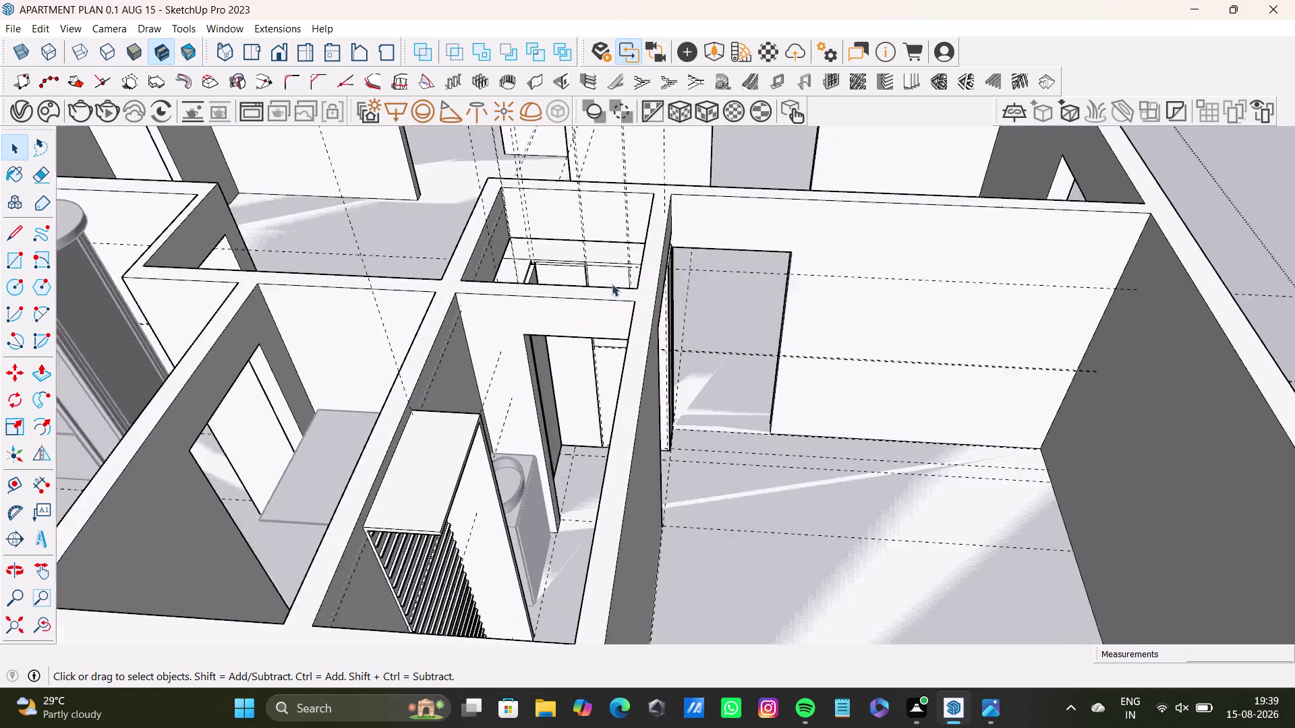
scroll(up, 3)
middle_drag(612, 274, 633, 399)
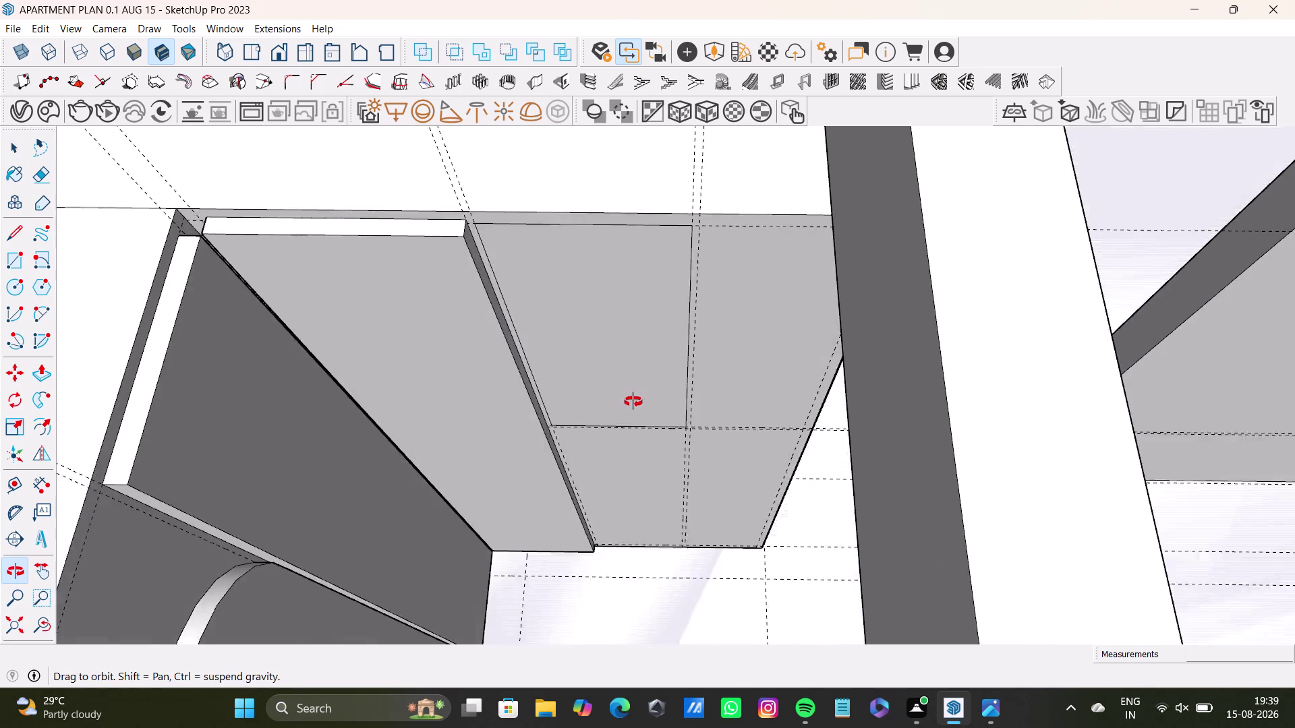
Push/Pull the second panel rectangle in 1 3/8", matching the first.
middle_drag(633, 399, 655, 389)
key(space)
click(678, 338)
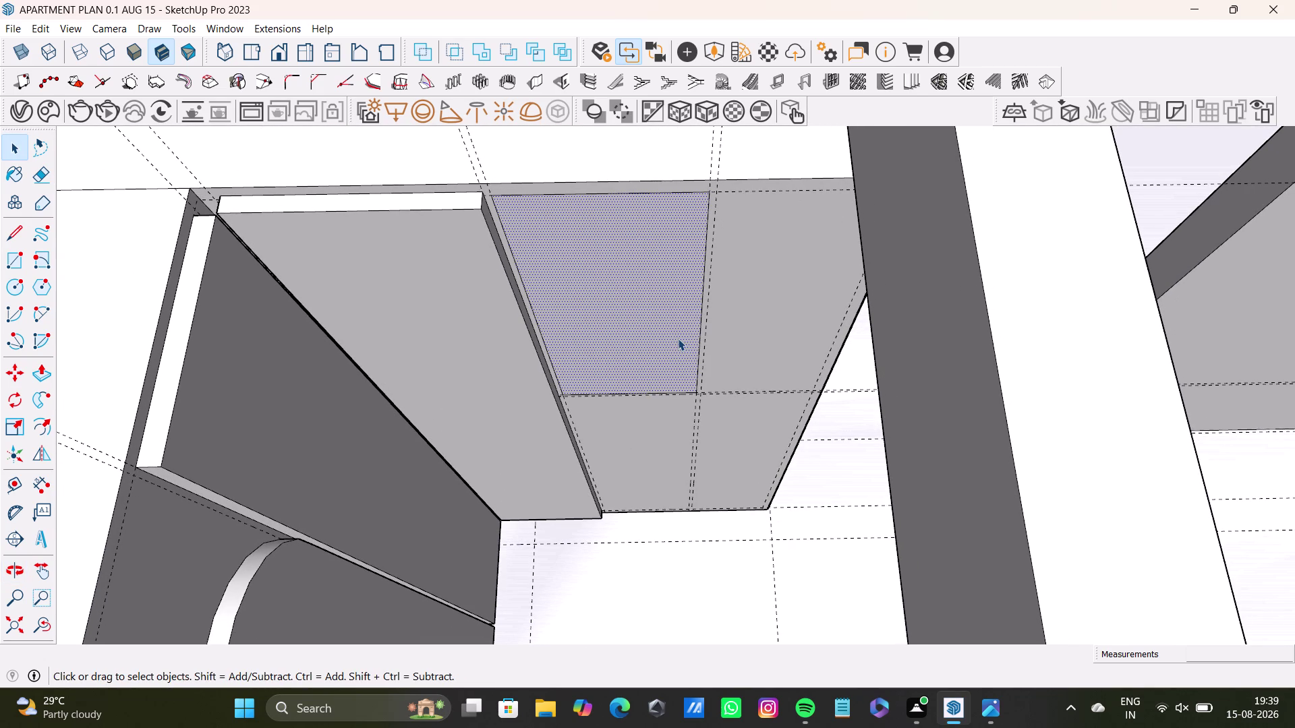
key(p)
click(678, 339)
click(460, 297)
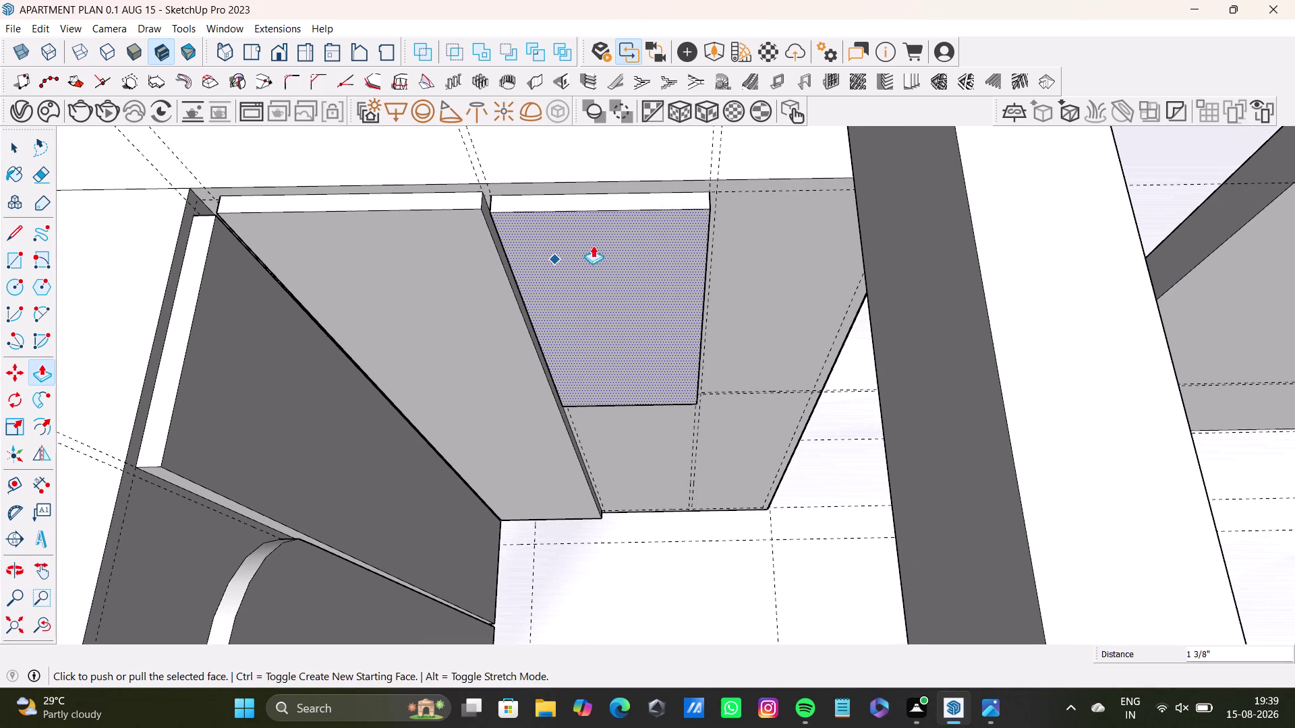
Push the thin strip above the recess back into a shallow recess.
middle_drag(613, 239, 598, 349)
scroll(up, 3)
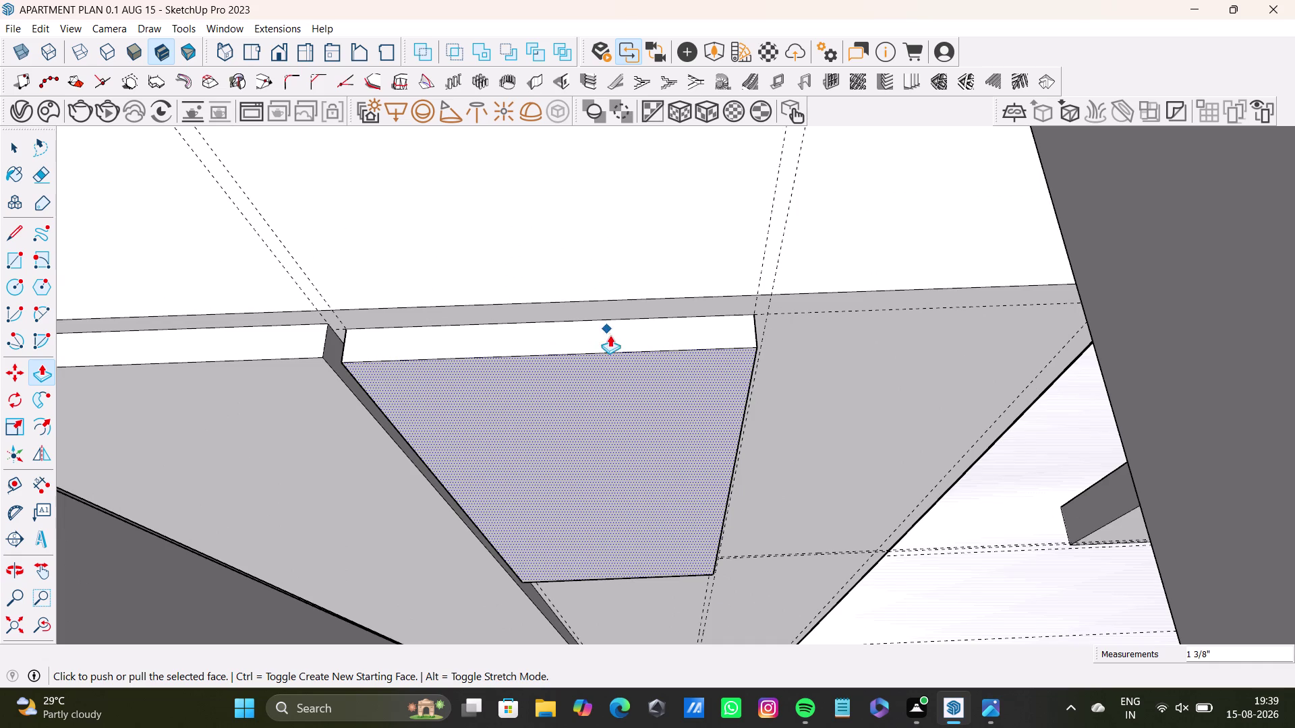
click(614, 338)
key(space)
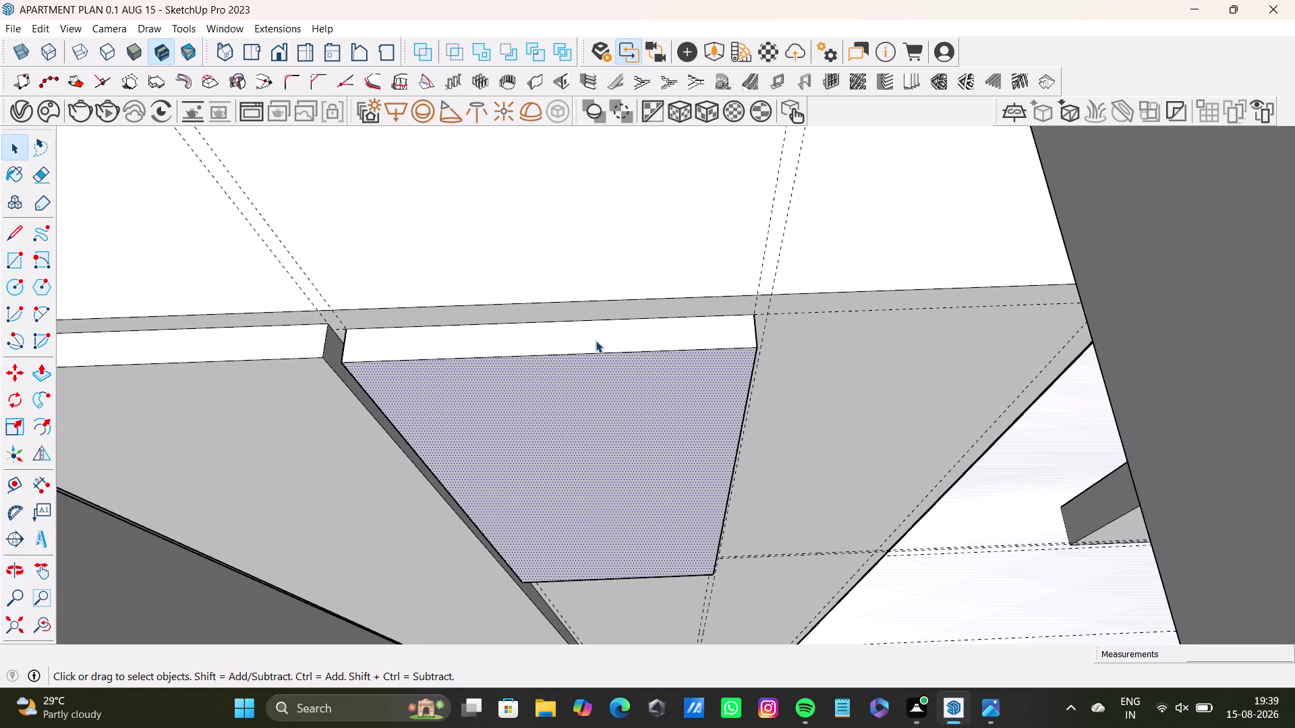
click(596, 338)
key(p)
drag(579, 335, 547, 332)
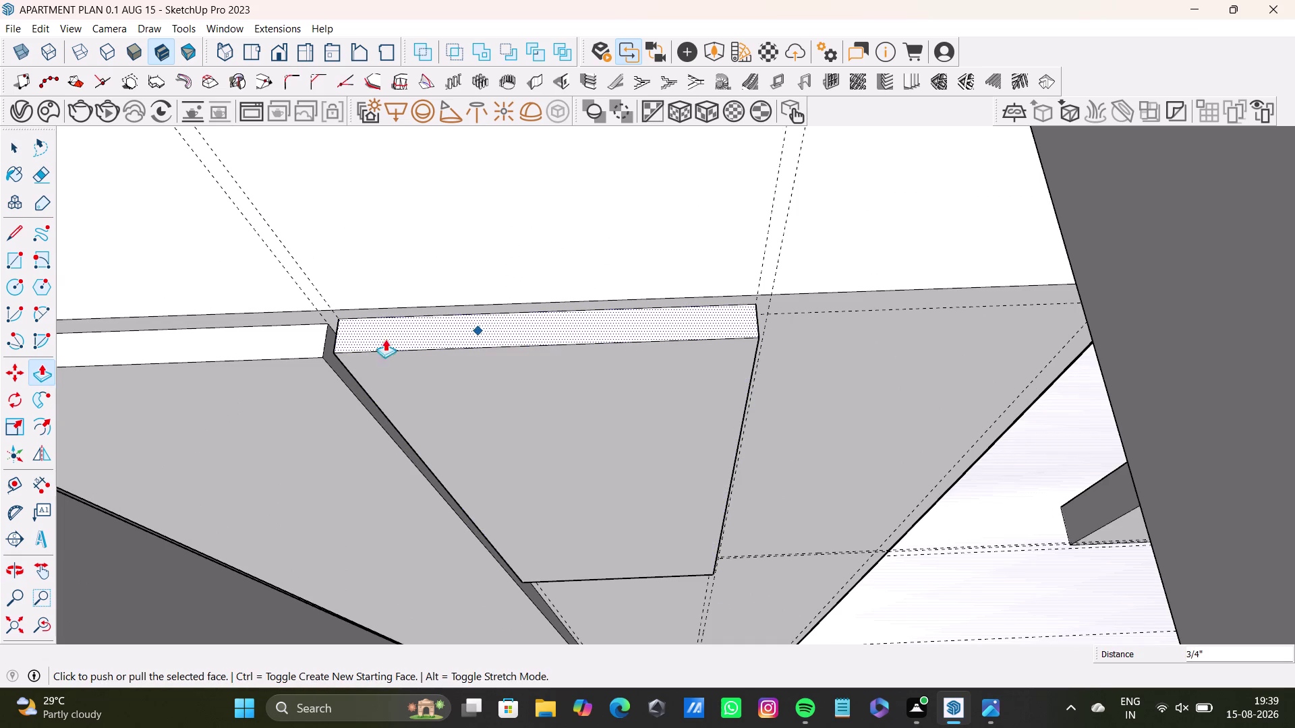
click(311, 338)
middle_drag(425, 343, 424, 297)
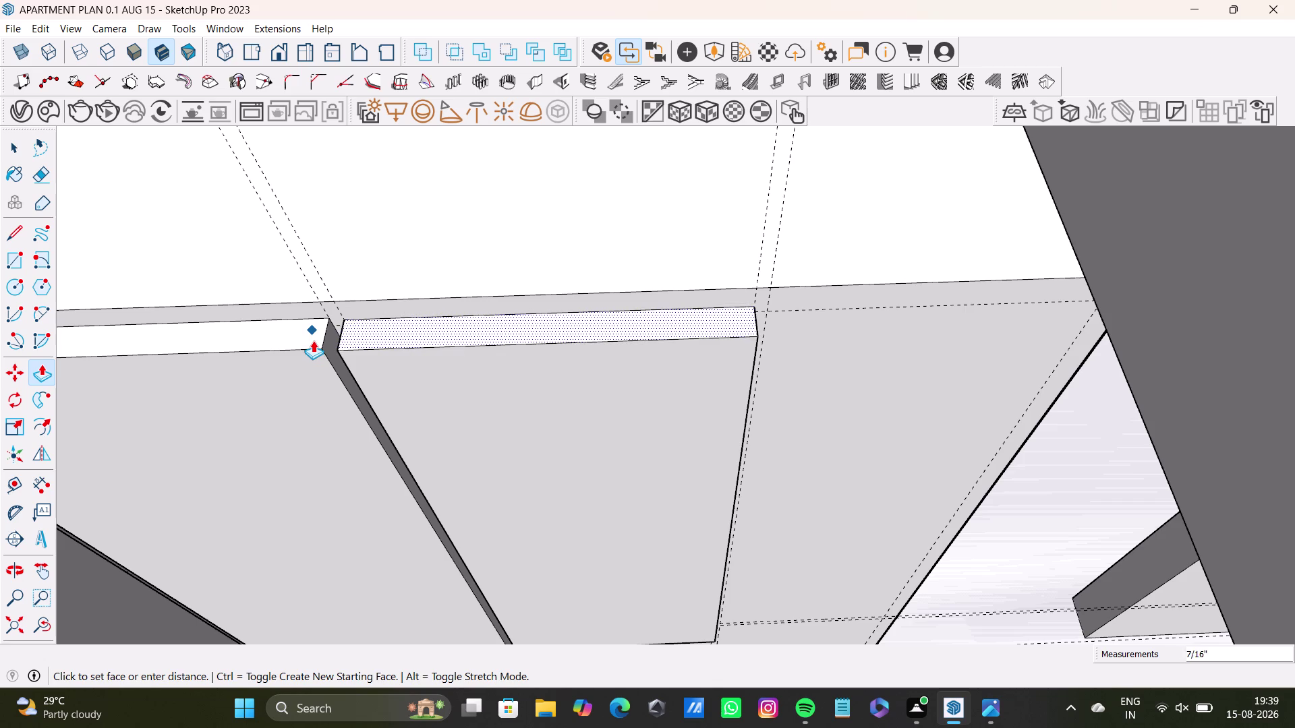
click(312, 336)
Orbit around the recessed strip, then along the wall to the adjacent section.
middle_drag(465, 389, 491, 356)
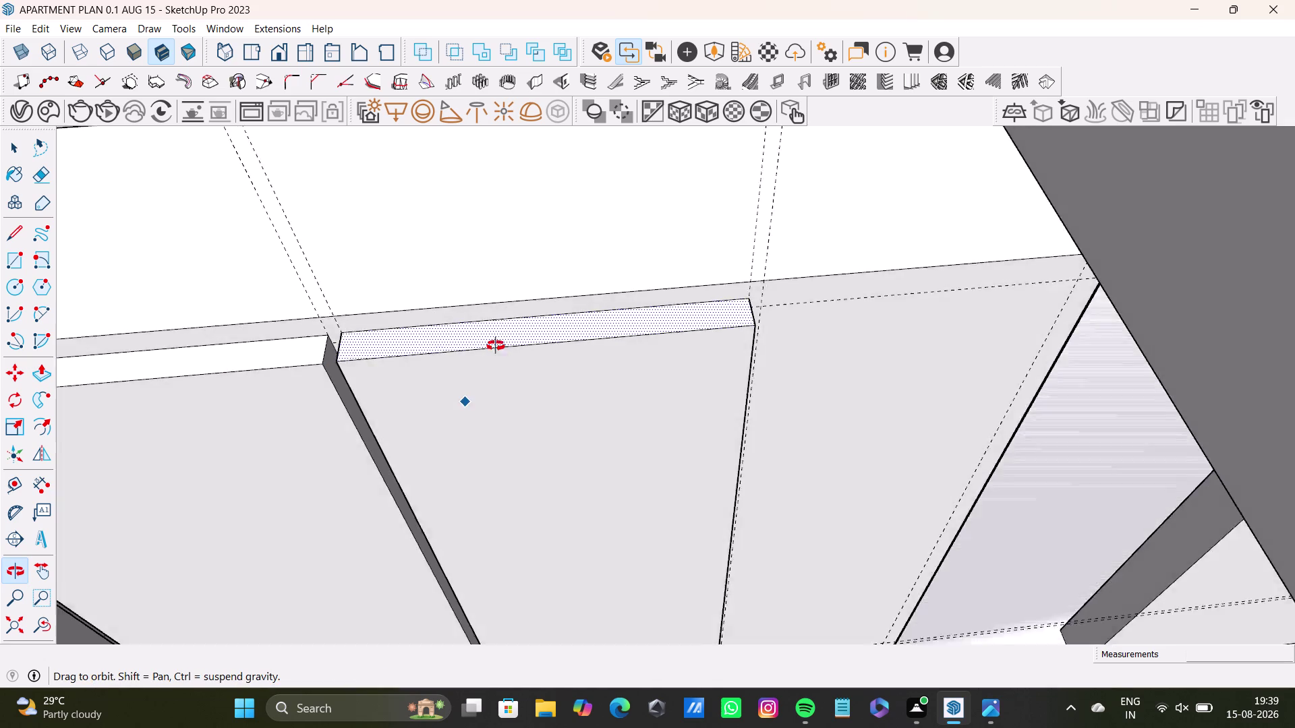
middle_drag(491, 357, 438, 297)
scroll(down, 3)
middle_drag(500, 359, 413, 364)
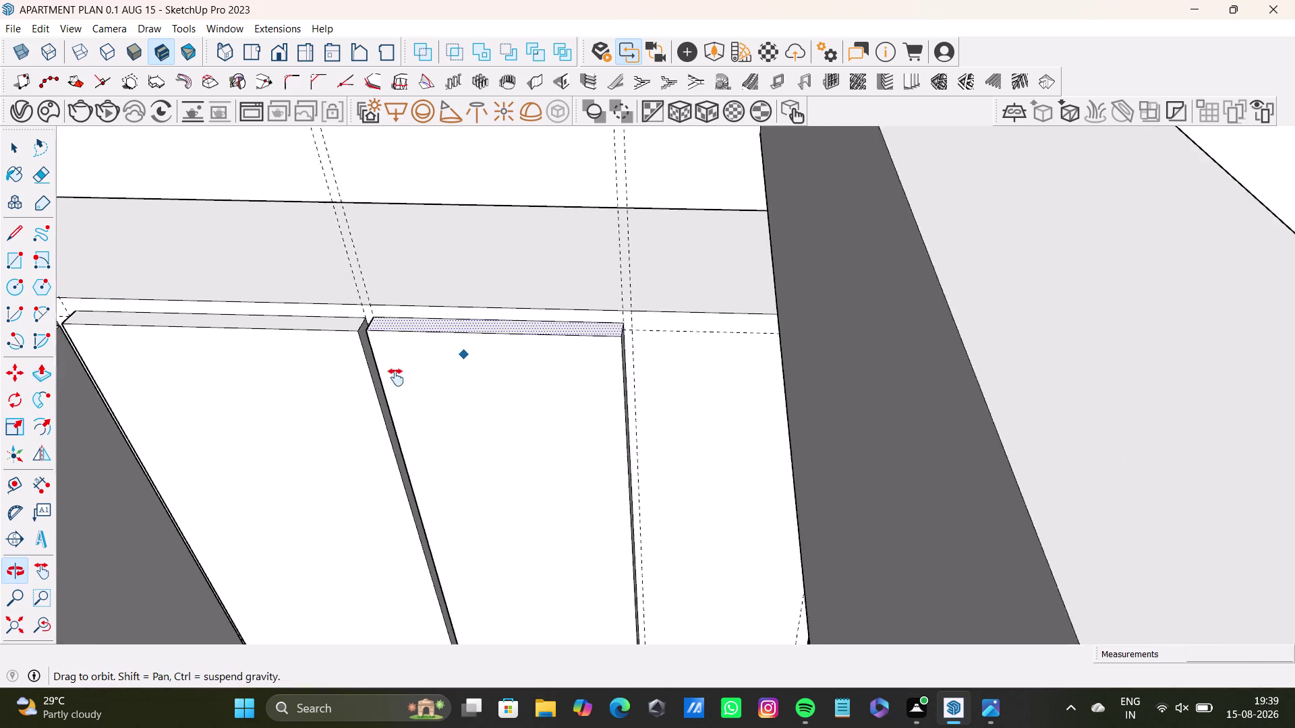
middle_drag(413, 364, 394, 381)
scroll(up, 3)
middle_drag(534, 398, 617, 362)
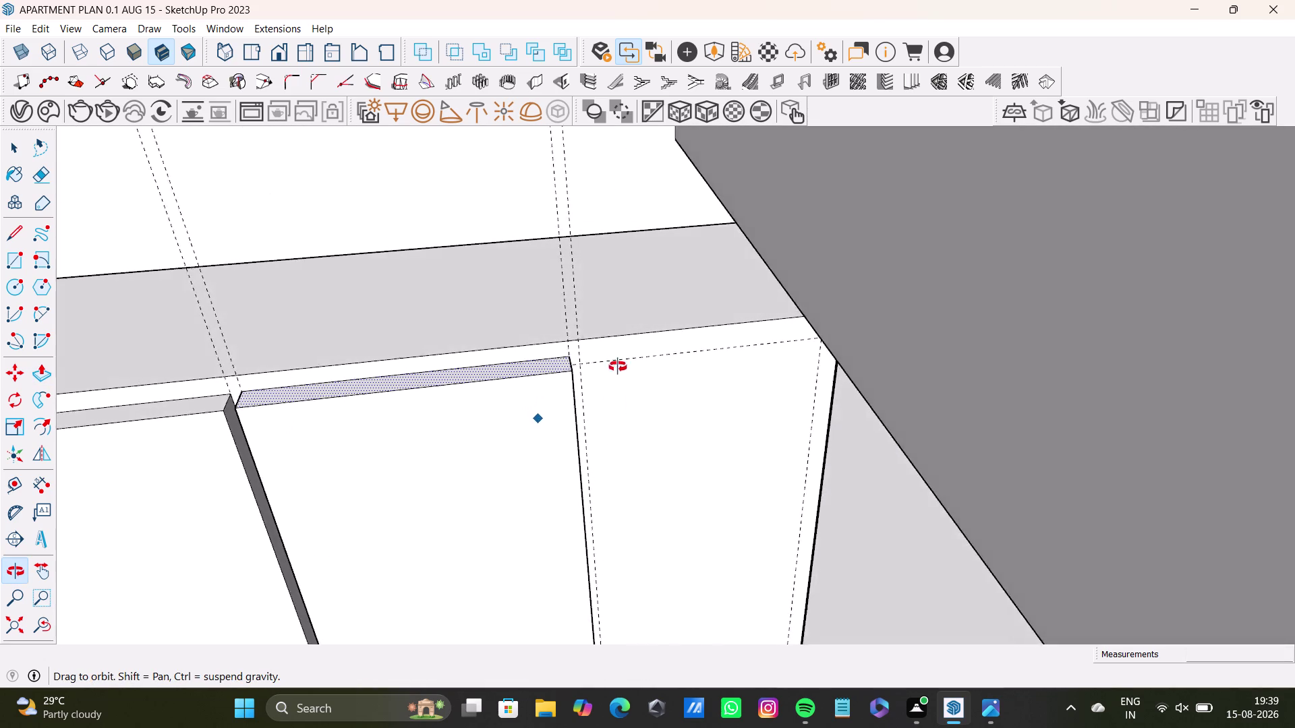
middle_drag(617, 362, 616, 532)
scroll(down, 3)
middle_drag(612, 509, 610, 324)
scroll(up, 3)
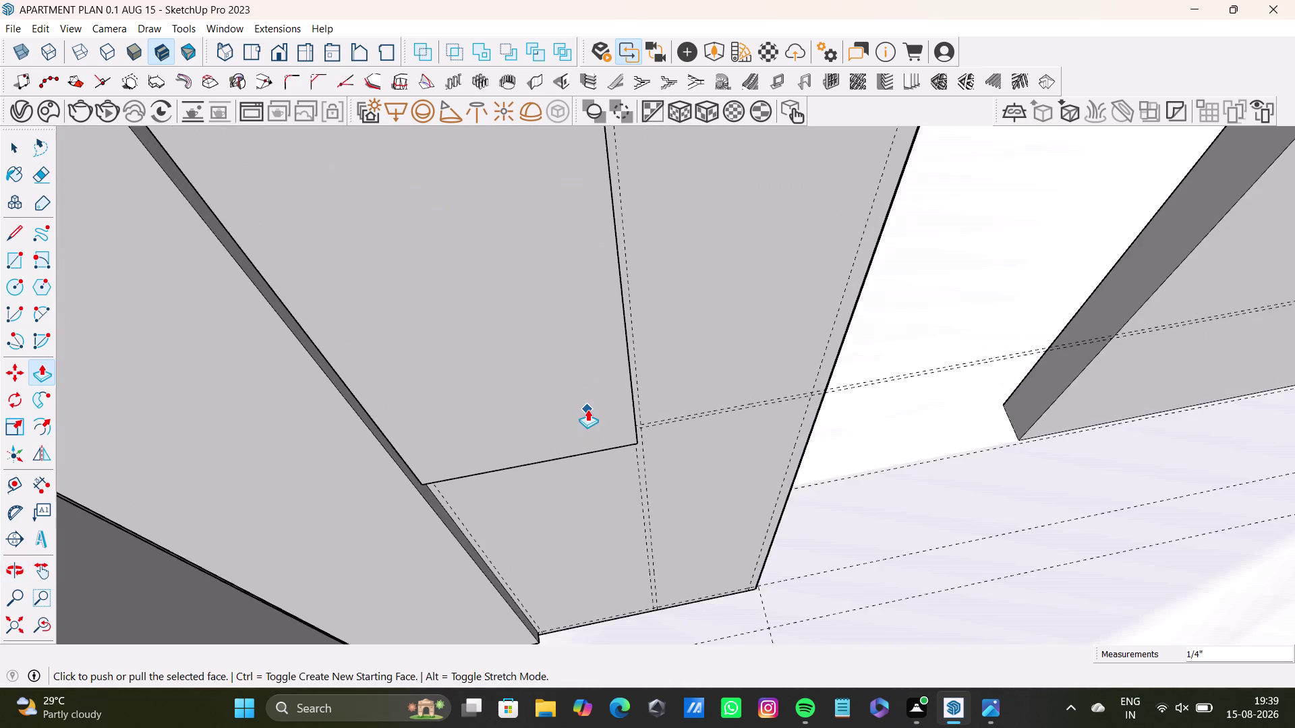
middle_drag(589, 410, 598, 309)
middle_drag(654, 445, 619, 242)
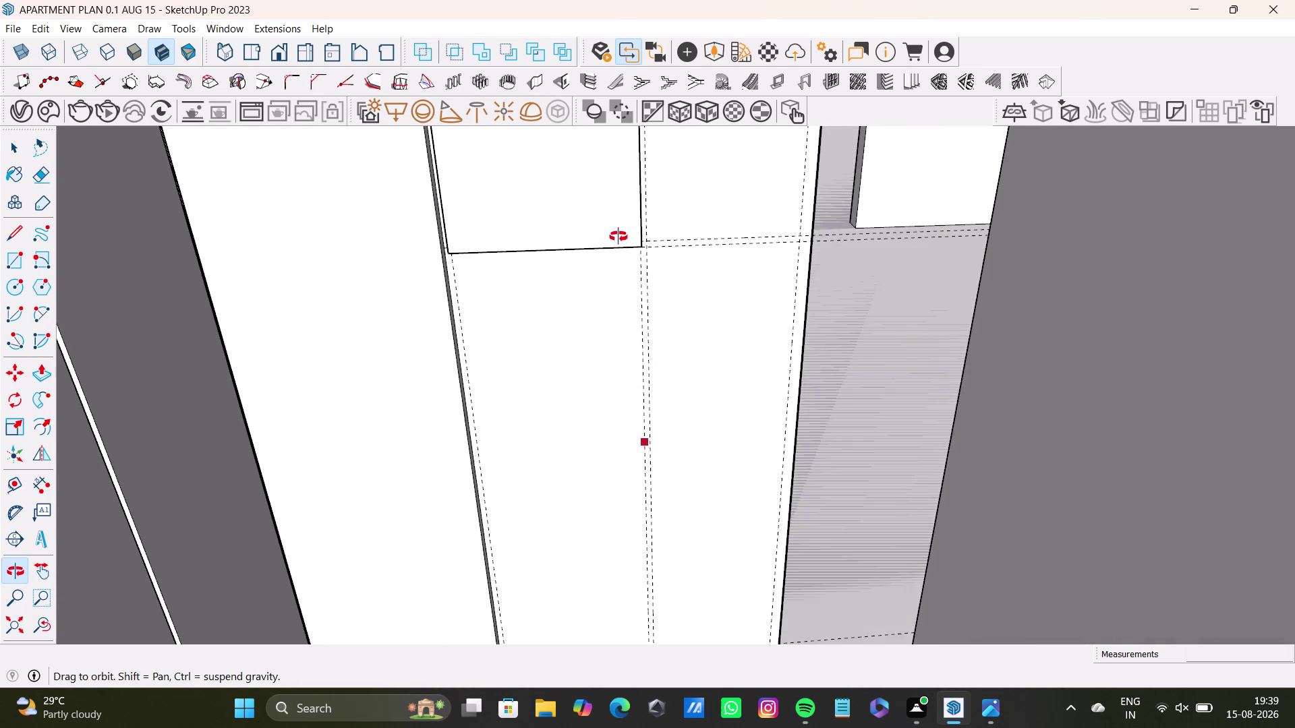
middle_drag(619, 242, 615, 215)
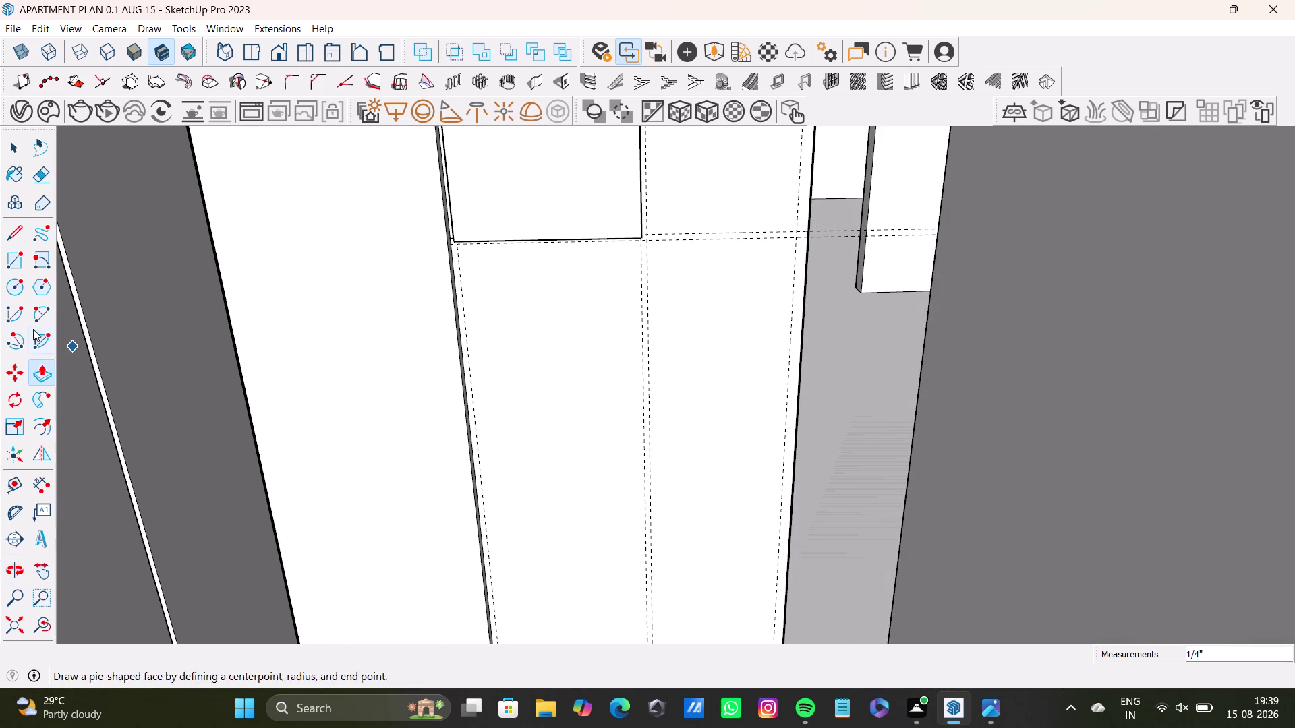
Draw a tall rectangle from the guide intersection down to the wall bottom.
click(14, 258)
scroll(up, 3)
middle_drag(519, 369, 513, 476)
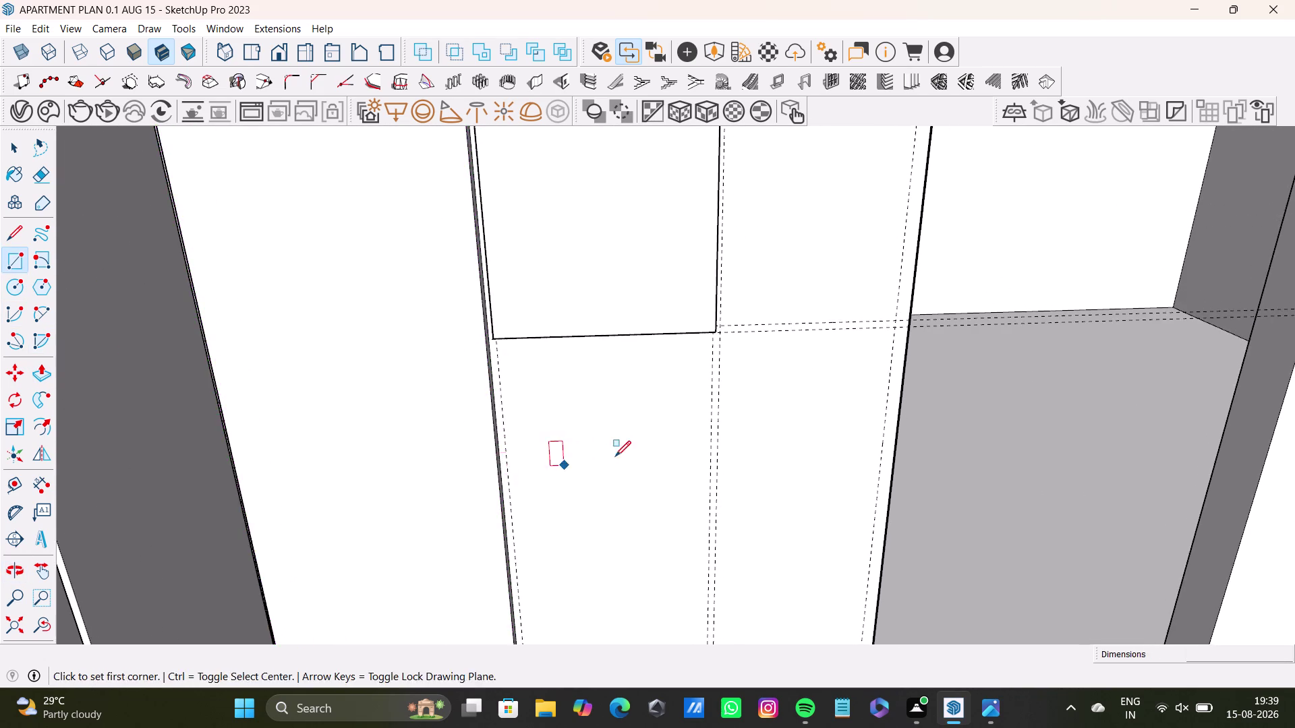
middle_drag(615, 457, 613, 336)
scroll(up, 3)
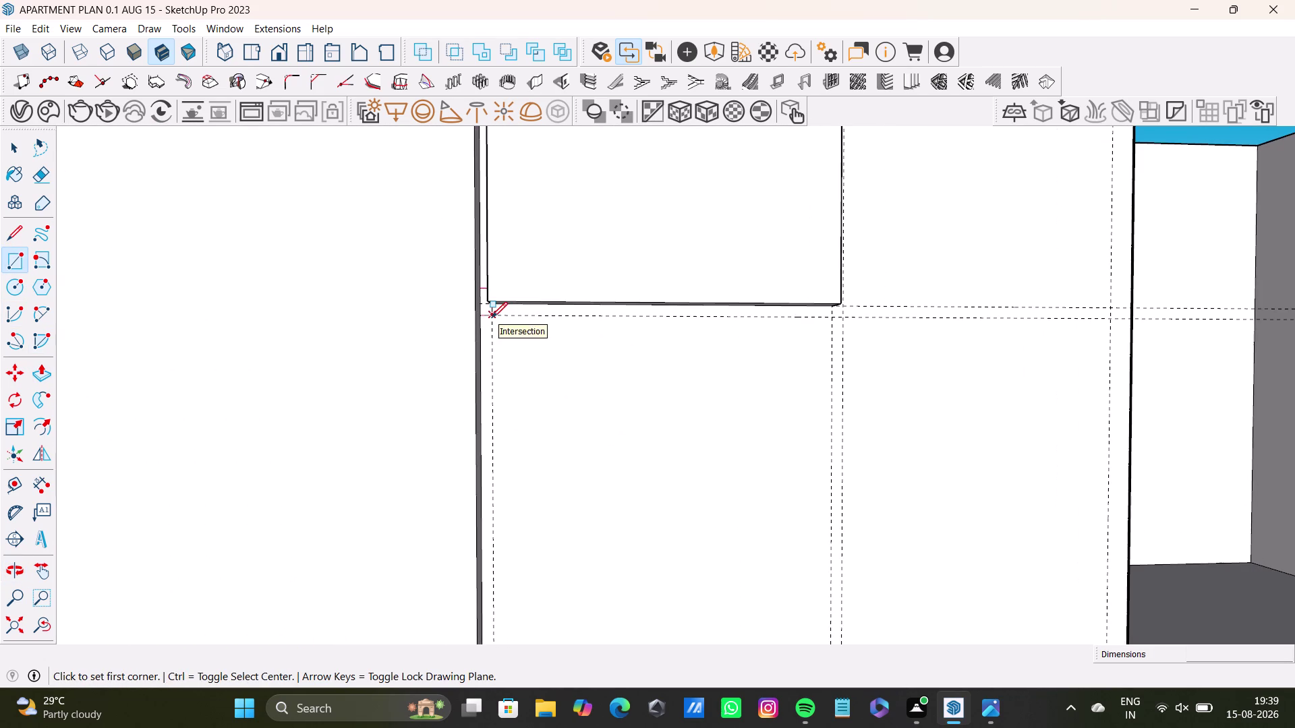
click(491, 318)
scroll(down, 3)
middle_drag(743, 545, 717, 357)
scroll(down, 3)
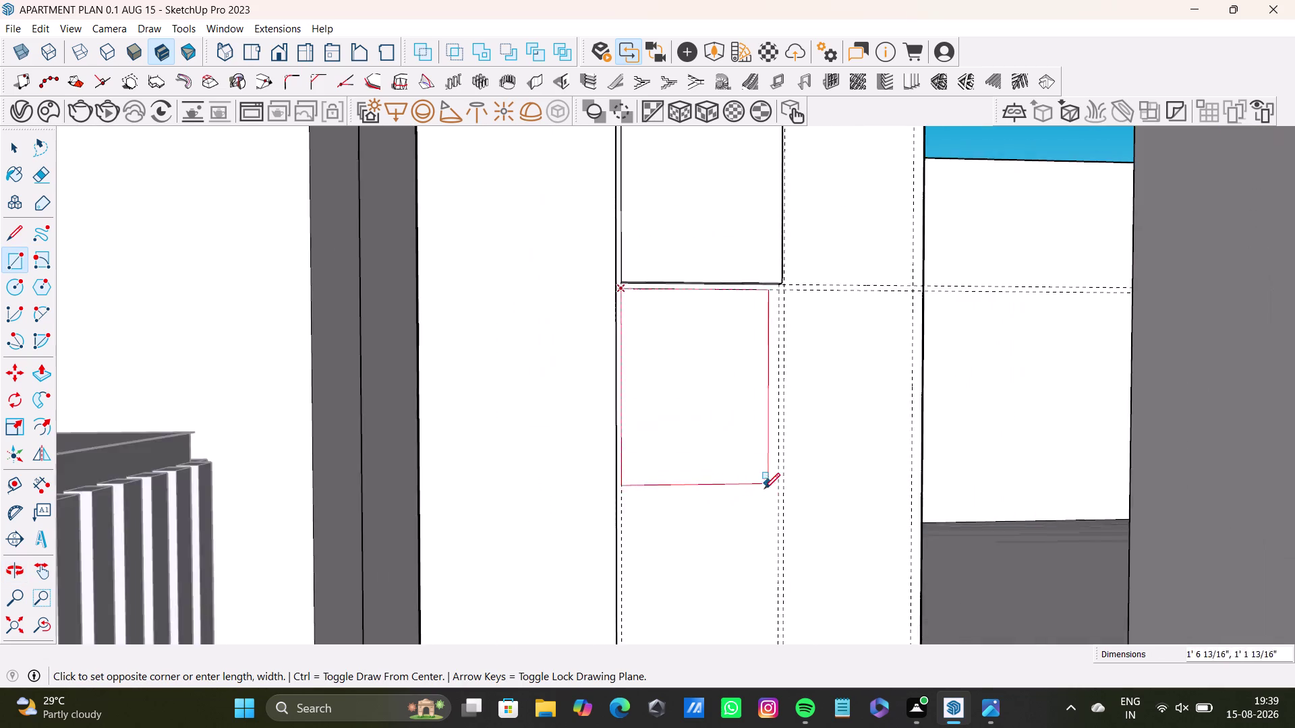
middle_drag(763, 489, 718, 356)
scroll(down, 3)
middle_drag(727, 533, 726, 404)
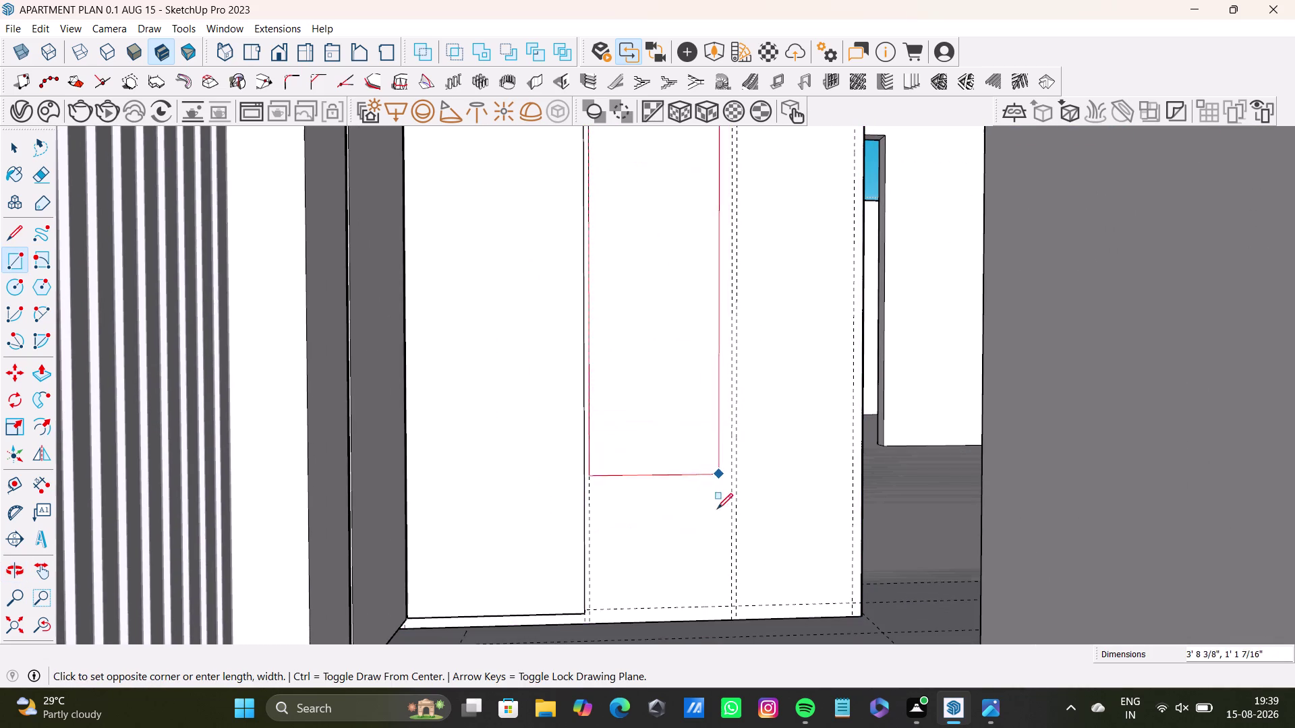
click(733, 606)
Recess the tall rectangle 1 3/8" with Push/Pull and inspect the result.
key(space)
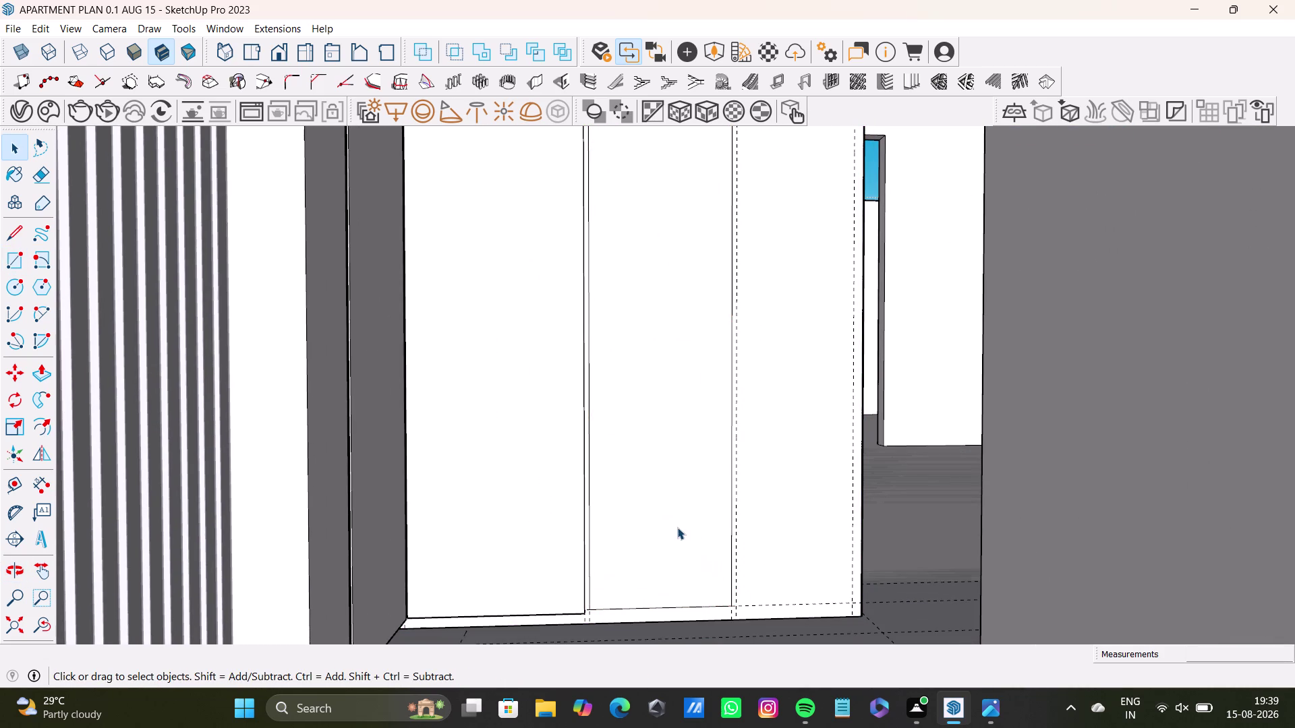
click(677, 528)
key(p)
click(677, 527)
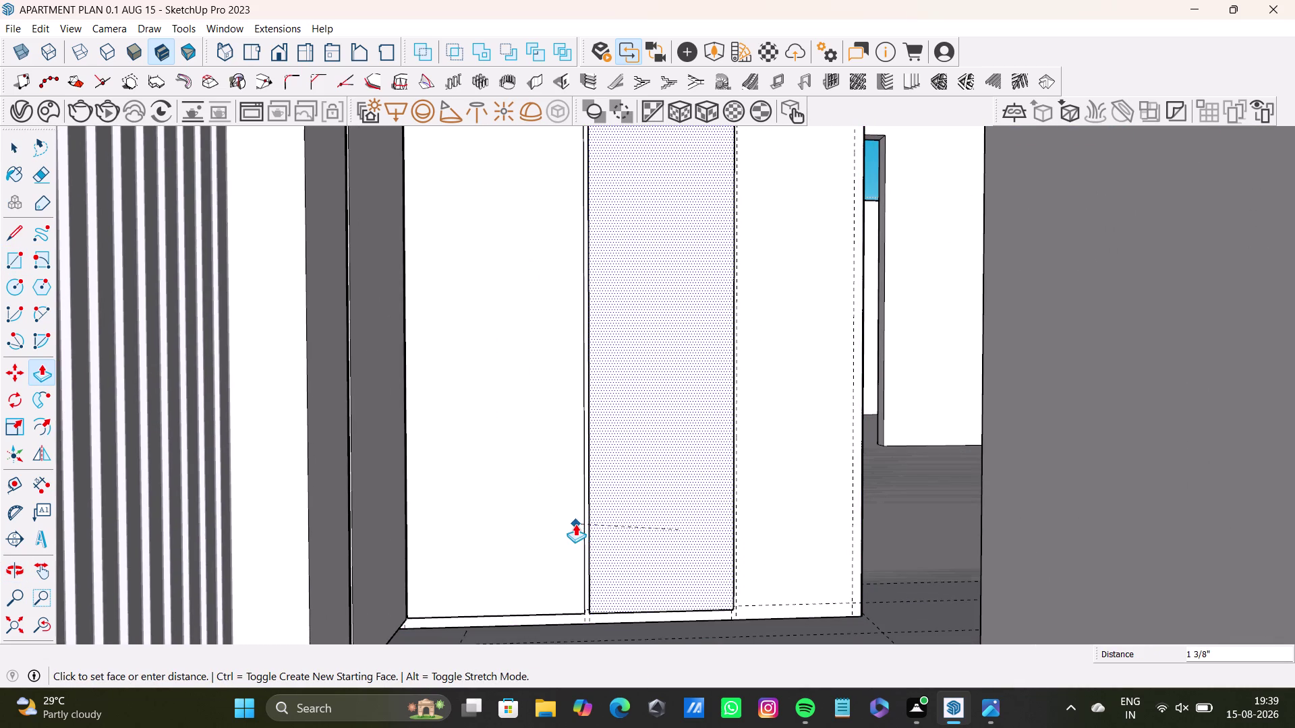
click(576, 524)
middle_click(593, 549)
scroll(down, 3)
scroll(down, 3)
middle_drag(612, 485, 543, 574)
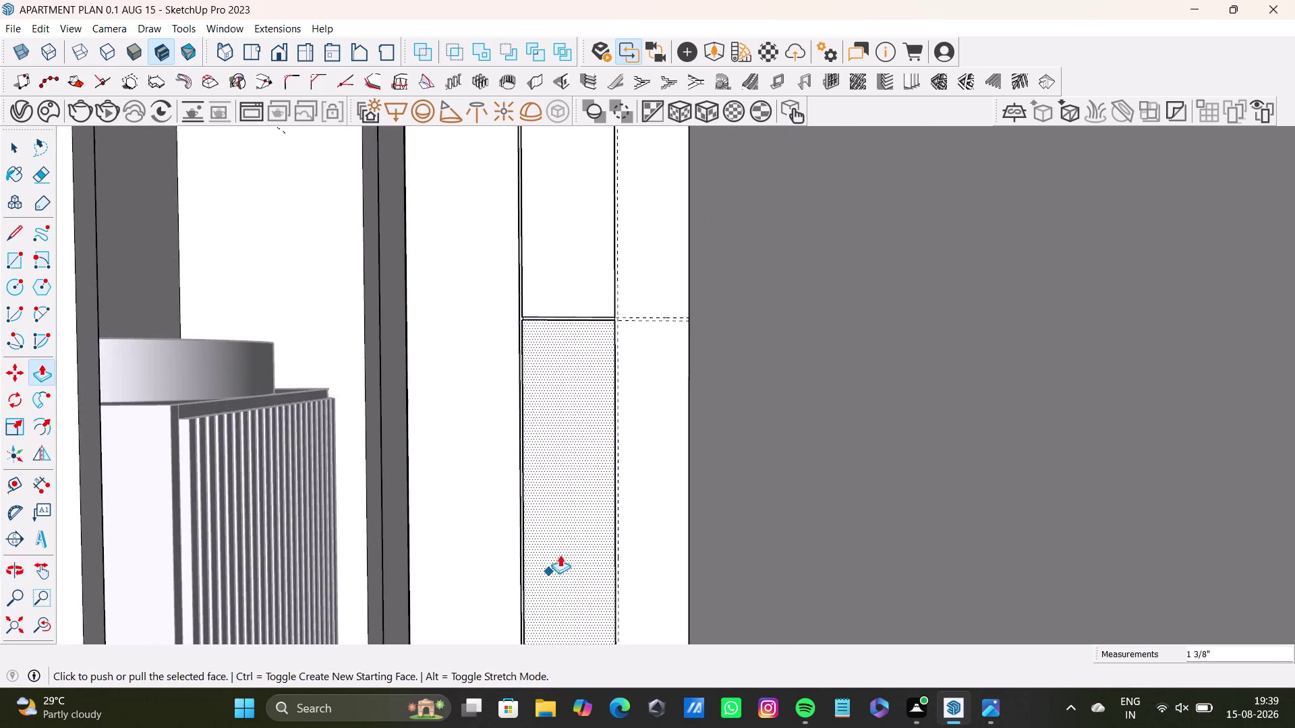
scroll(up, 3)
middle_drag(583, 479, 645, 503)
key(space)
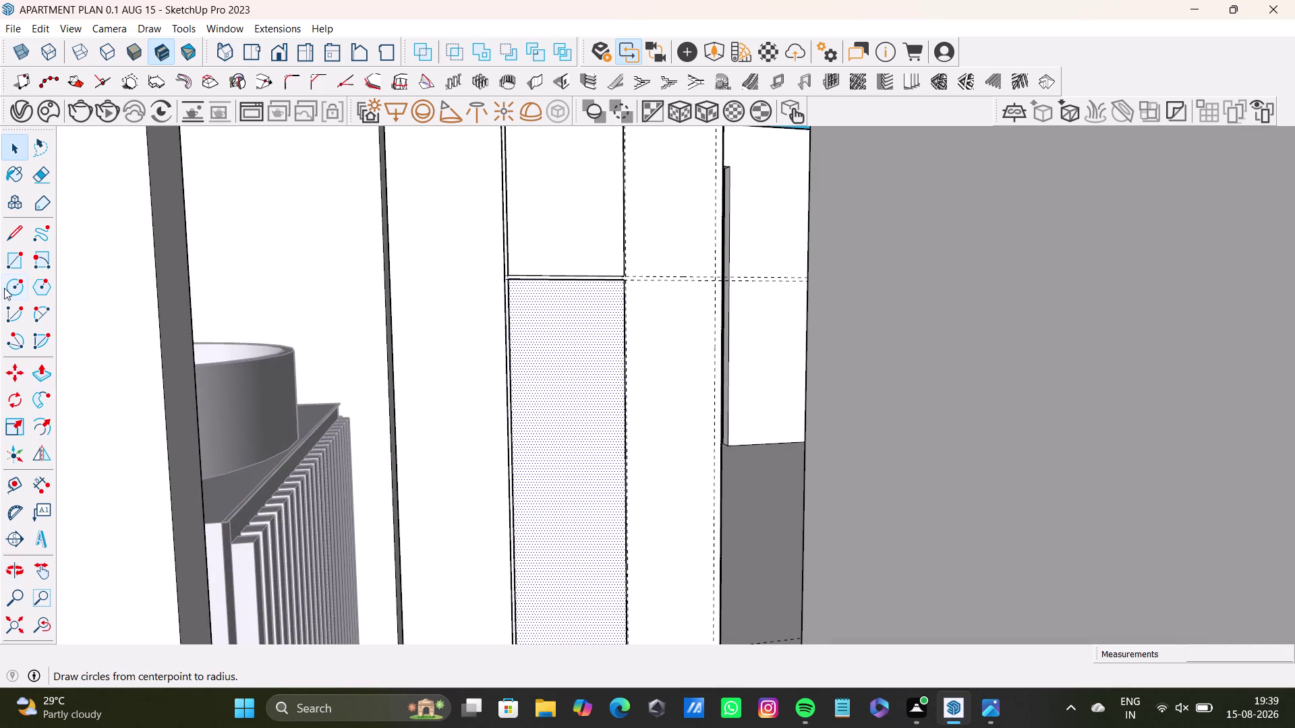